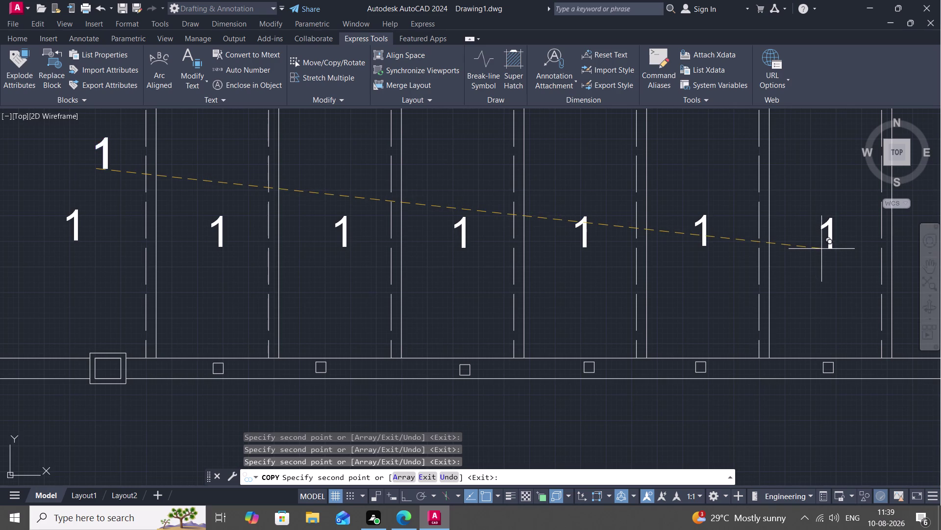
Copy the 1 into the four remaining upper-flight stalls.
middle_drag(813, 266, 372, 313)
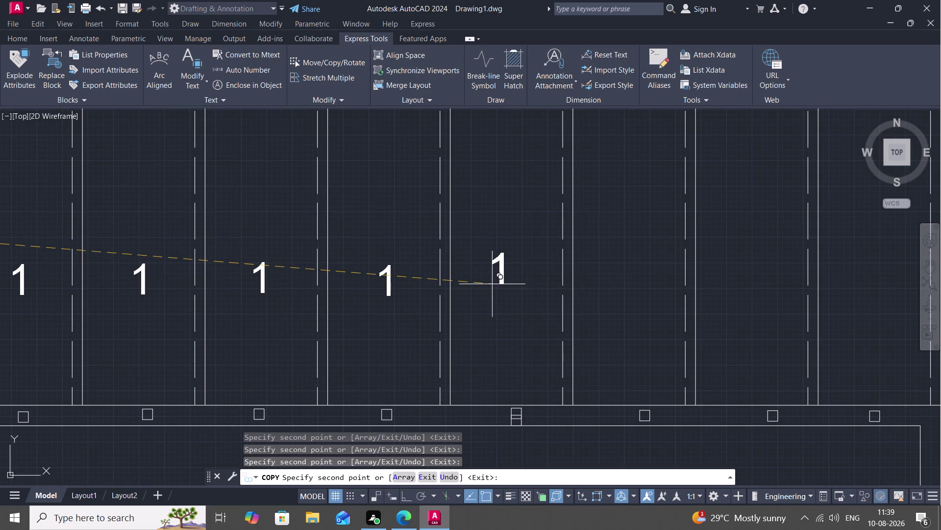
scroll(down, 3)
middle_drag(490, 281, 512, 226)
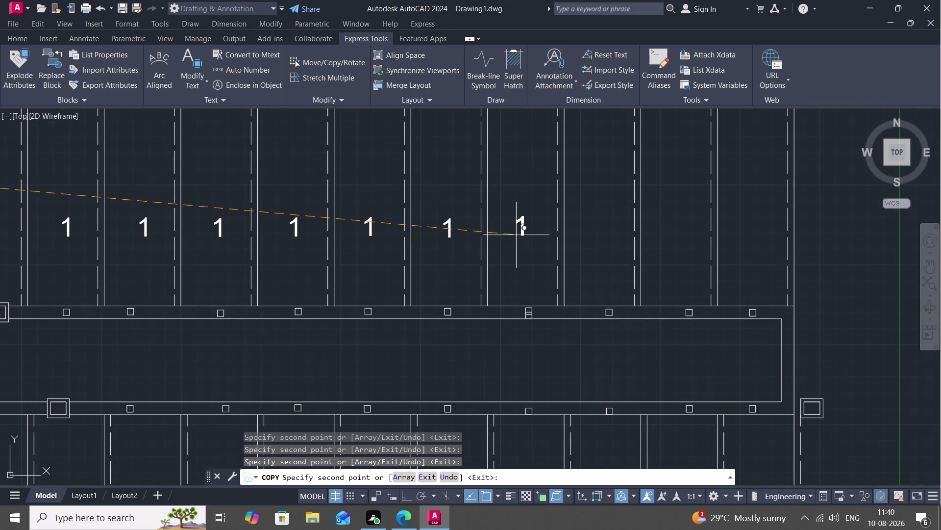
click(516, 235)
click(592, 234)
click(669, 234)
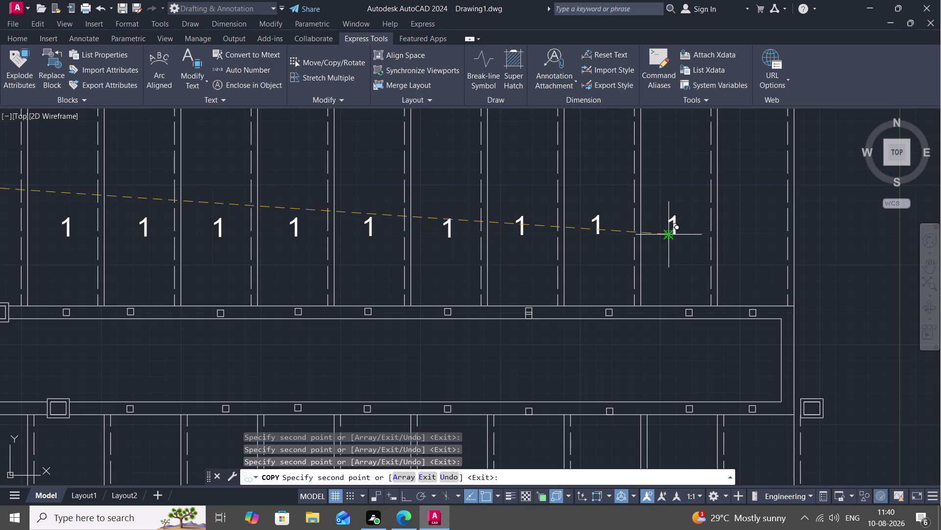
click(748, 236)
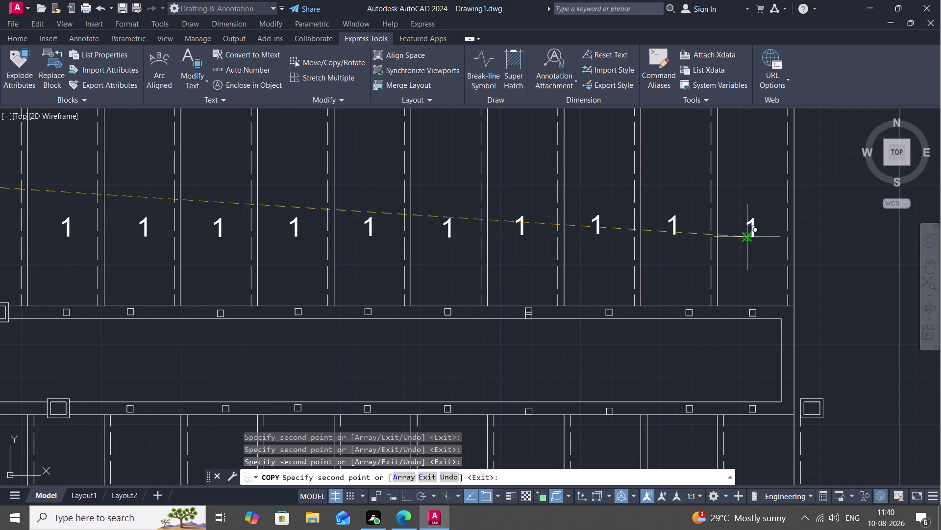
Copy the 1 into the first five lower-flight stalls.
middle_drag(362, 358, 335, 227)
scroll(down, 3)
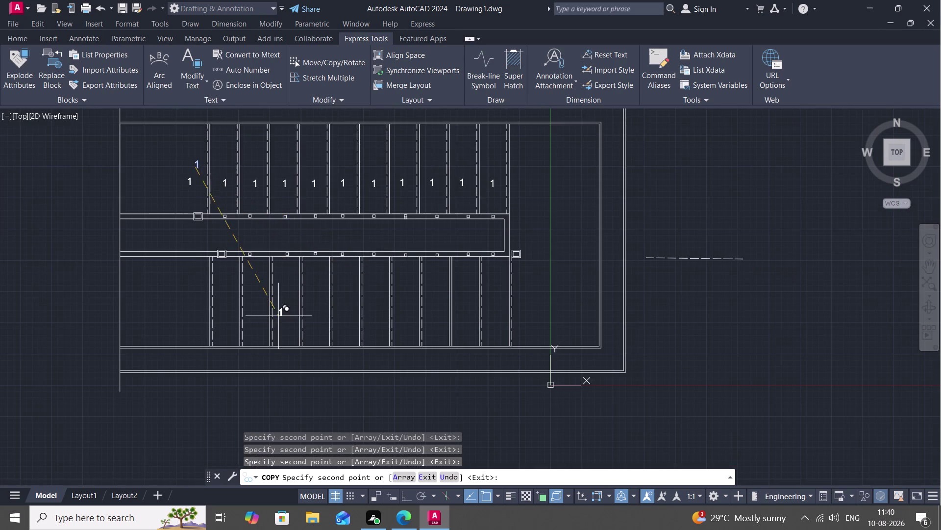
scroll(up, 3)
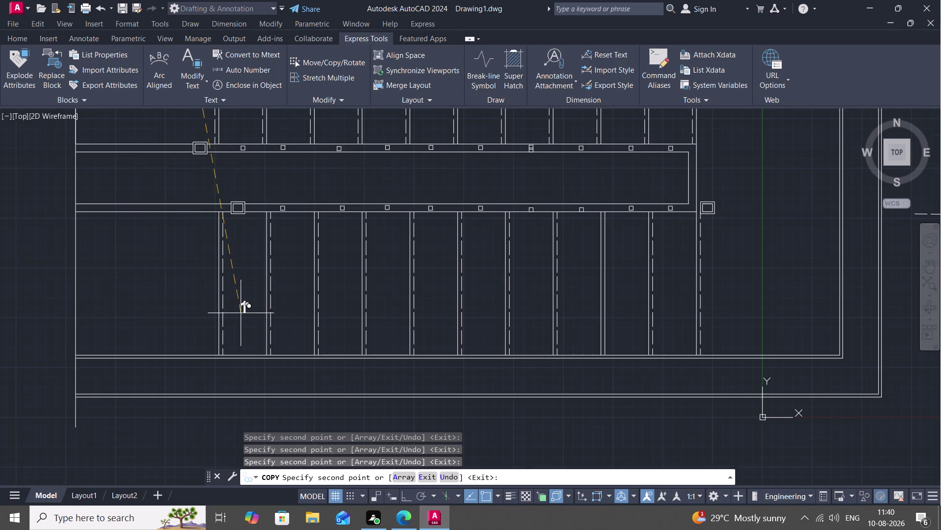
click(241, 304)
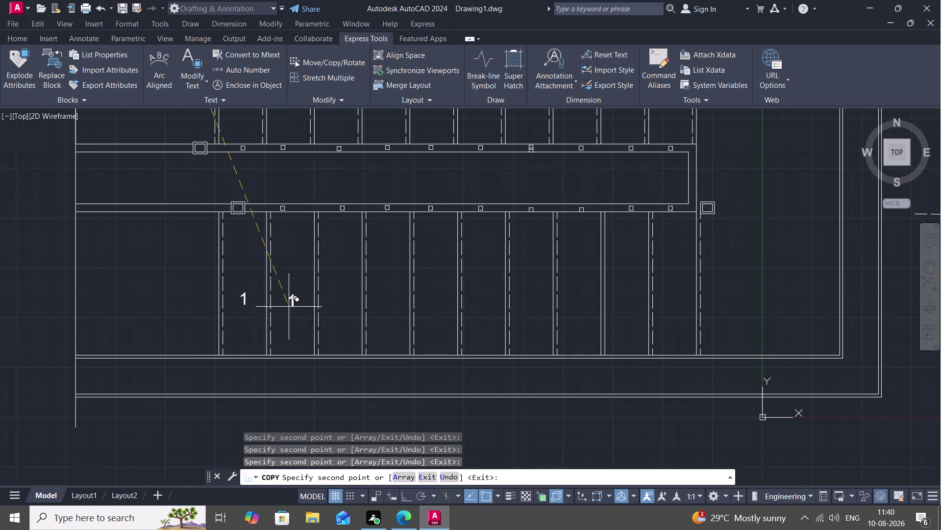
click(289, 306)
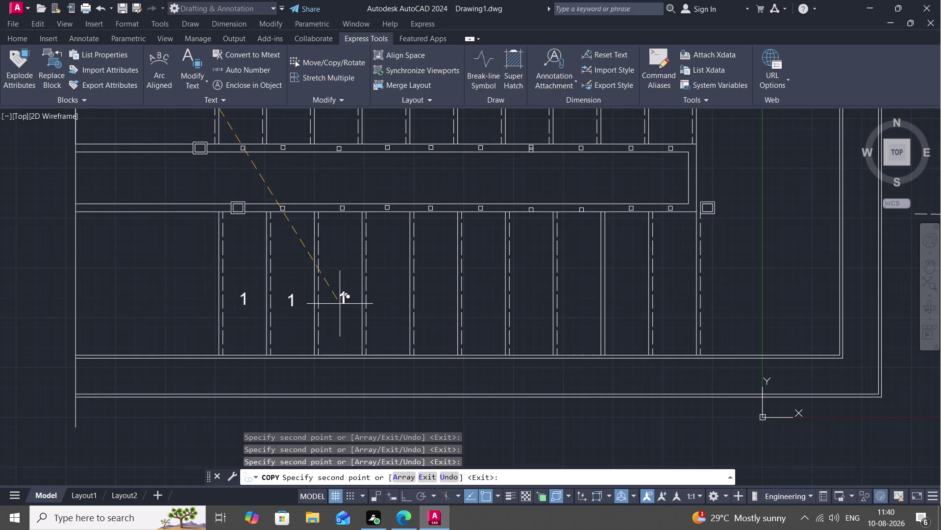
scroll(up, 3)
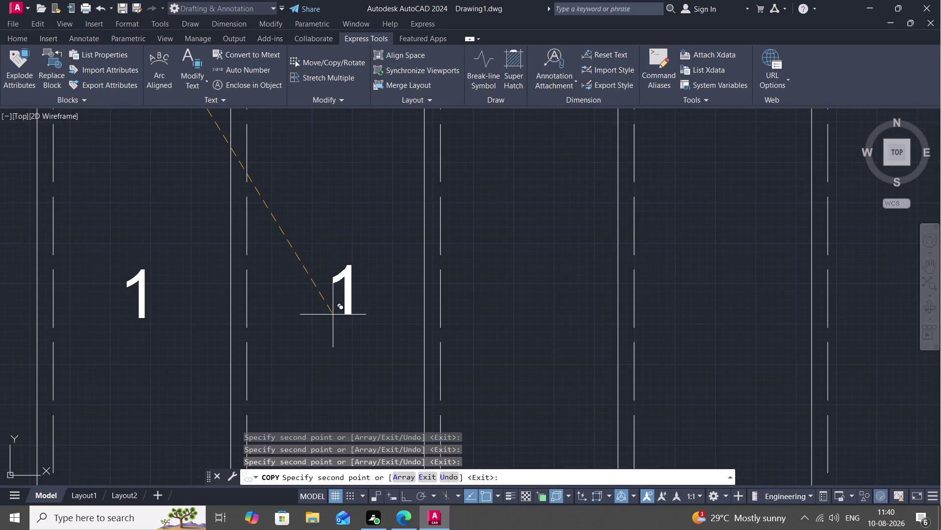
click(333, 315)
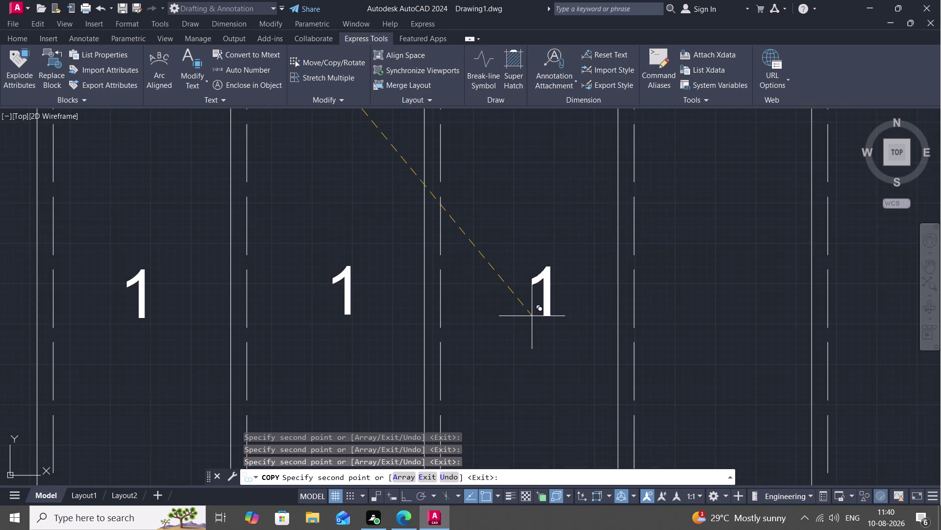
click(534, 315)
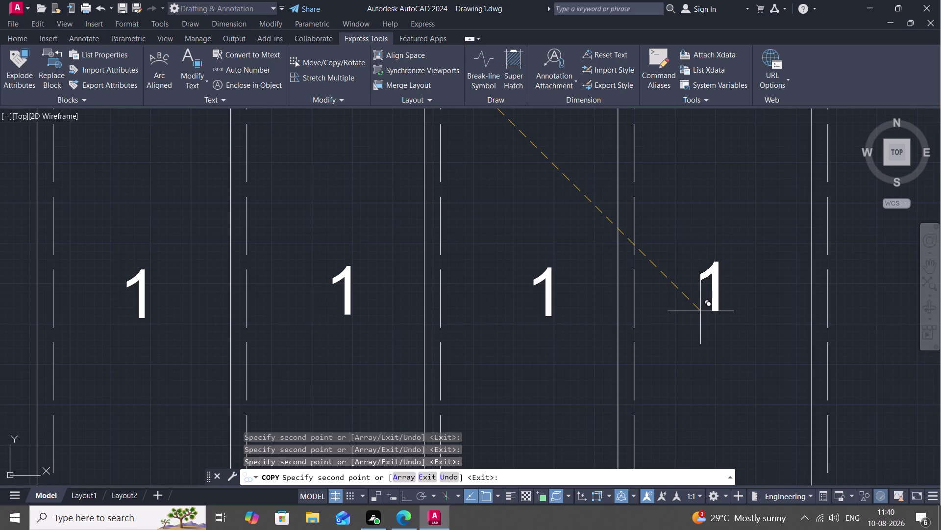
click(699, 314)
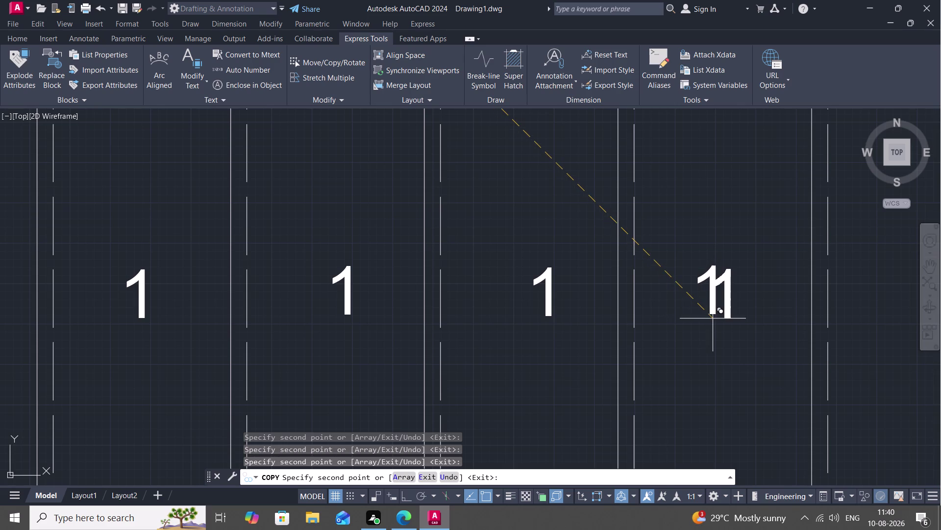
Copy the 1 into the last six lower-flight stalls and end the copy.
middle_drag(714, 318, 575, 334)
scroll(down, 3)
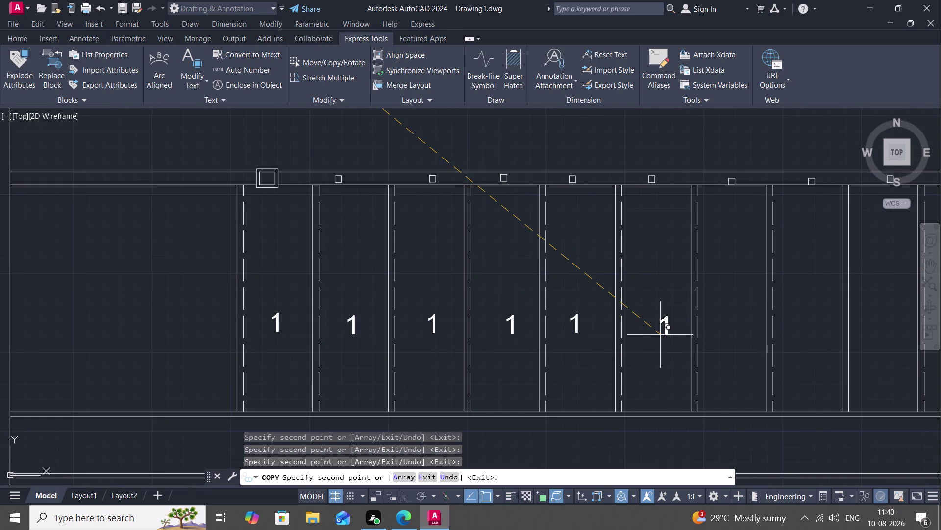
scroll(up, 3)
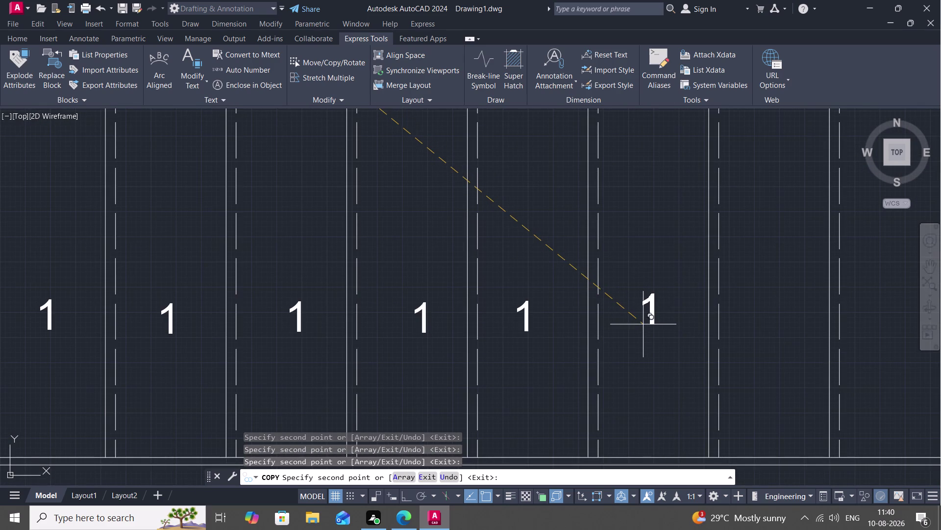
click(643, 331)
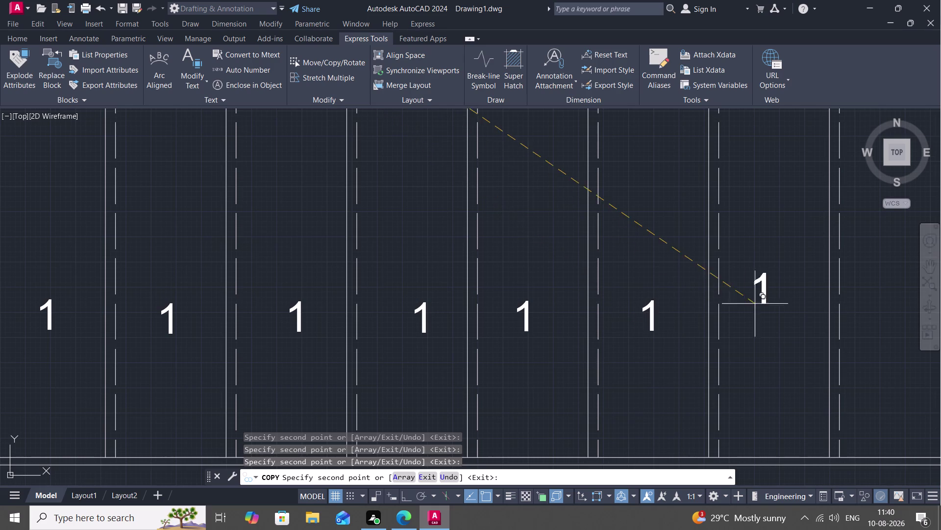
click(767, 331)
middle_drag(825, 331, 193, 242)
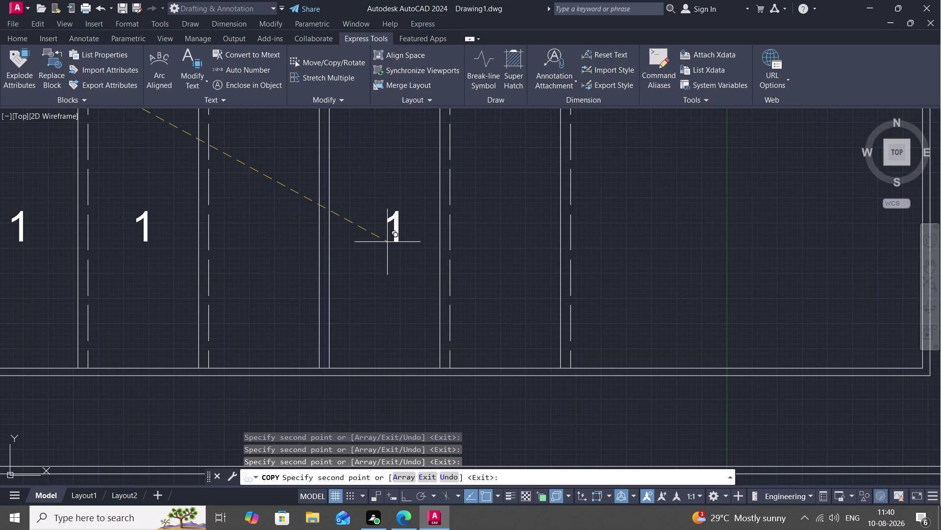
click(391, 241)
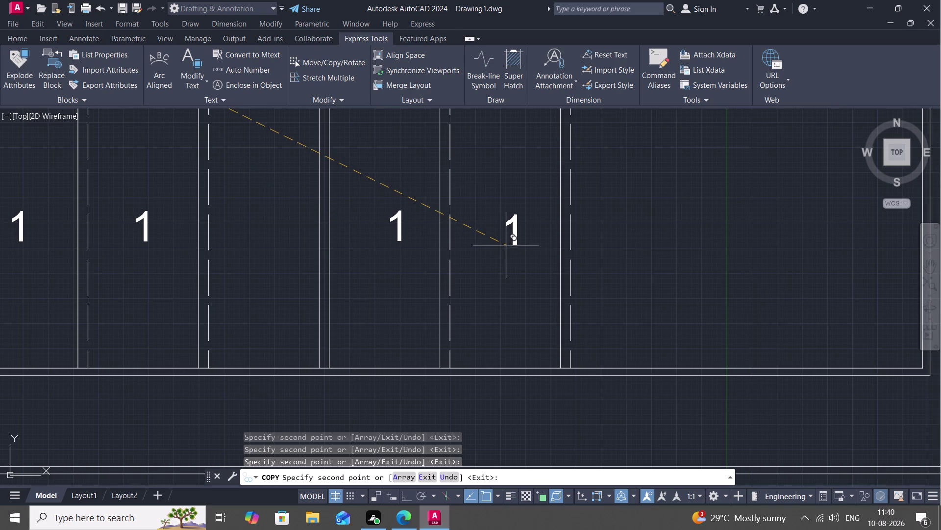
click(508, 243)
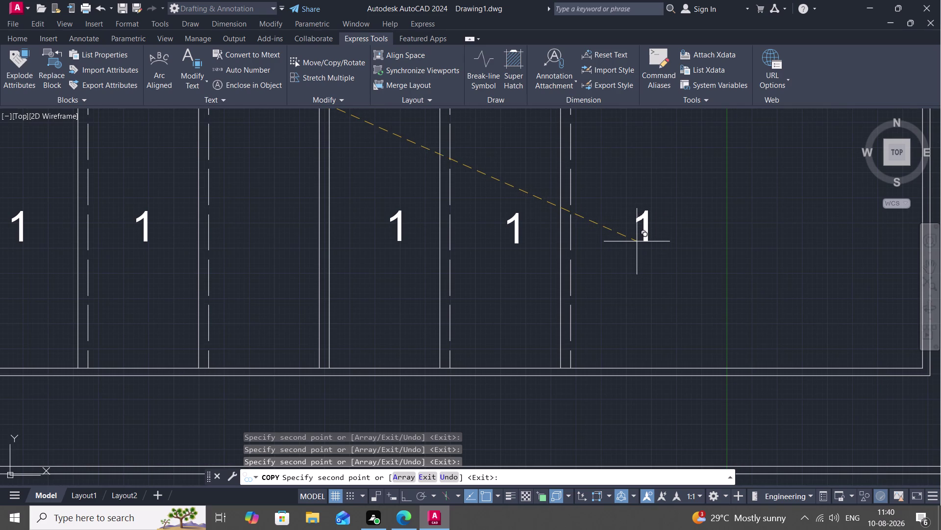
click(637, 242)
scroll(down, 3)
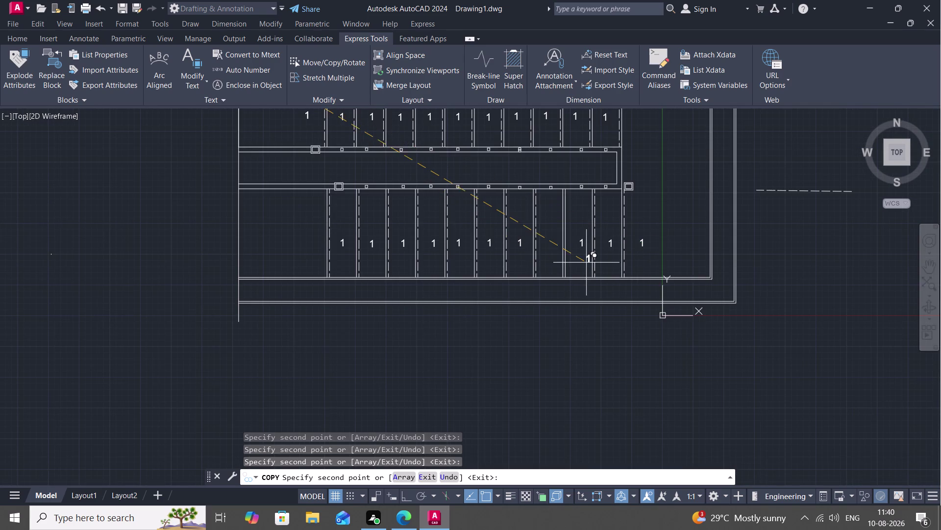
click(548, 247)
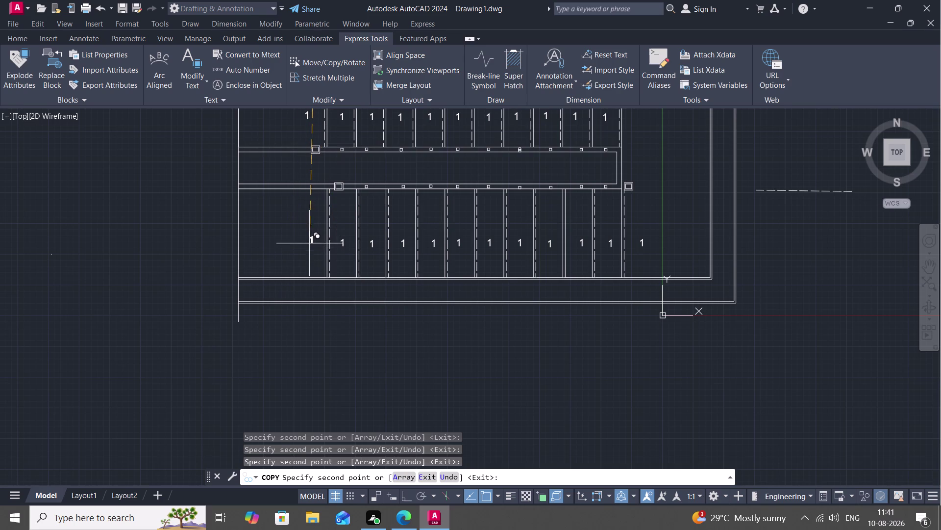
key(Escape)
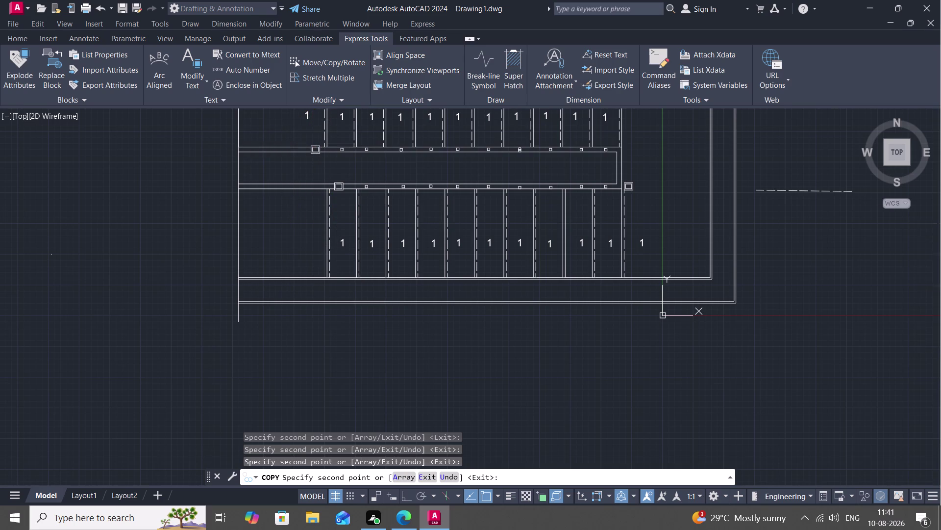
middle_drag(288, 129, 337, 200)
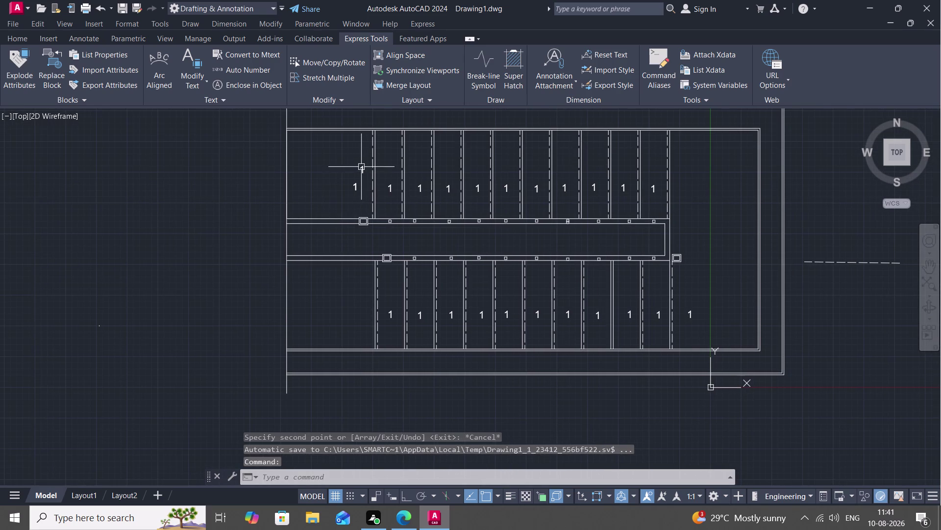
Delete the extra 1 label in the upper flight.
click(362, 169)
click(355, 190)
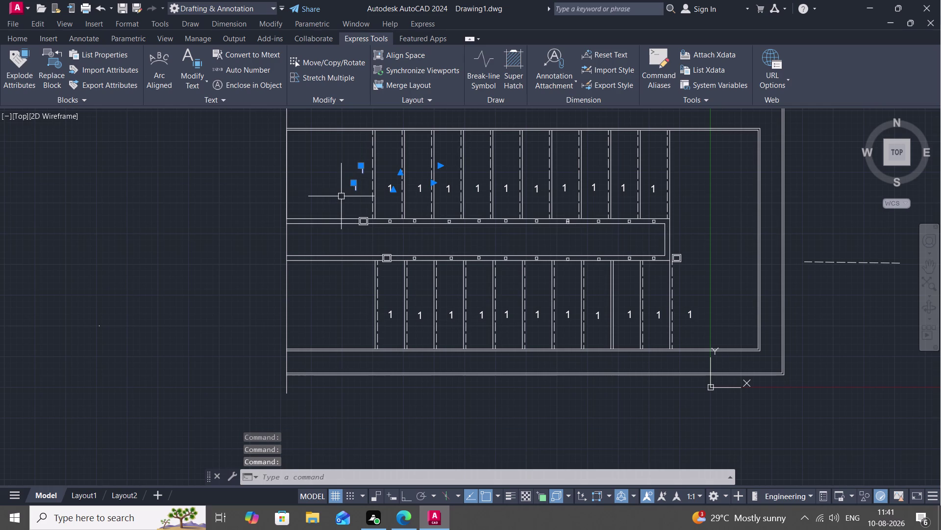
key(Delete)
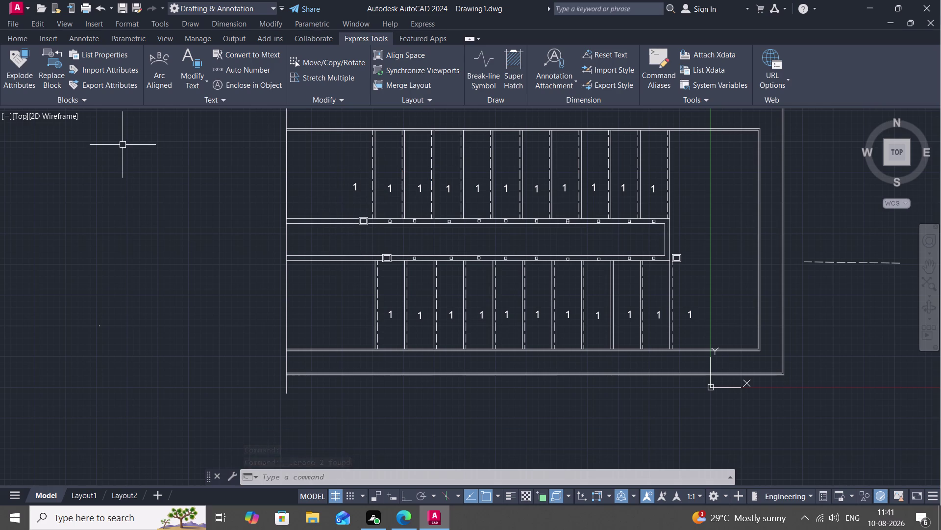
Start Auto Number and pick the lower-row labels from left to right.
click(241, 62)
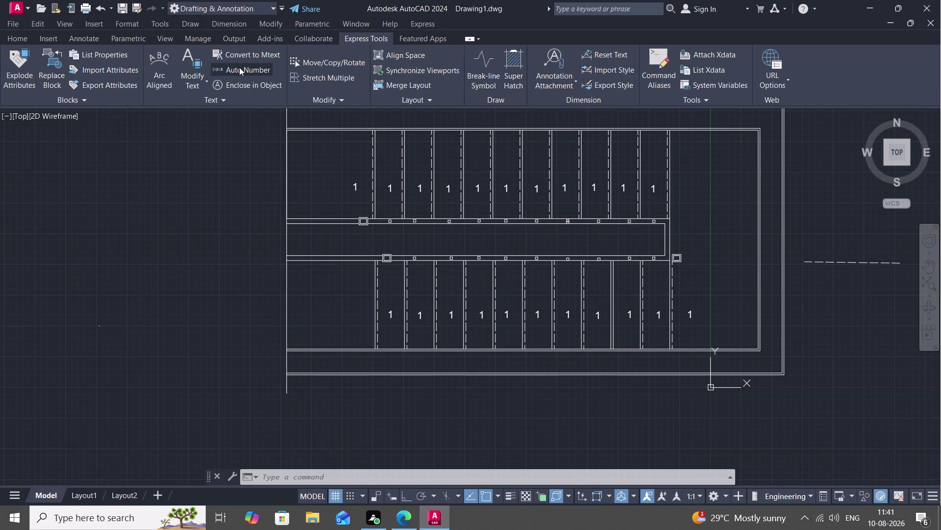
click(240, 67)
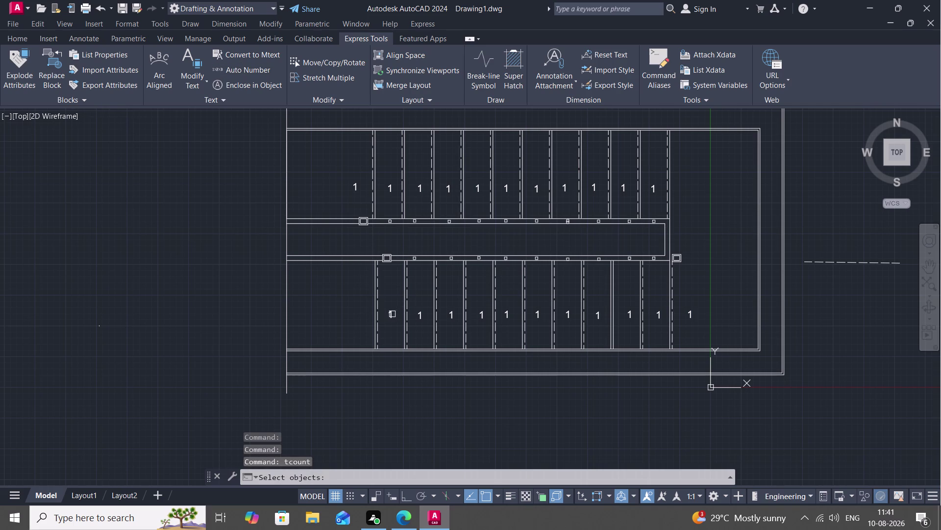
click(392, 314)
click(421, 314)
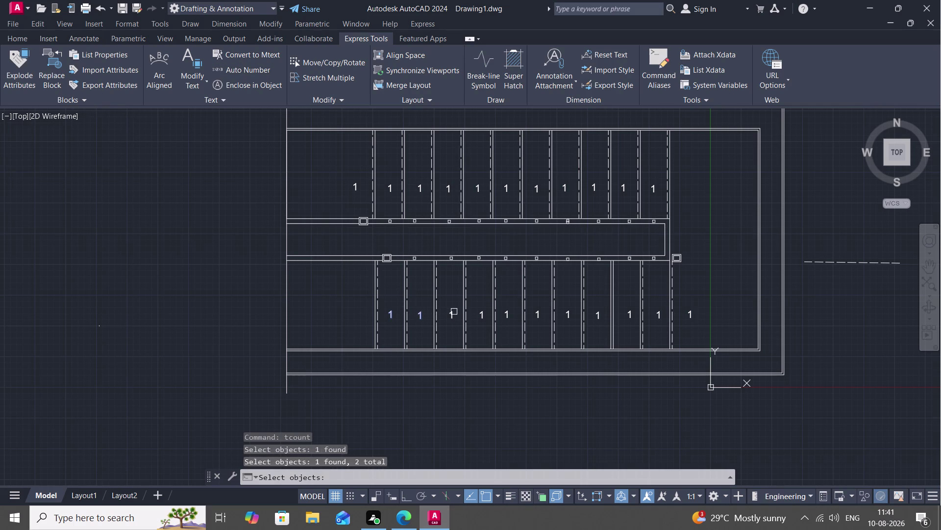
click(451, 315)
click(478, 304)
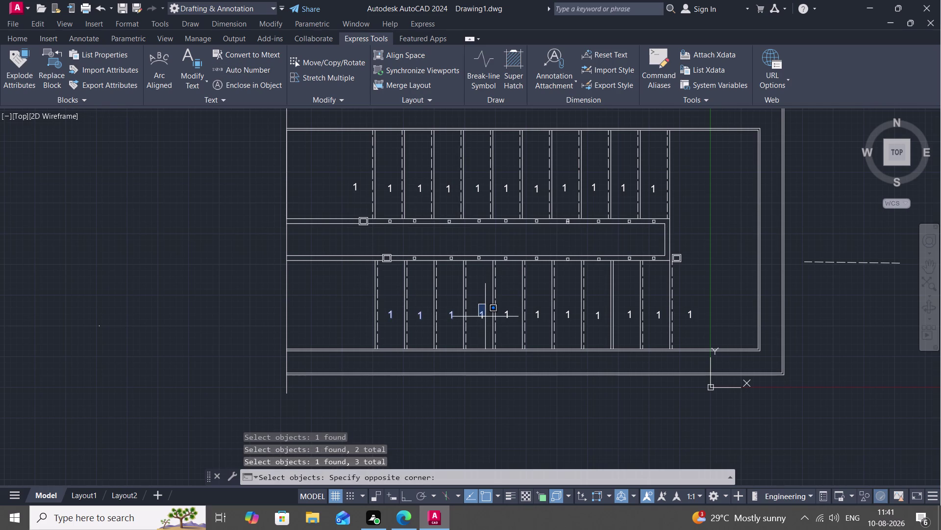
key(Escape)
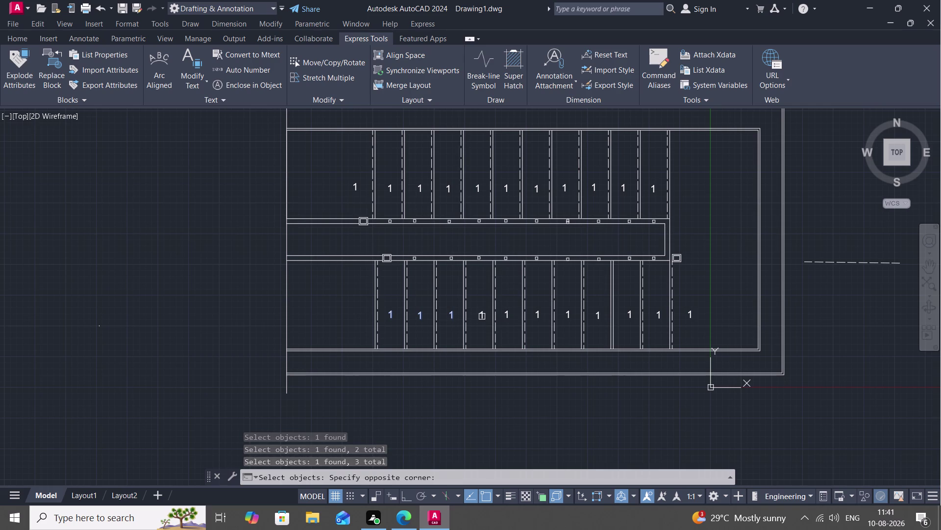
click(481, 316)
click(507, 316)
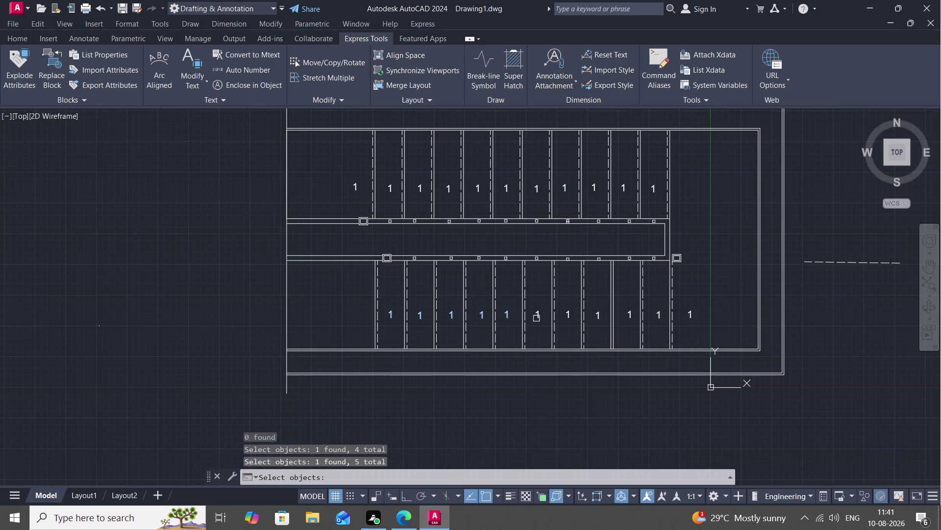
click(539, 315)
click(570, 315)
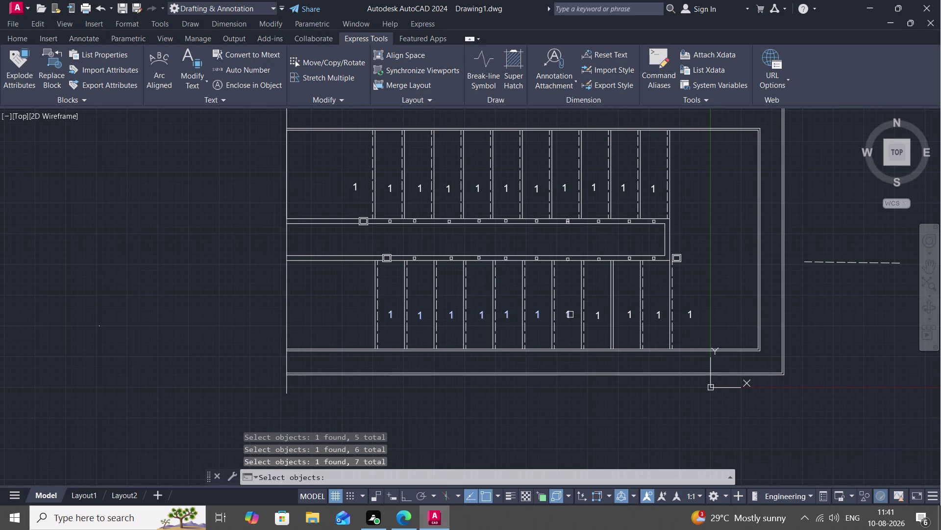
click(600, 316)
click(632, 315)
click(655, 315)
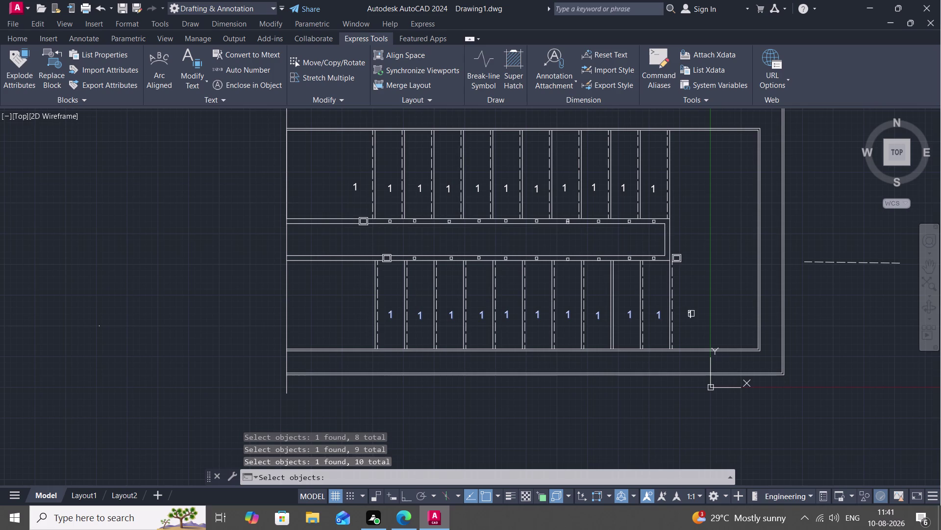
click(692, 313)
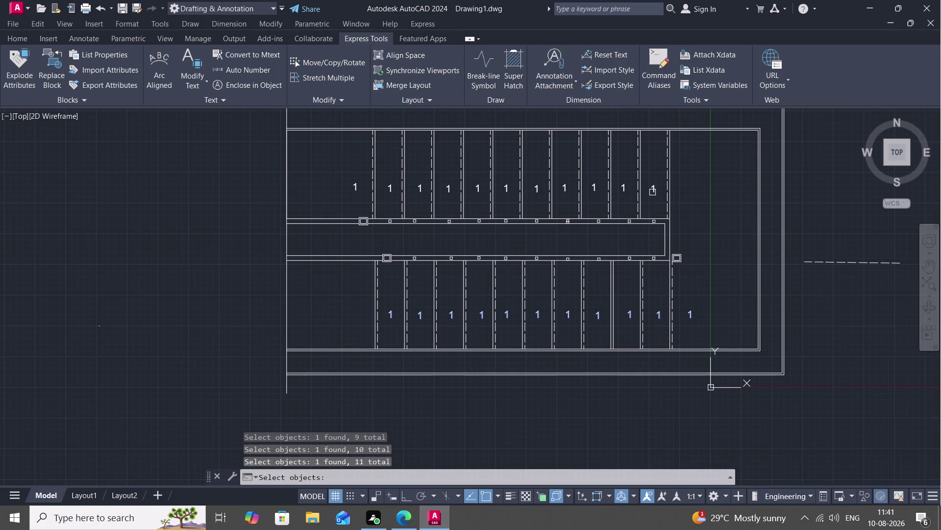
Pick the eleven upper-row labels from right to left and finish the selection.
click(653, 192)
click(625, 189)
click(595, 188)
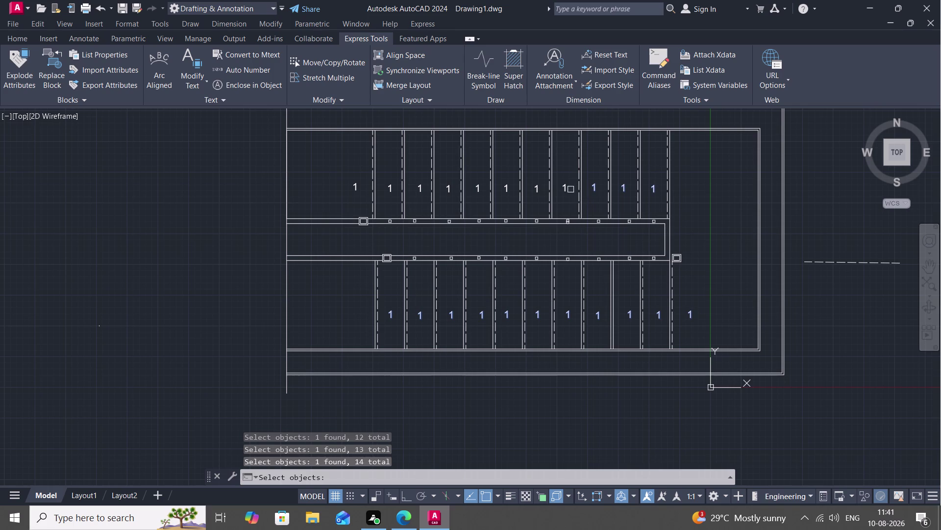
click(565, 190)
click(536, 190)
click(506, 184)
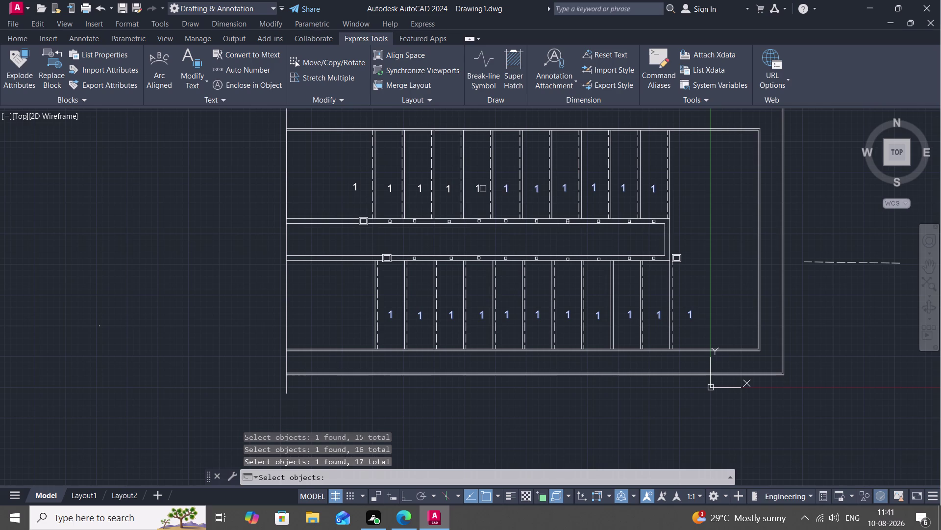
click(478, 188)
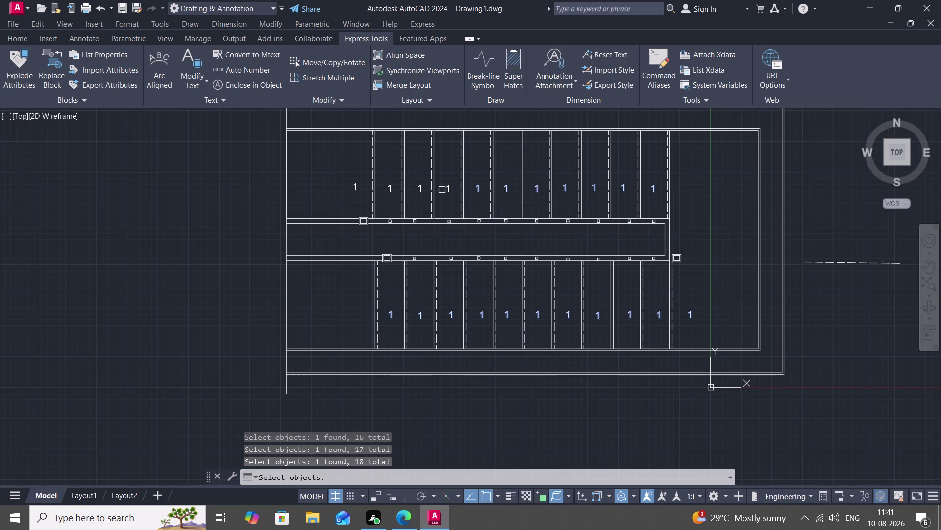
click(451, 188)
click(420, 187)
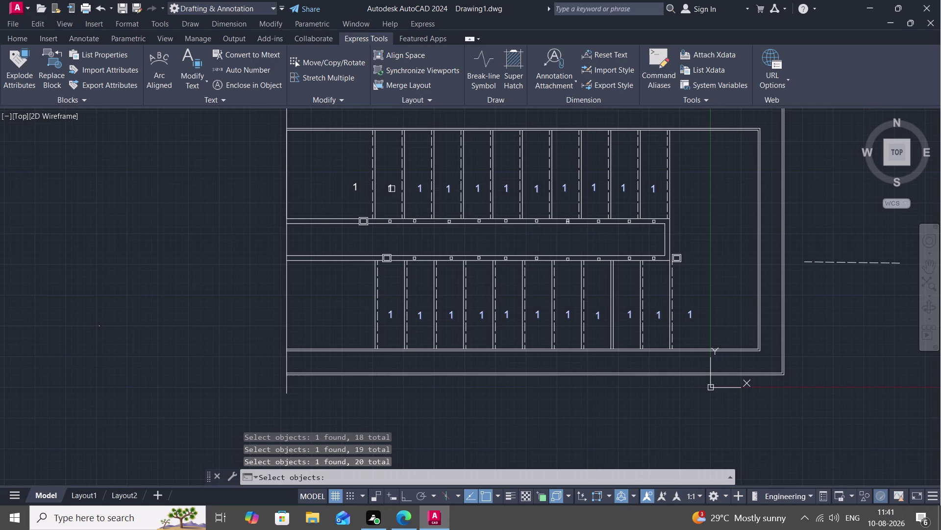
click(391, 189)
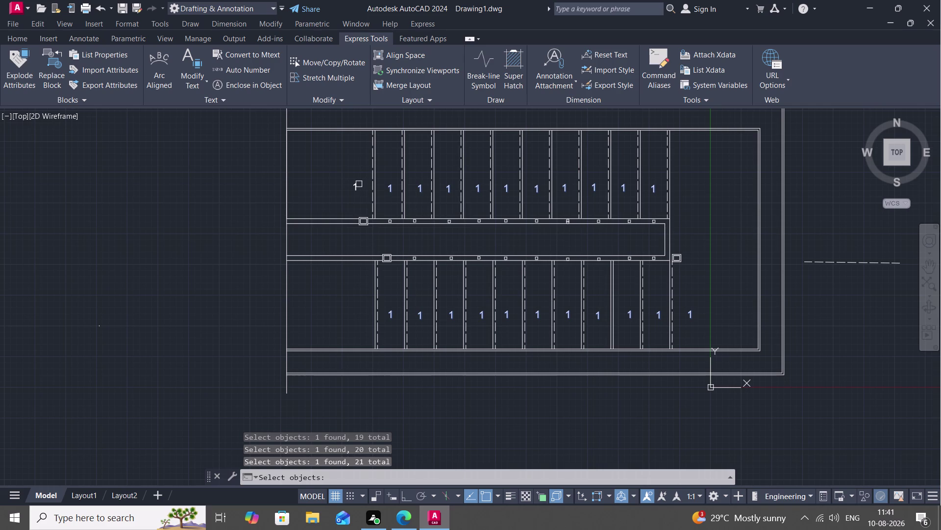
click(358, 185)
right_click(338, 188)
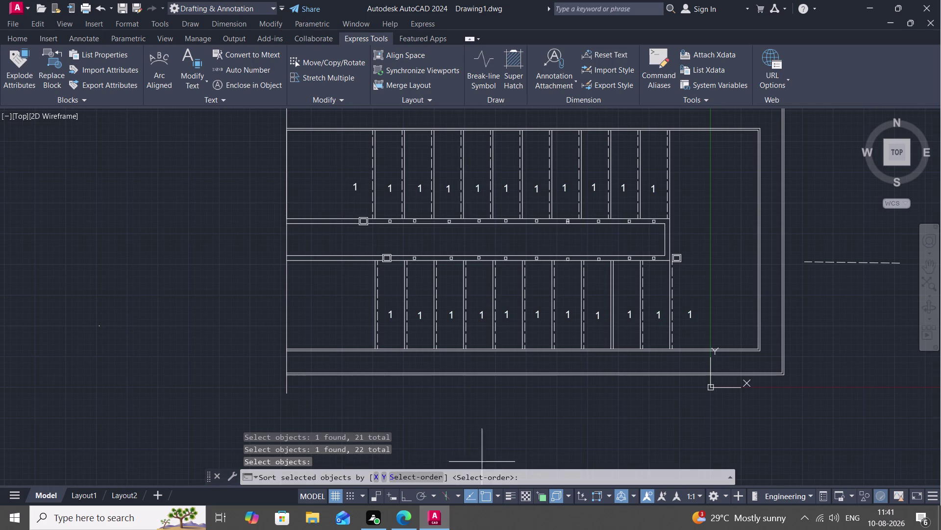
Number the labels in selection order from 1, increment 1, overwriting the existing text.
key(s)
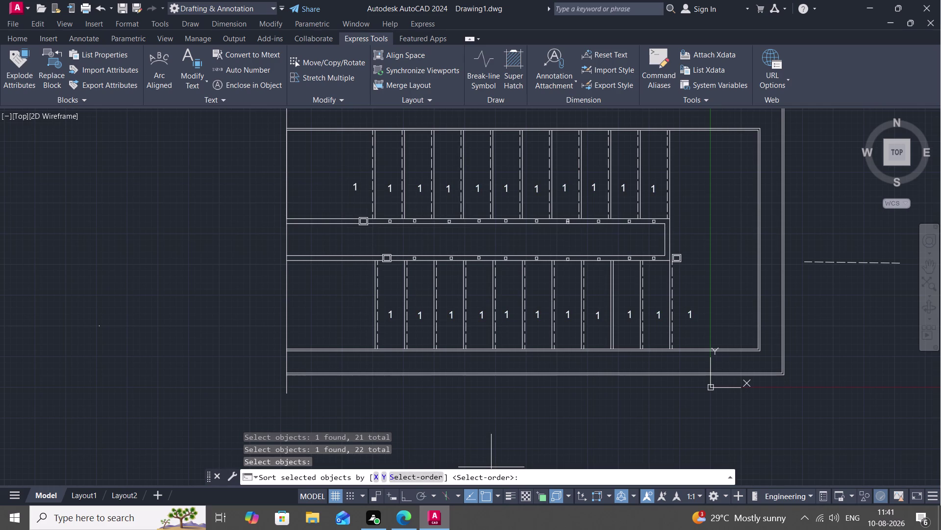
key(space)
key(space)
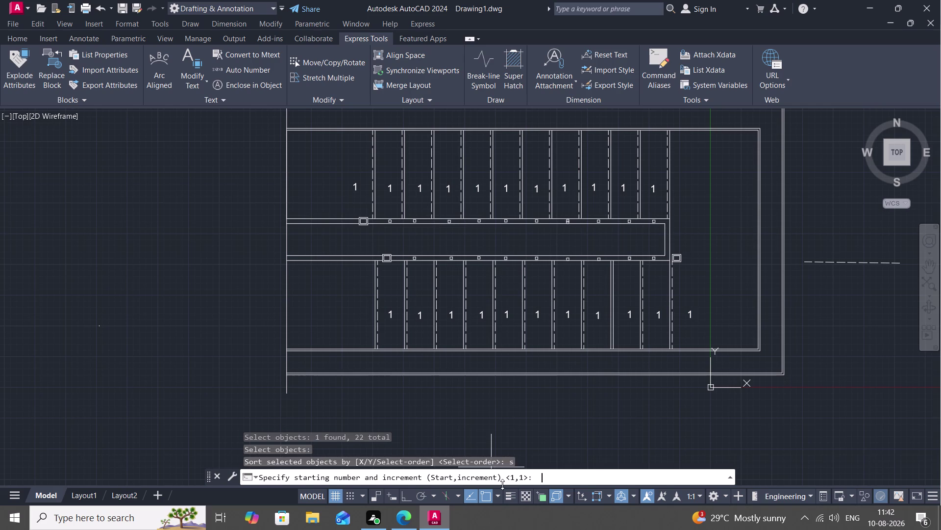
click(396, 475)
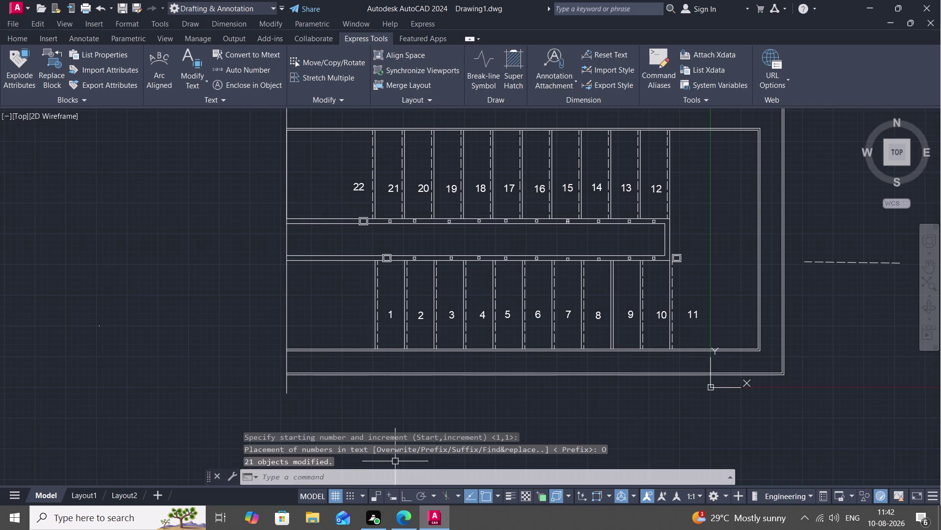
text(m)
key(space)
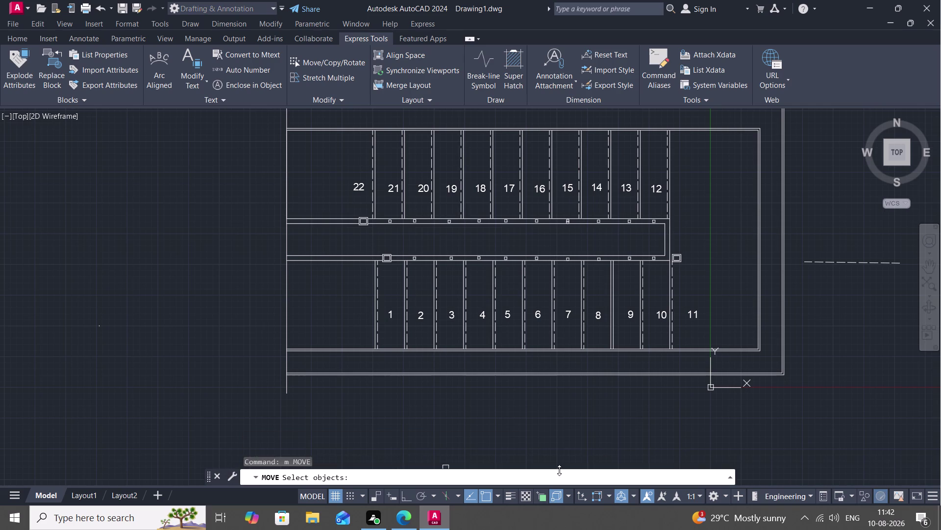
Centre lower-row numbers 10, 4 and 1 in their stalls.
click(662, 314)
right_click(662, 314)
click(663, 314)
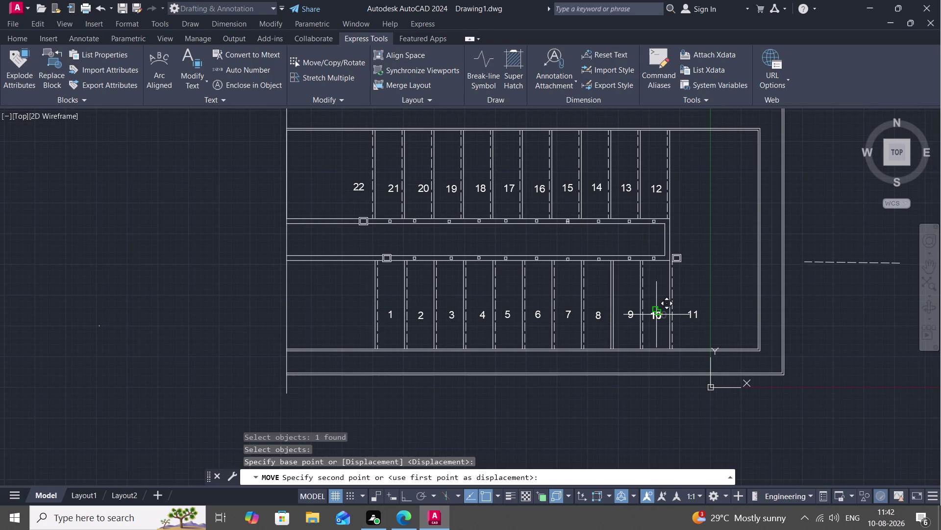
click(657, 312)
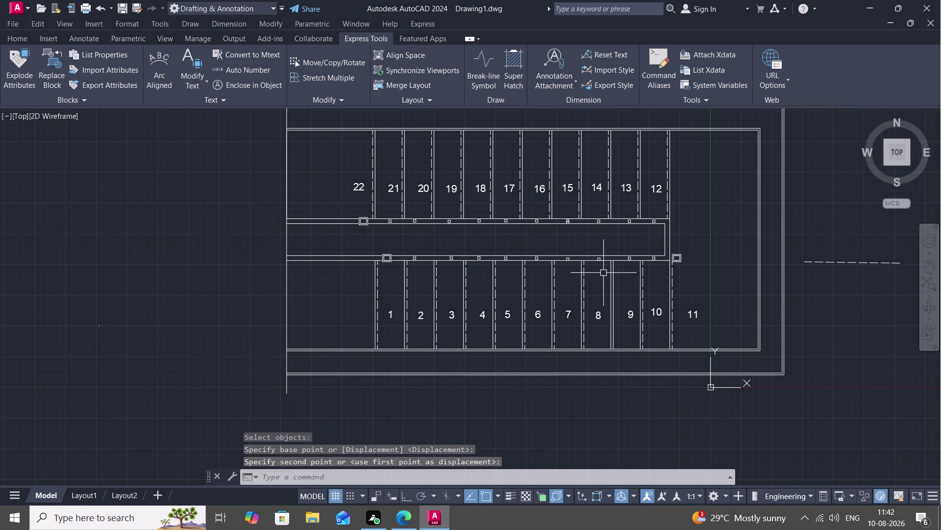
key(space)
click(484, 315)
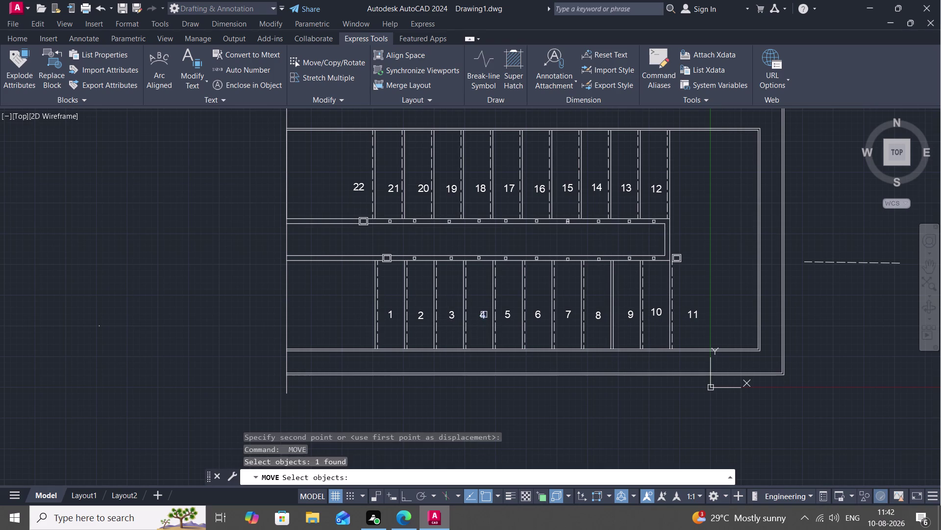
right_click(483, 315)
click(484, 314)
click(476, 311)
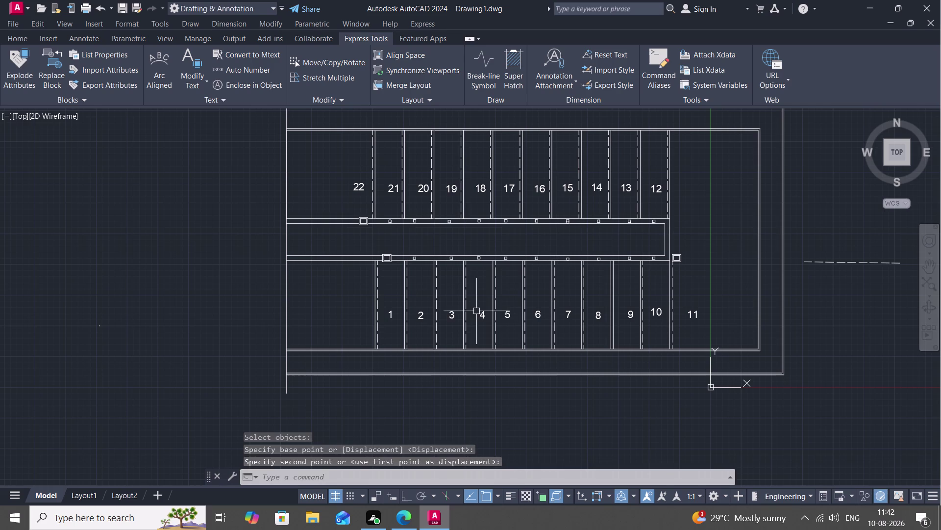
key(space)
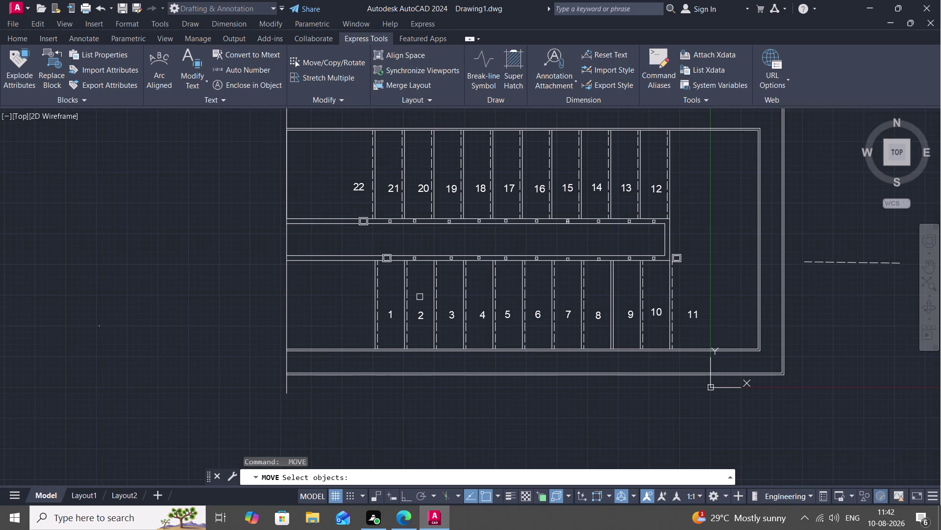
click(391, 313)
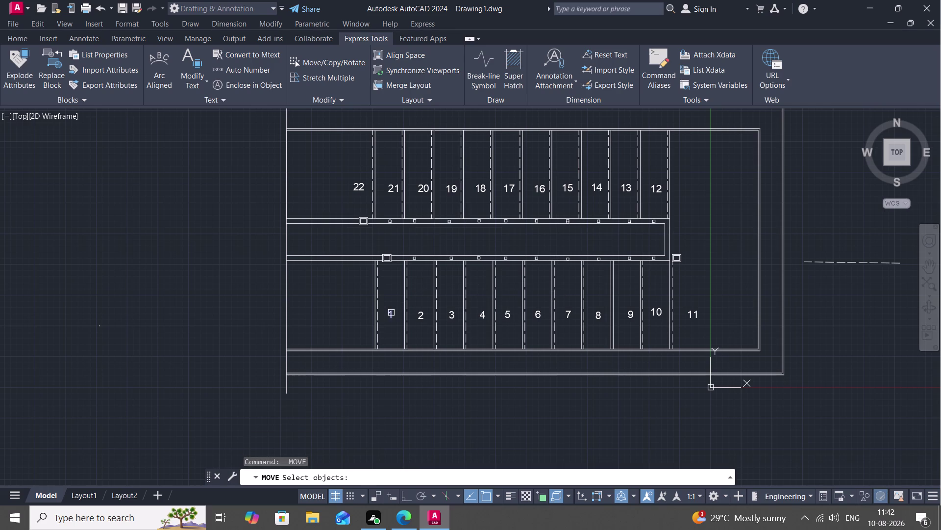
right_click(392, 312)
click(392, 316)
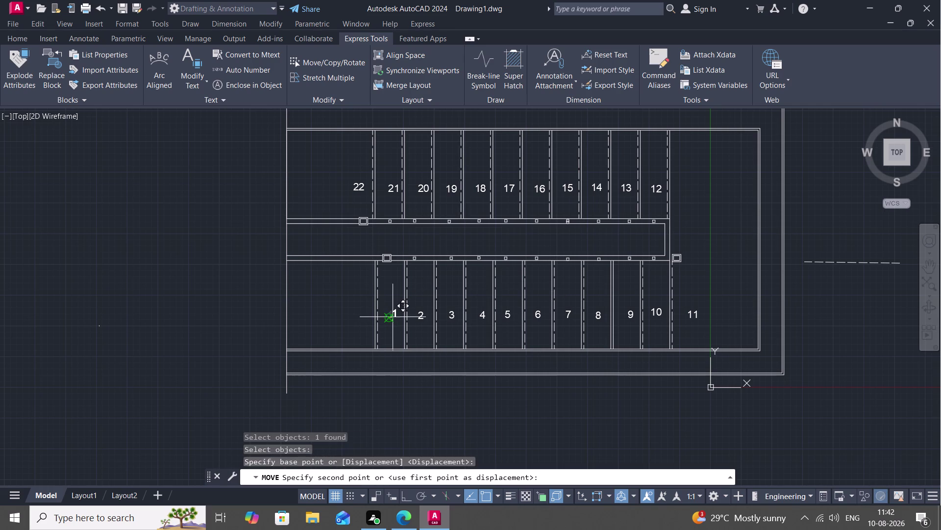
click(391, 322)
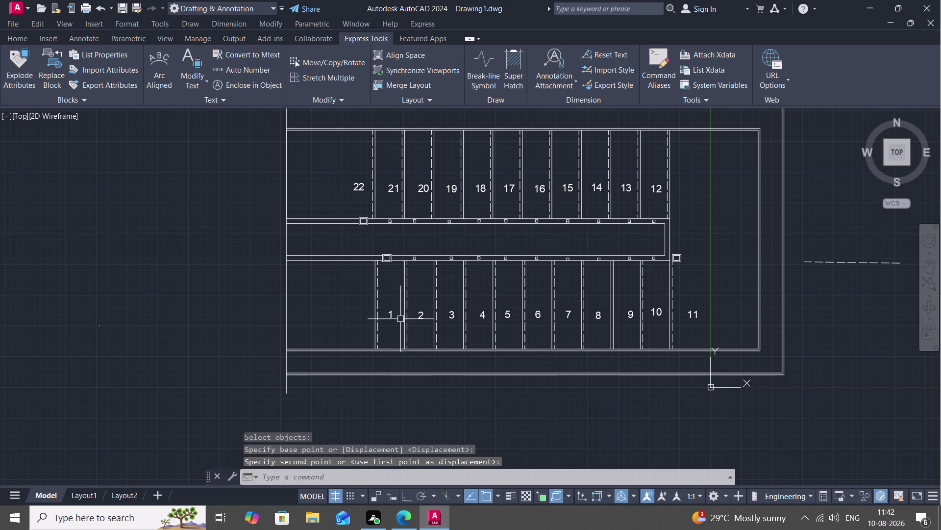
key(space)
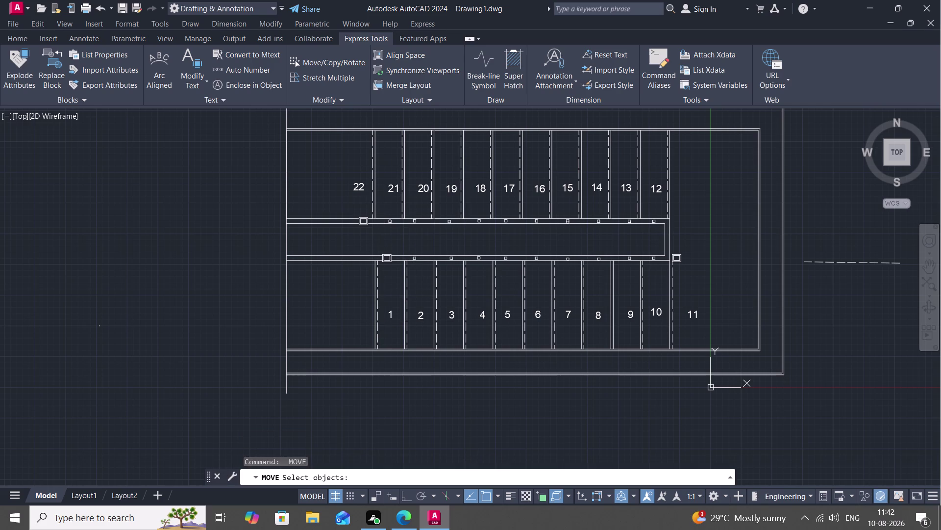
Centre upper-row numbers 21, 20 and 19 in their stalls.
click(394, 189)
right_click(393, 189)
click(393, 190)
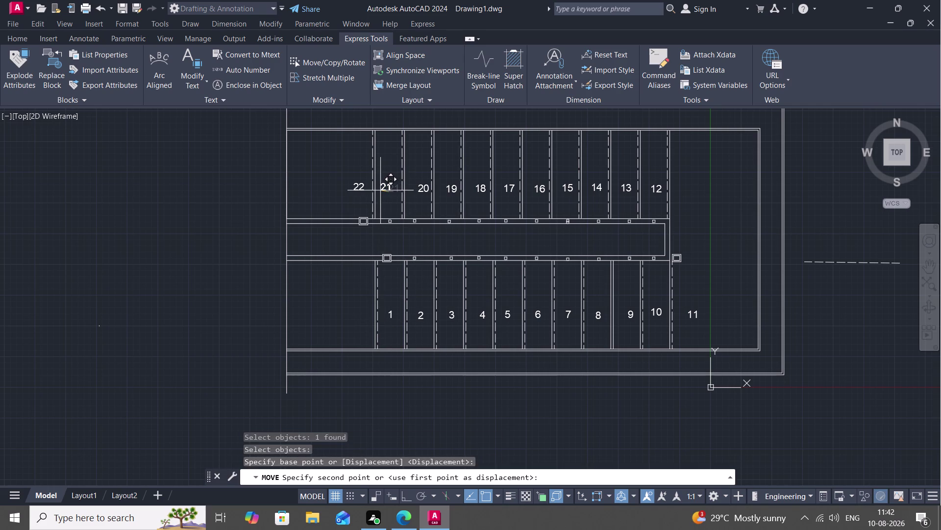
click(383, 191)
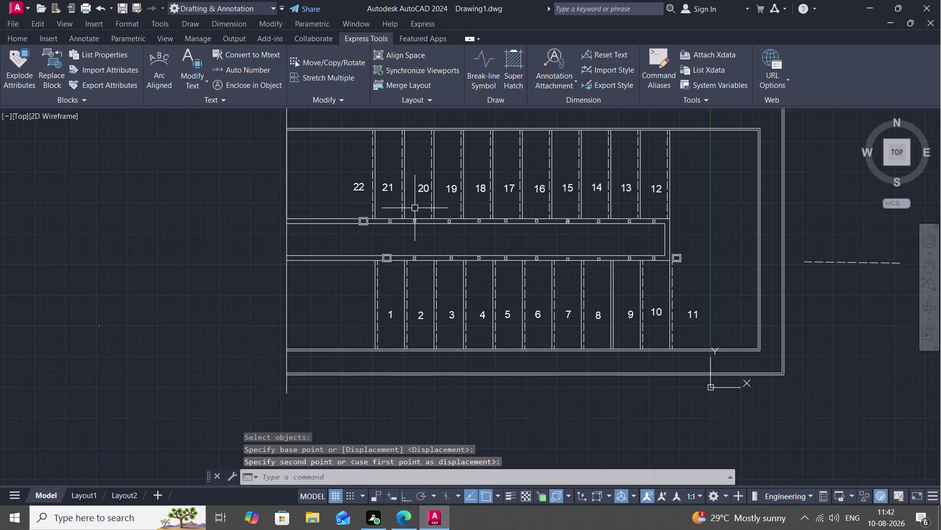
key(space)
click(421, 187)
right_click(421, 188)
click(421, 188)
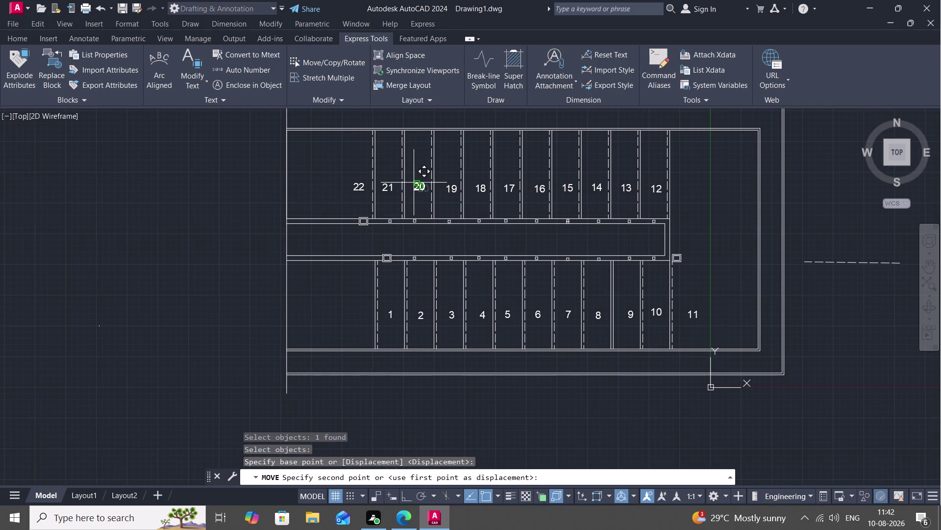
click(413, 181)
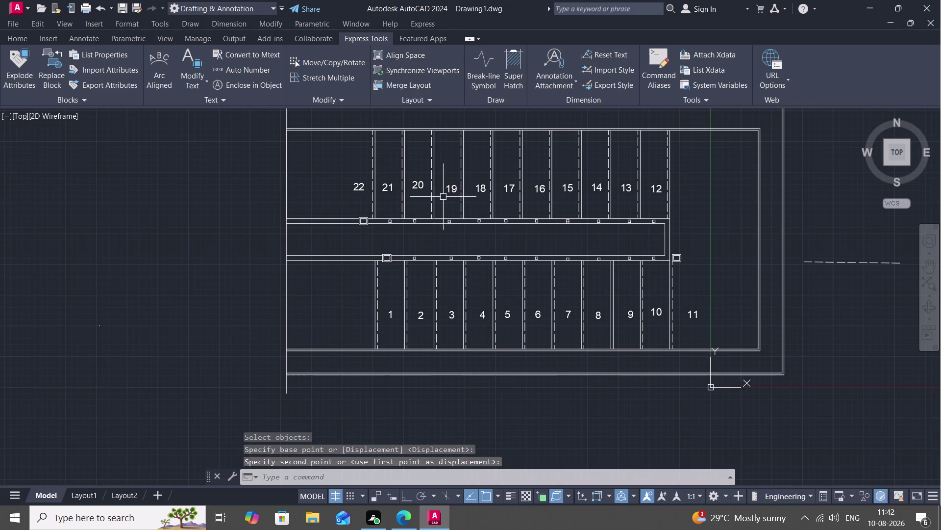
key(space)
click(452, 190)
right_click(452, 190)
click(452, 191)
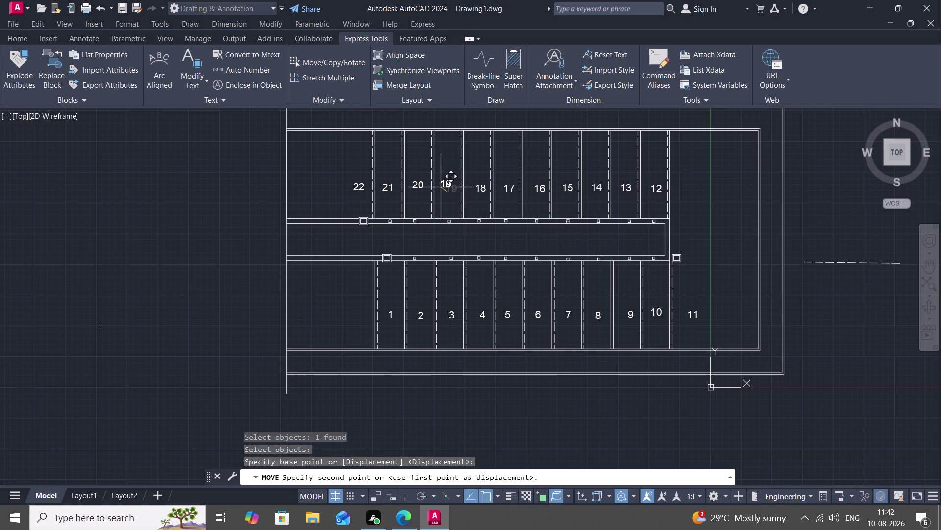
click(442, 188)
key(space)
click(482, 189)
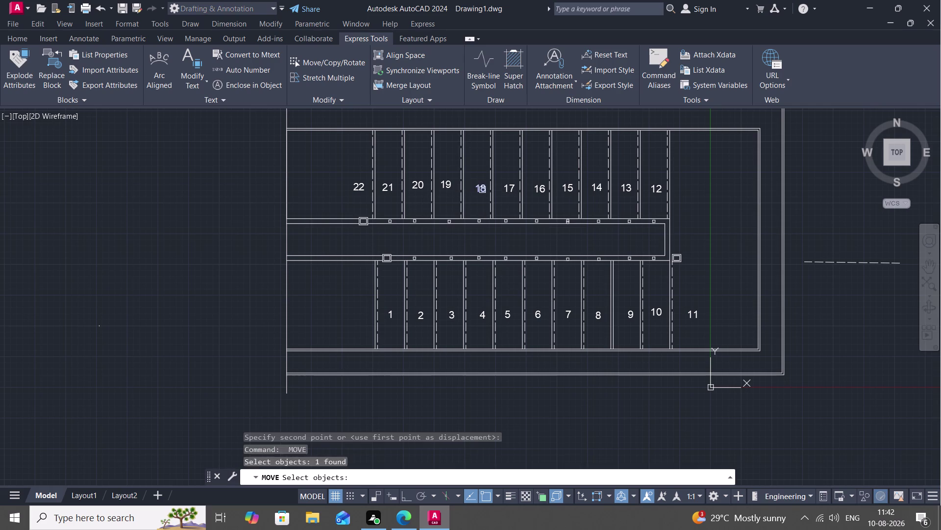
Centre numbers 18 and 17 in their upper-row stalls.
right_click(480, 188)
click(481, 188)
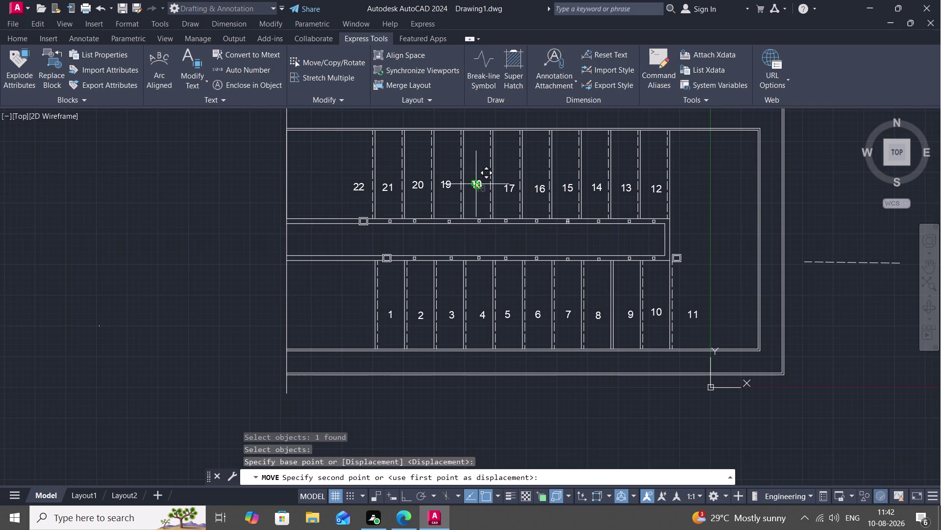
click(476, 184)
key(space)
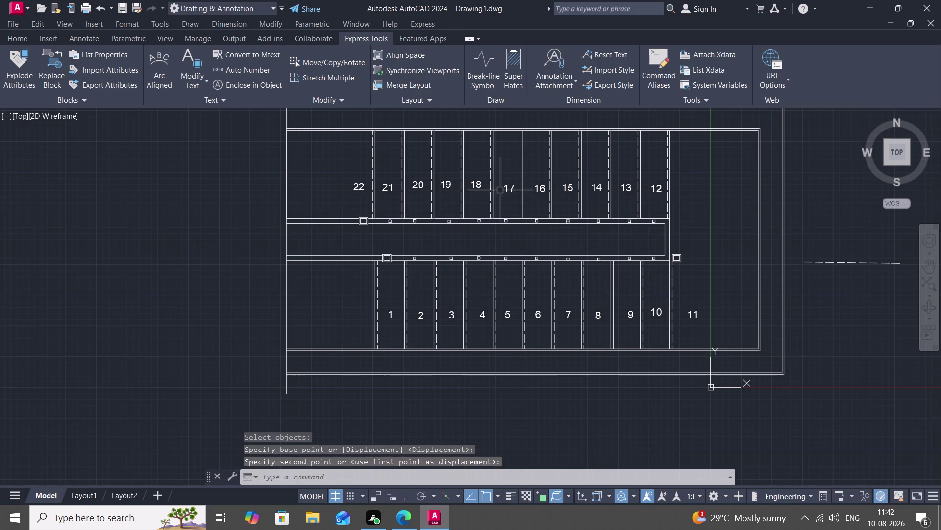
click(510, 190)
click(510, 190)
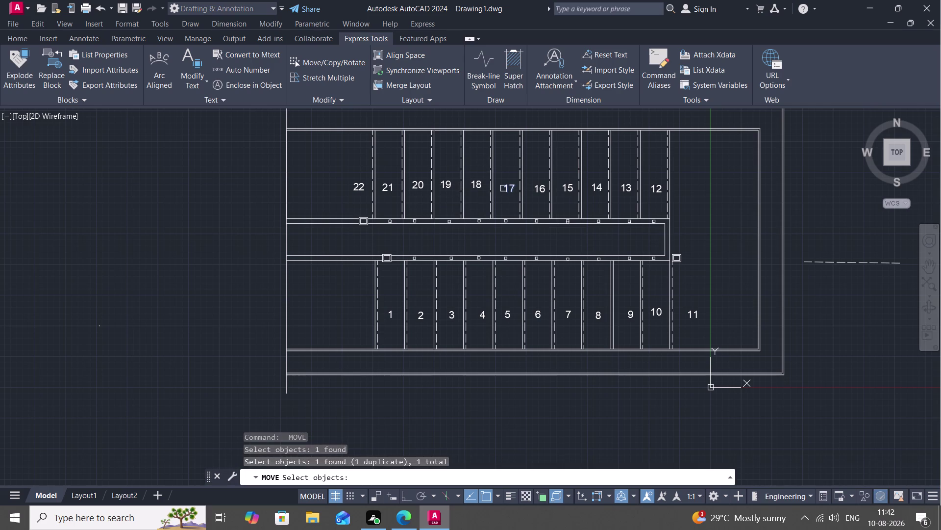
right_click(510, 192)
click(510, 192)
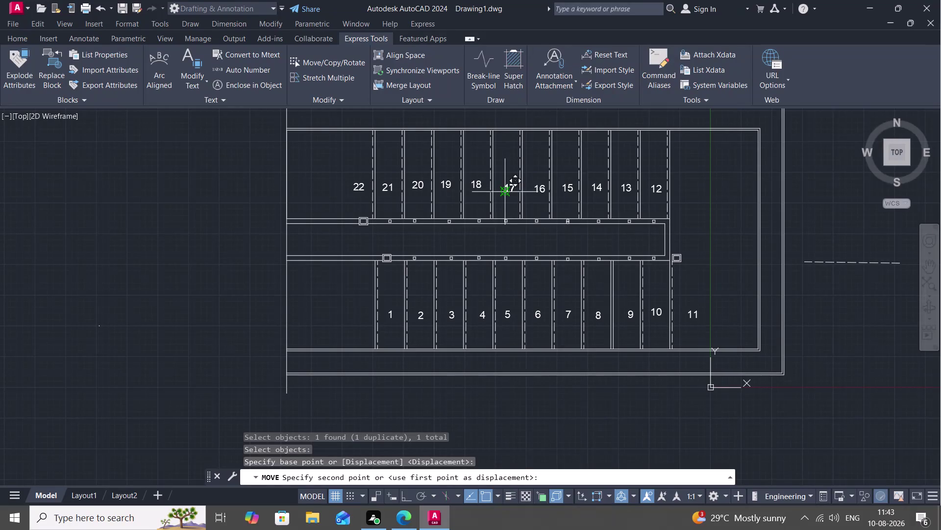
click(502, 186)
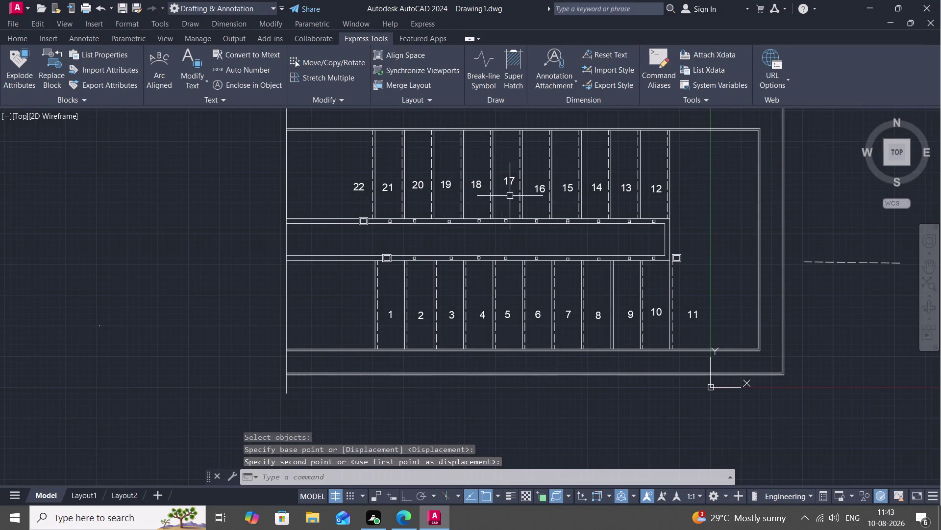
key(space)
Move numbers 16 and 15 inside their upper-row stalls.
click(539, 189)
right_click(540, 190)
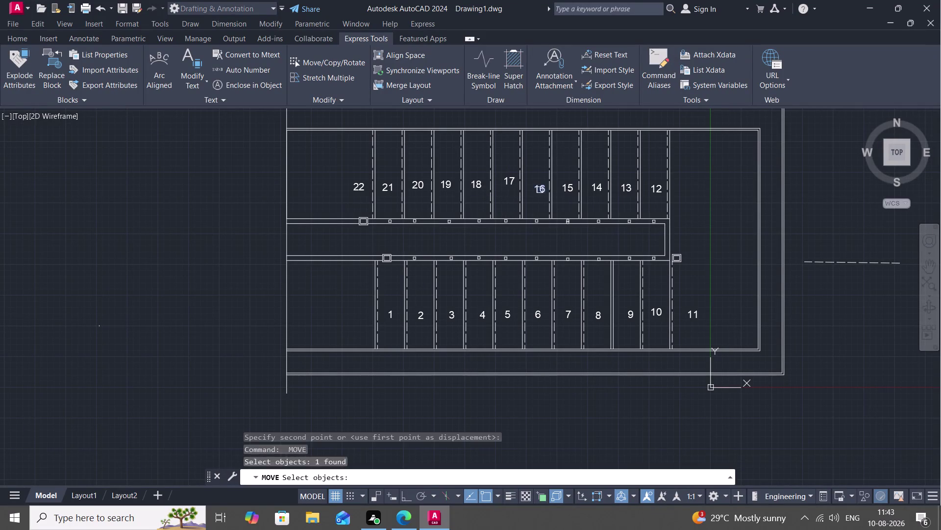
click(540, 190)
click(535, 184)
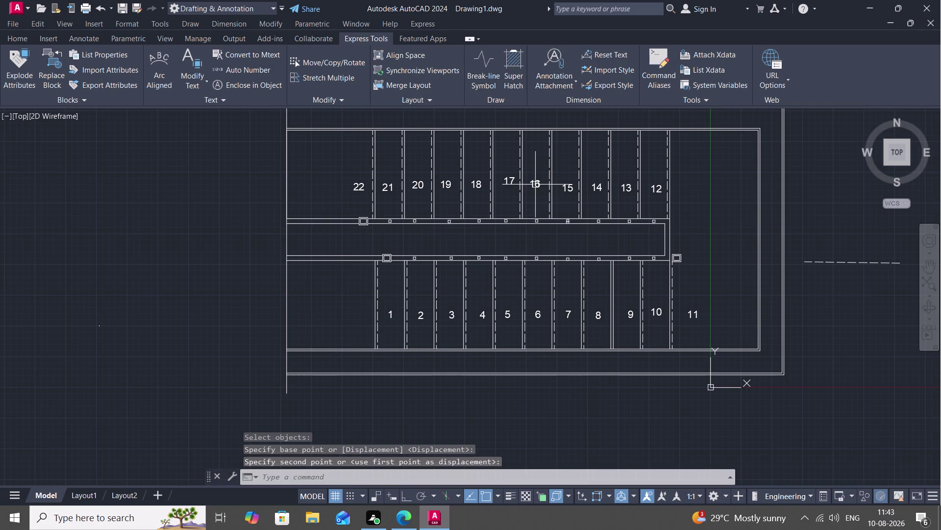
key(space)
click(570, 189)
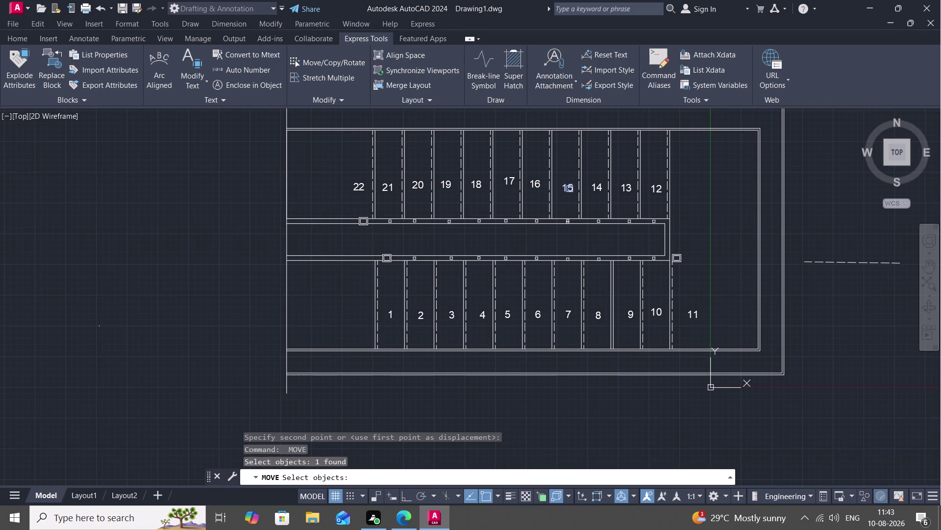
right_click(570, 188)
click(569, 188)
click(561, 185)
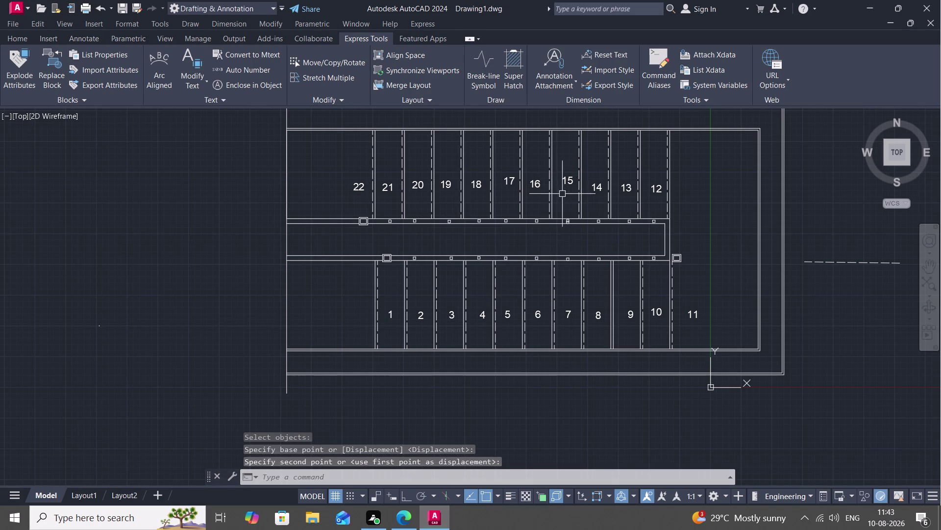
key(space)
Move number 14 into its stall, nudging it into place several times.
click(598, 188)
right_click(598, 188)
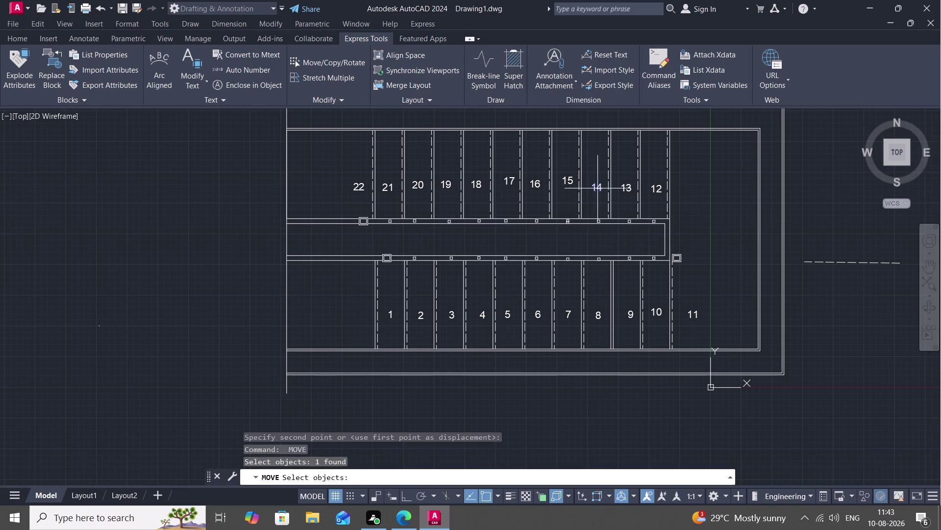
click(598, 188)
click(595, 182)
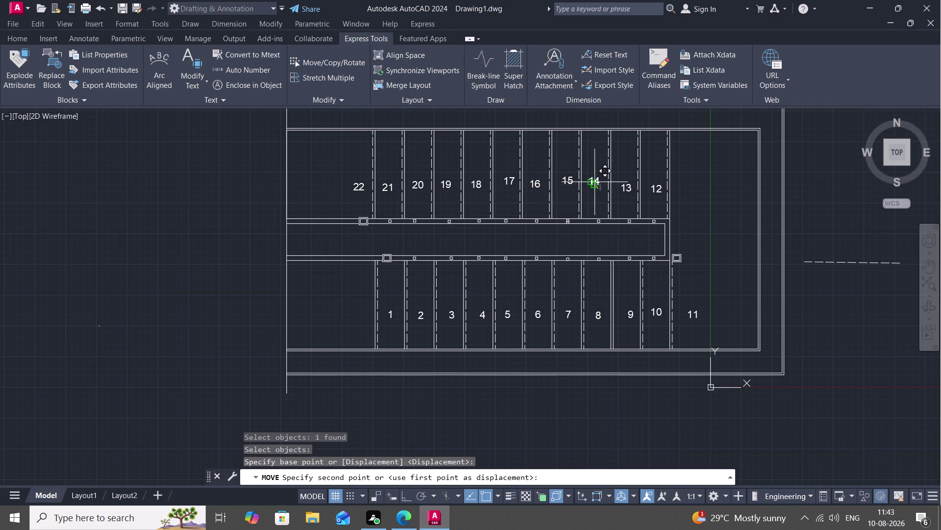
key(space)
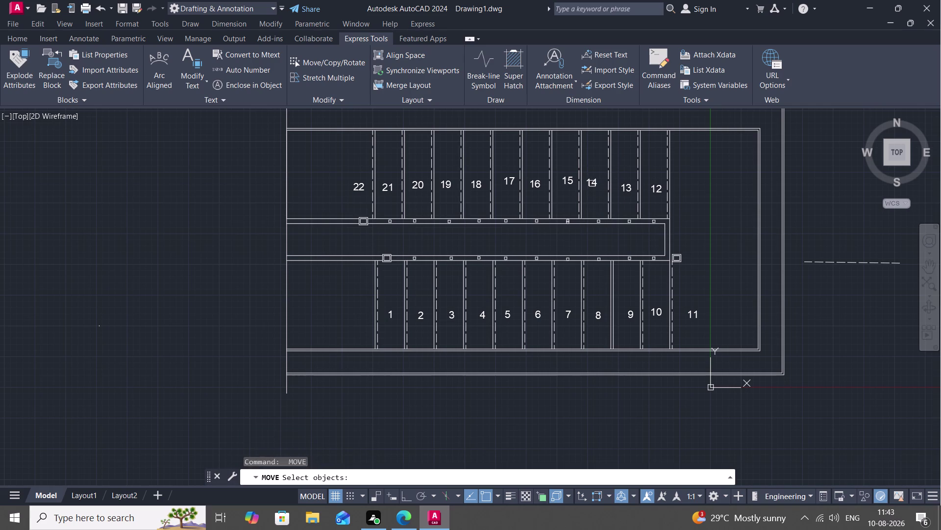
click(593, 184)
right_click(592, 183)
click(593, 184)
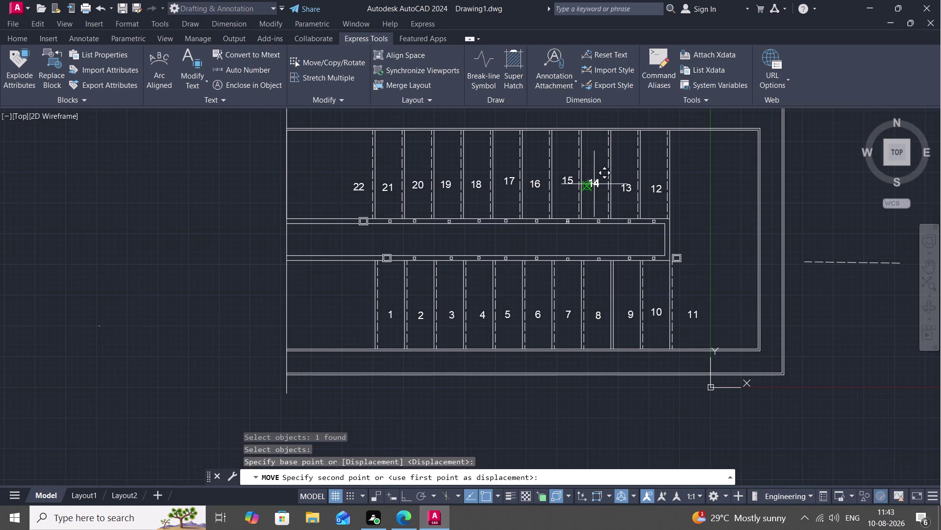
click(595, 183)
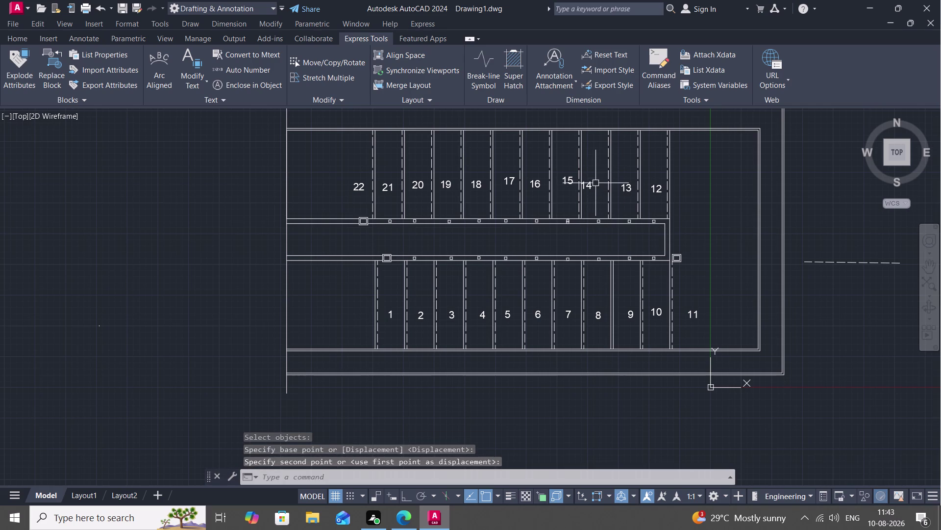
click(587, 186)
right_click(585, 187)
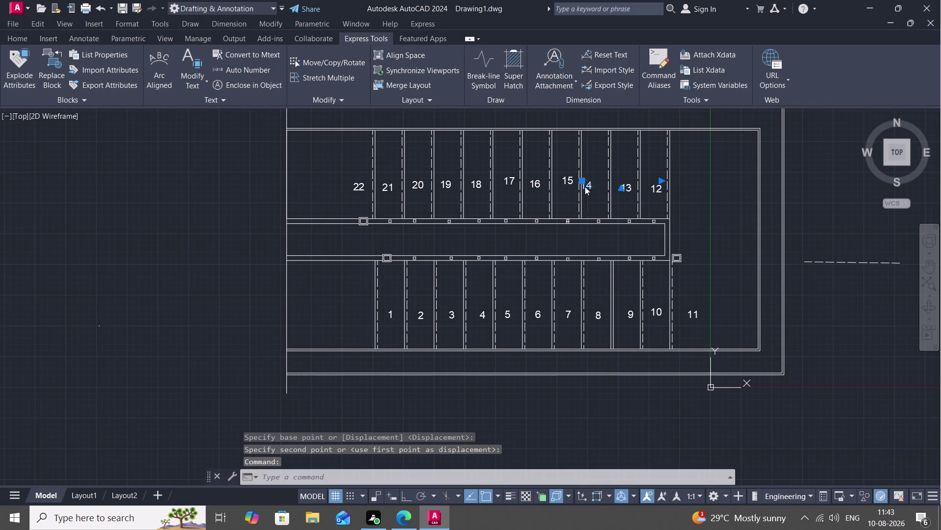
click(608, 184)
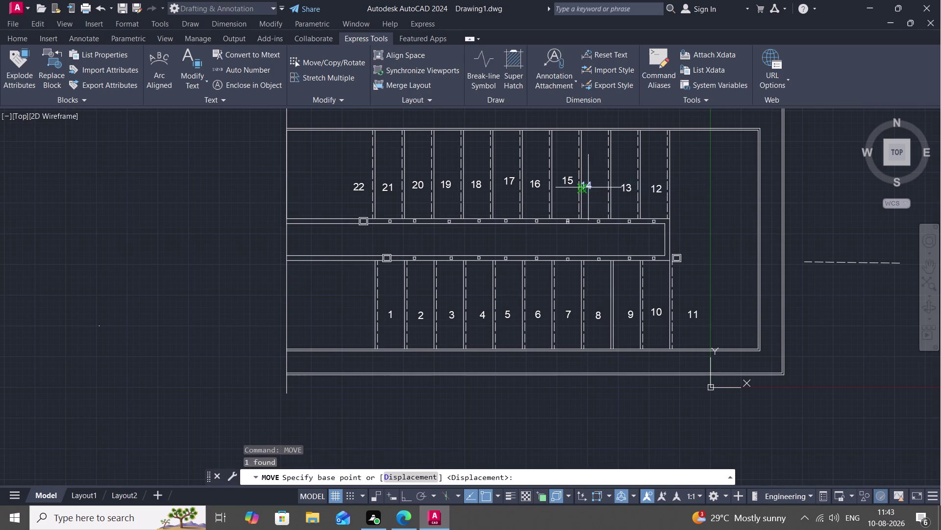
click(589, 187)
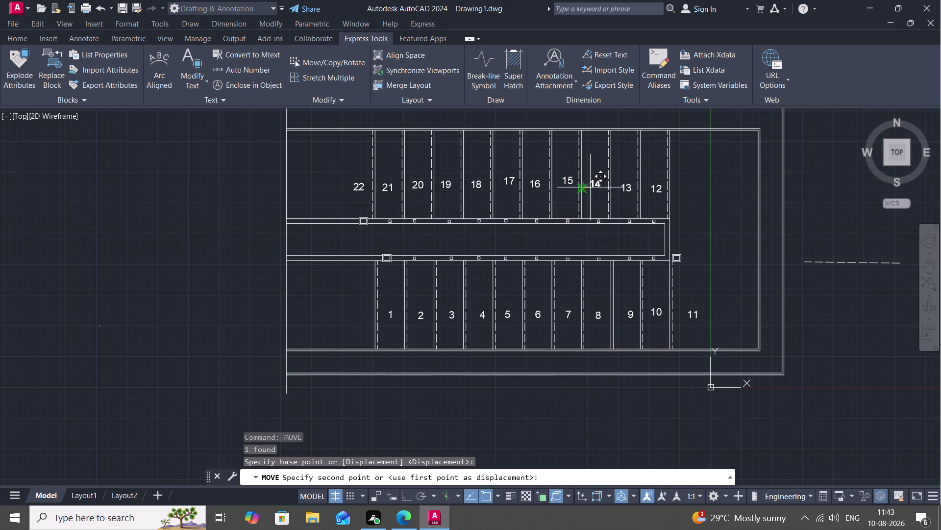
click(590, 187)
click(591, 186)
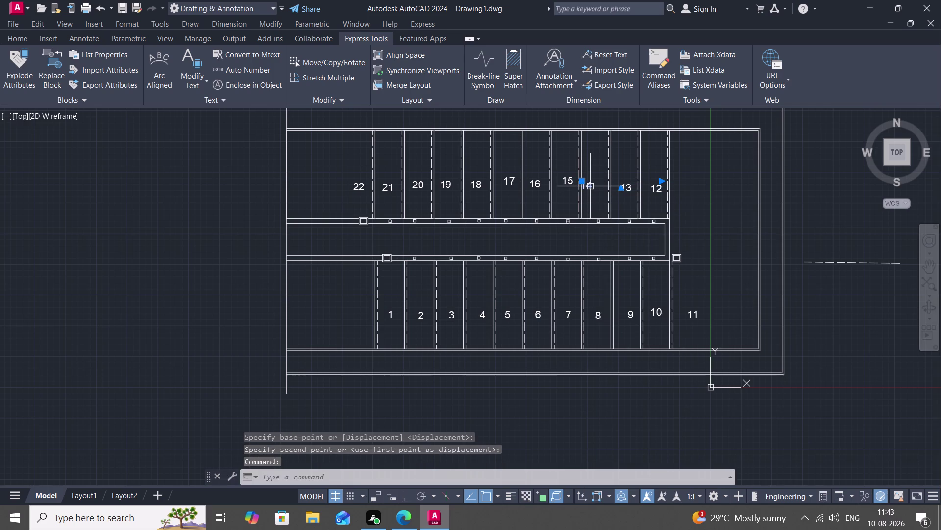
scroll(up, 3)
Move stall number 14 up into its stall.
right_click(590, 187)
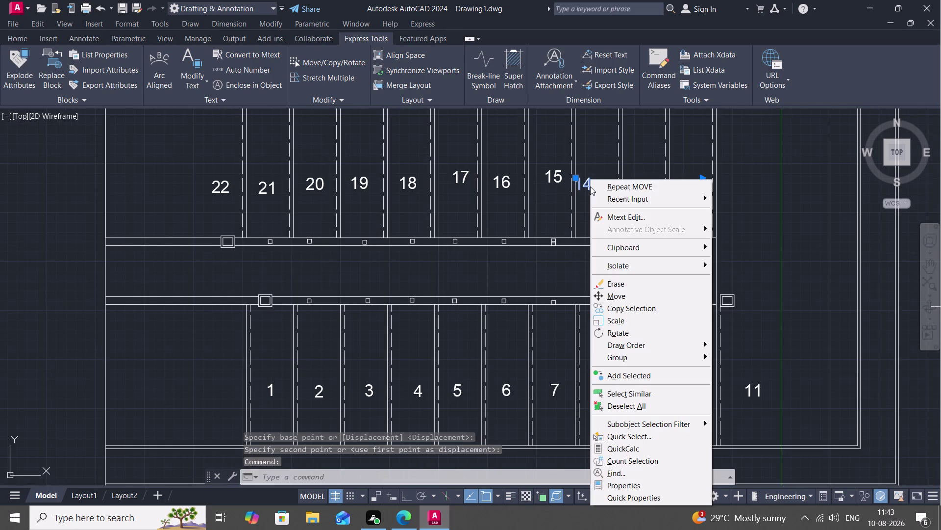
click(613, 183)
click(588, 187)
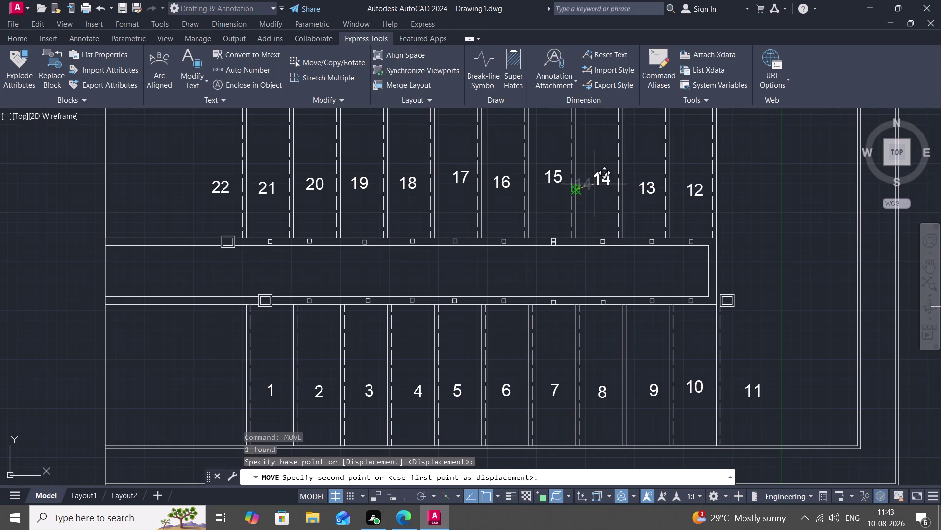
click(595, 180)
scroll(up, 3)
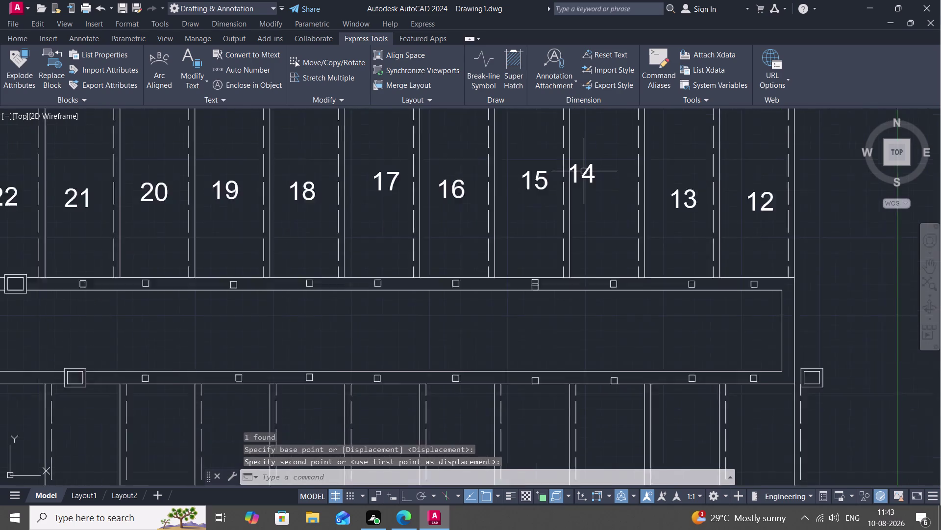
scroll(up, 3)
Raise stall number 13 level with number 14.
key(space)
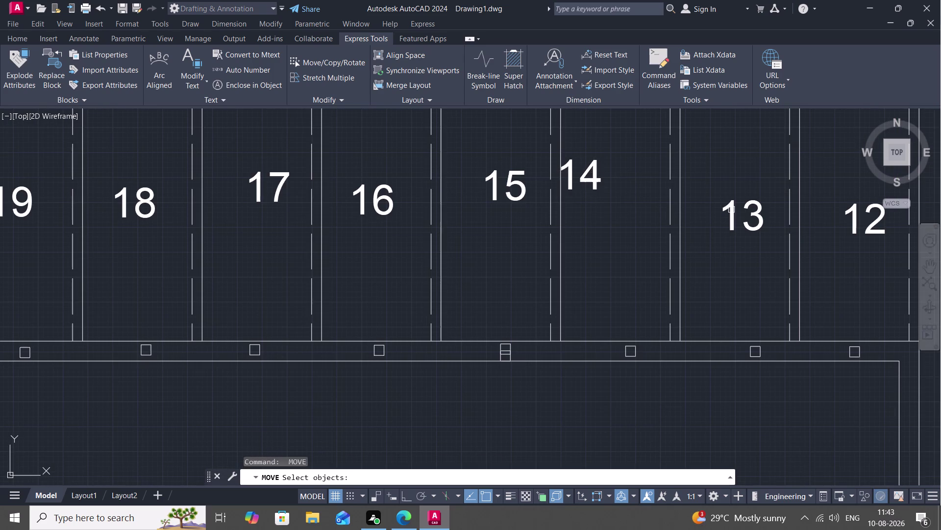
click(732, 216)
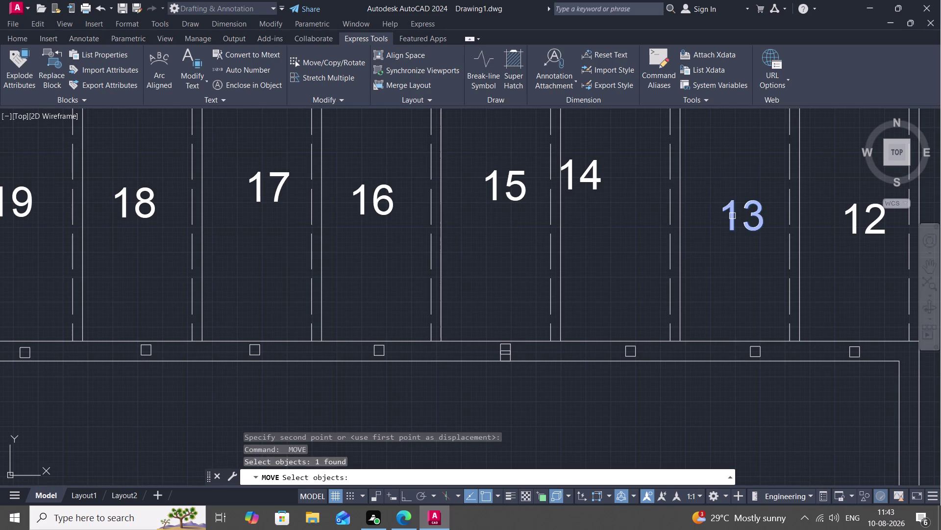
right_click(733, 216)
click(732, 216)
click(719, 180)
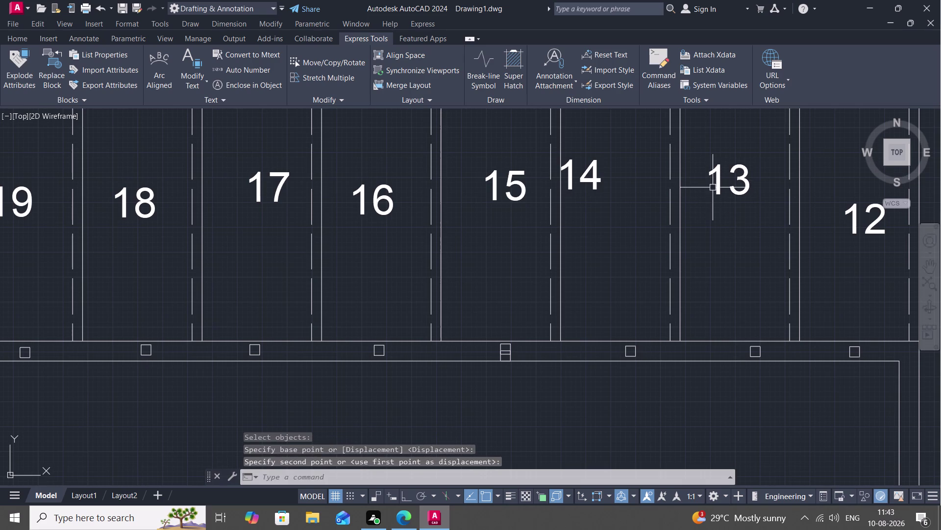
click(581, 178)
Shift stall number 14 to the right within its stall.
right_click(580, 178)
click(580, 178)
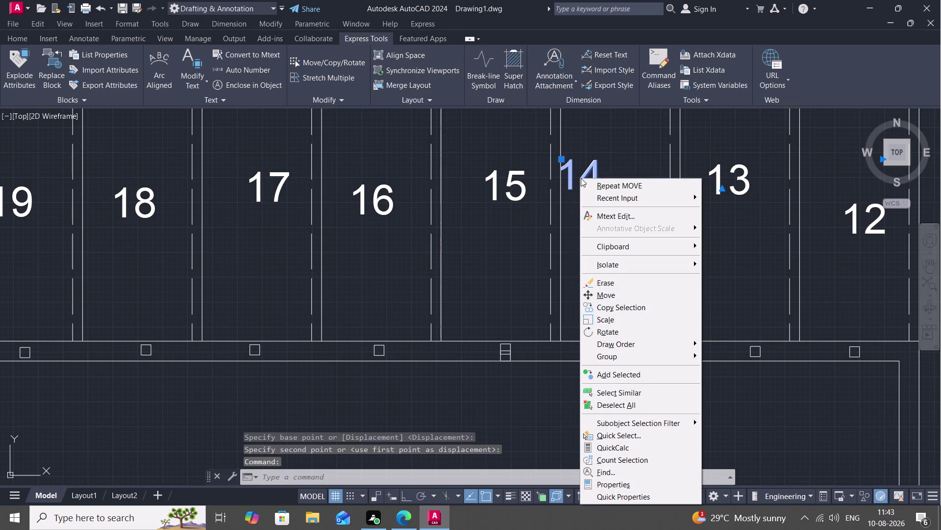
click(592, 186)
click(593, 185)
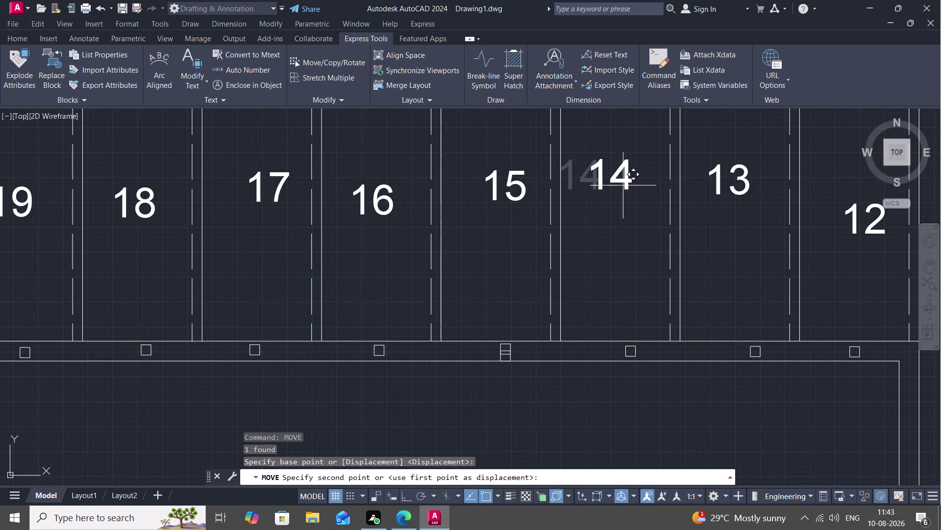
click(626, 185)
Raise stall number 12 level with the other upper-row numbers.
scroll(down, 3)
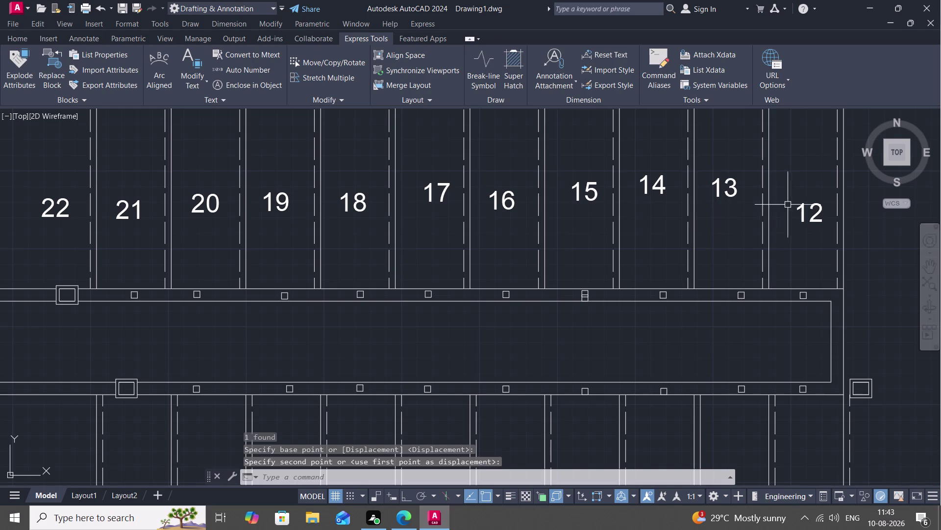
key(space)
click(809, 214)
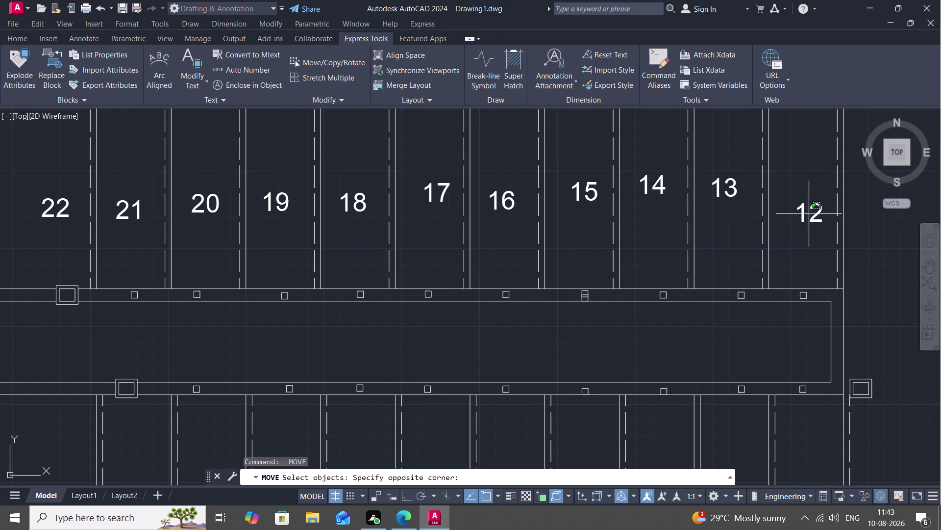
key(Escape)
click(804, 216)
right_click(803, 216)
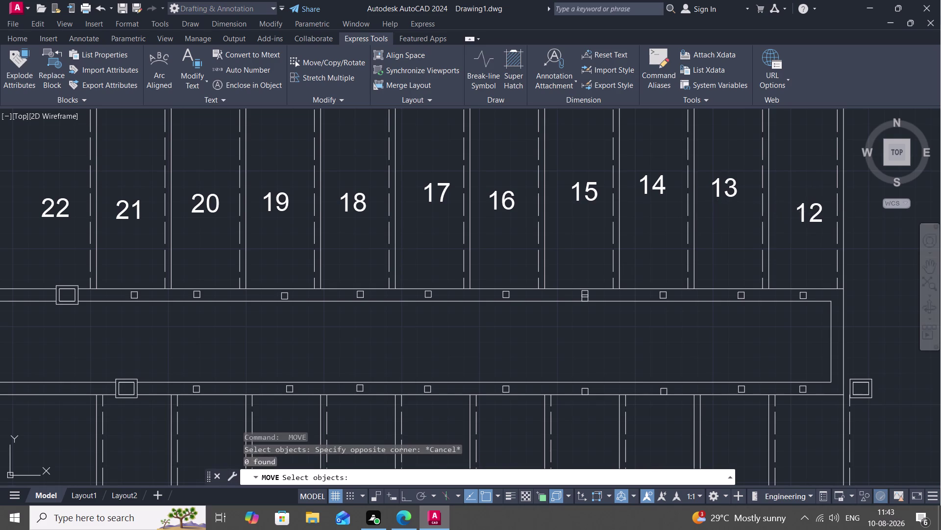
click(804, 216)
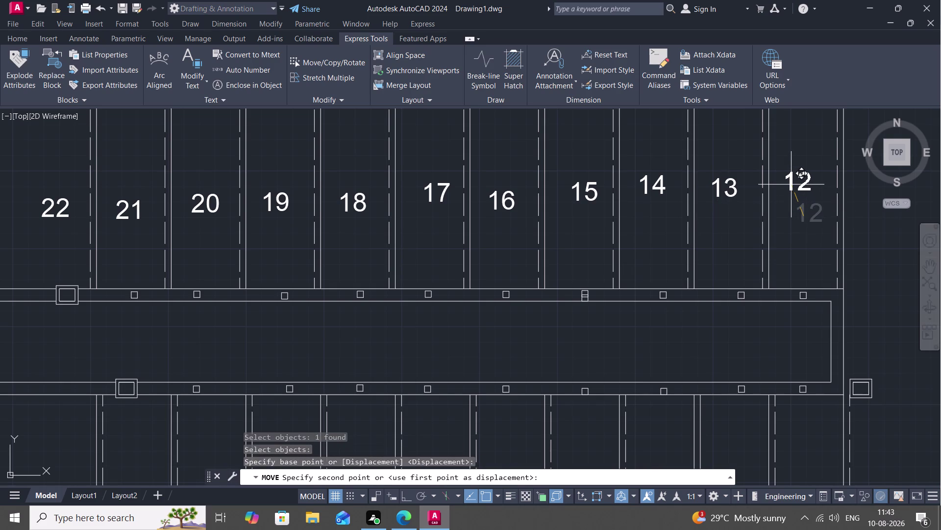
click(791, 185)
Nudge stall numbers 13 and 14 slightly into line.
key(space)
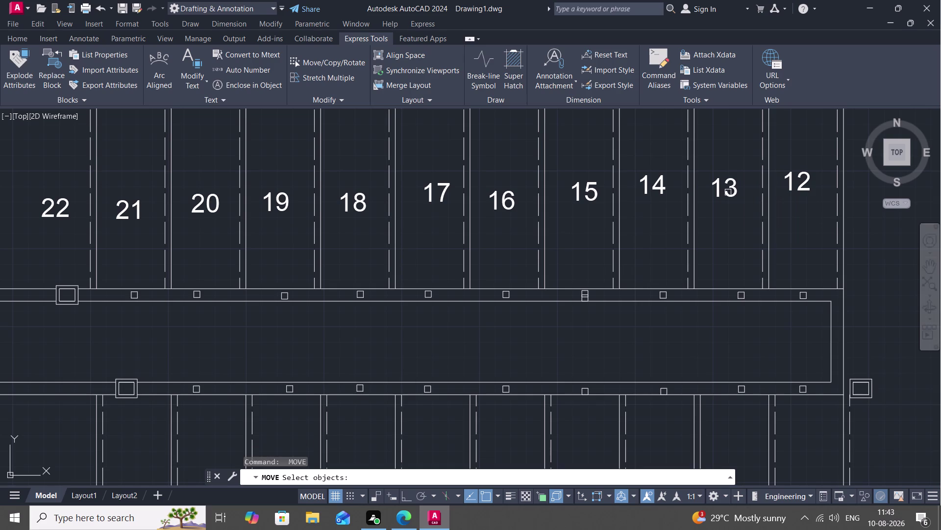
click(720, 191)
right_click(721, 190)
click(722, 191)
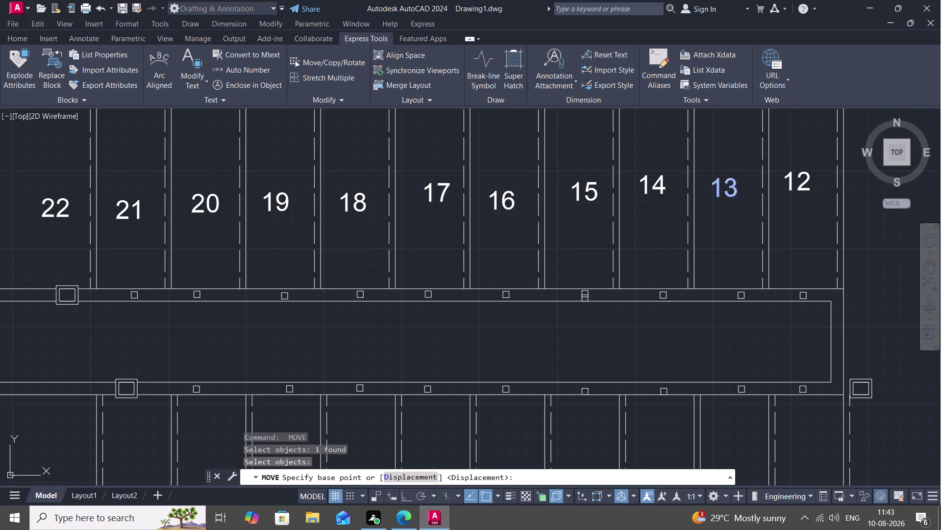
click(719, 183)
key(space)
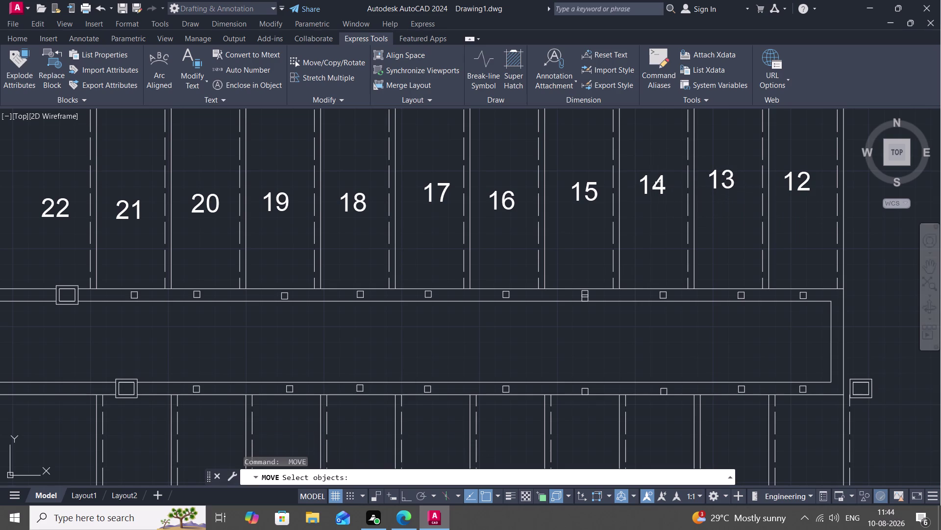
click(655, 186)
right_click(655, 186)
click(655, 186)
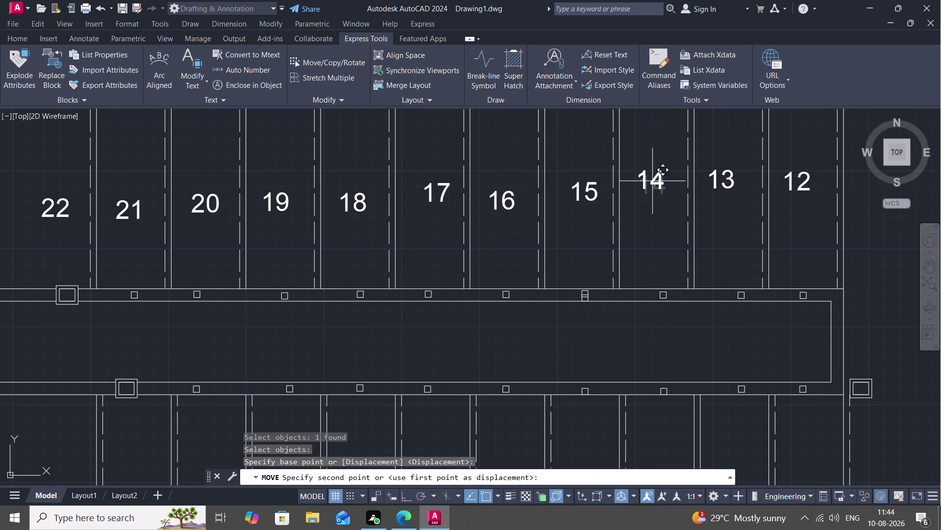
click(653, 181)
Raise stall number 15 level with number 14.
key(space)
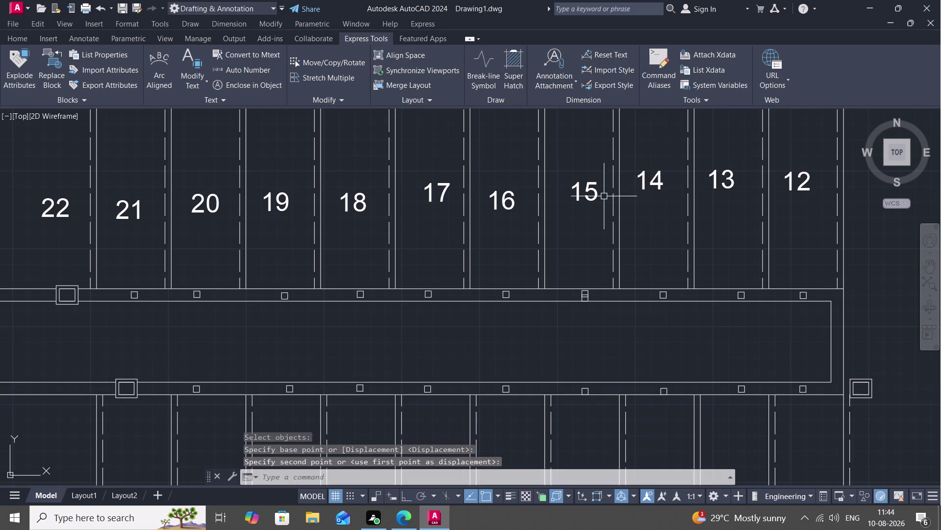
click(585, 193)
right_click(584, 194)
click(584, 193)
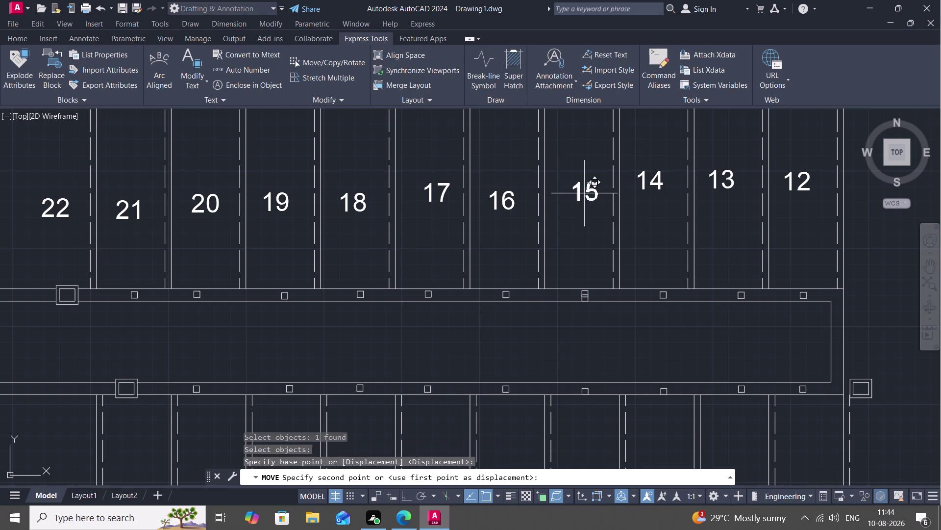
click(583, 181)
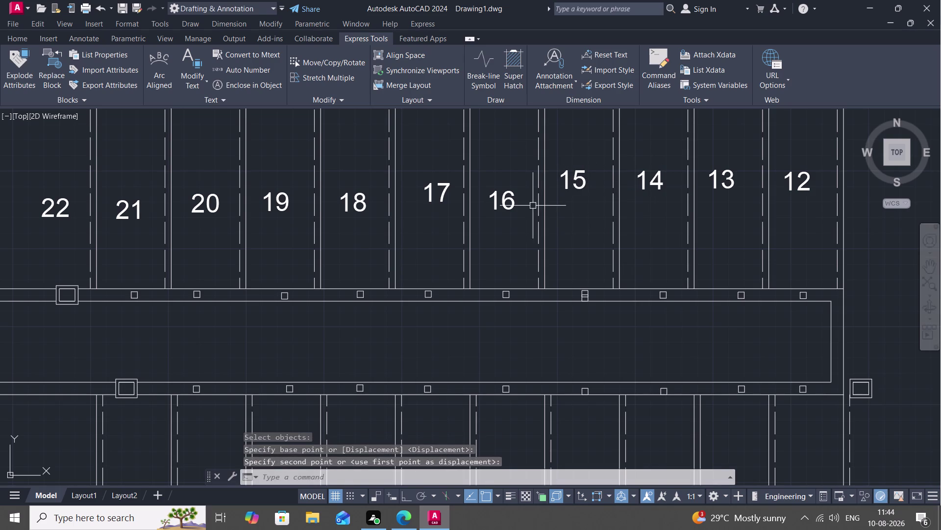
Move stall number 16 higher in its stall.
key(space)
click(498, 203)
right_click(499, 203)
click(499, 203)
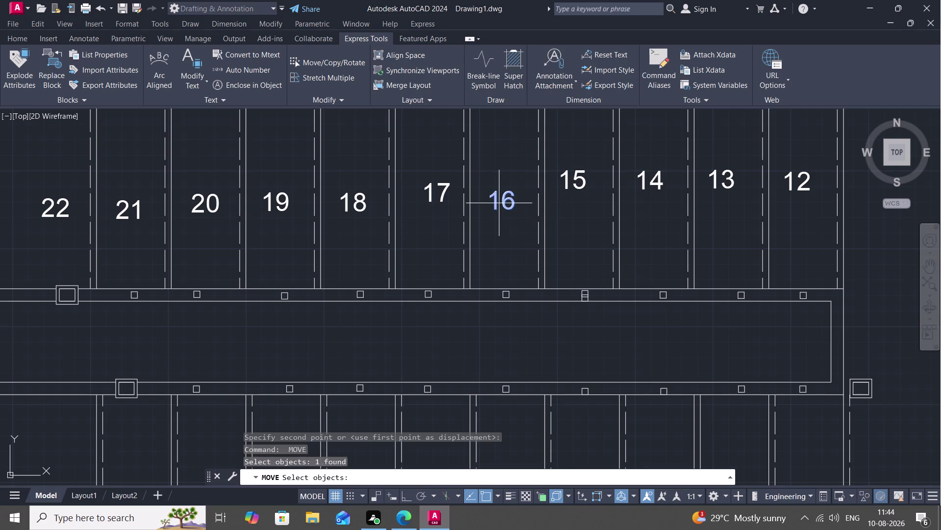
click(504, 182)
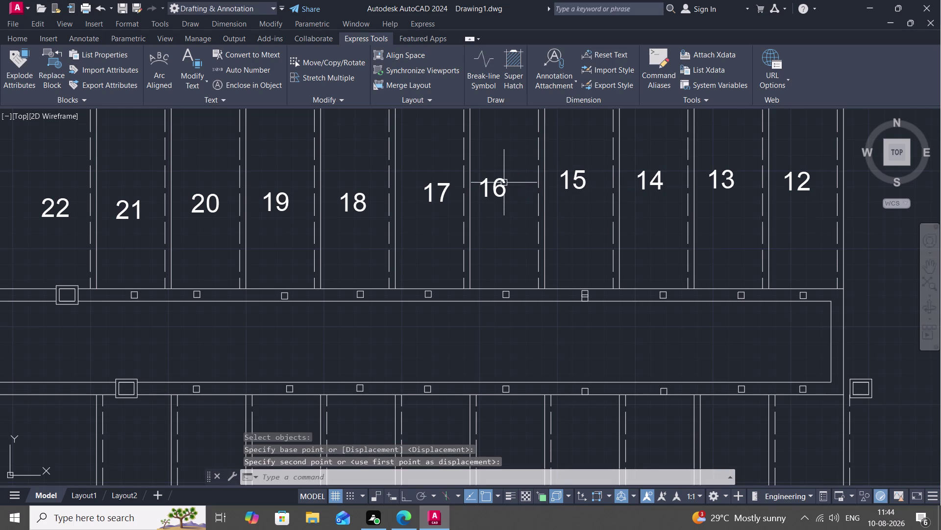
key(space)
click(495, 192)
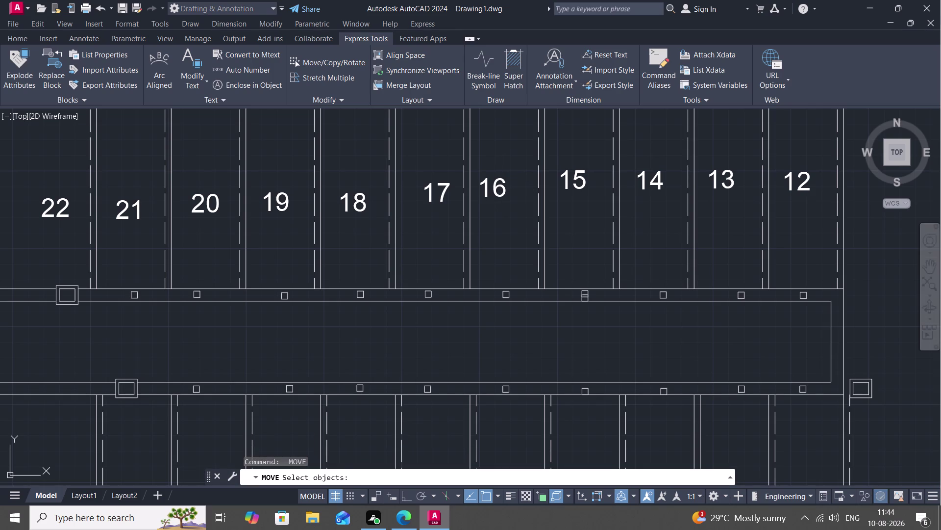
Line stall number 16 up level with number 15.
right_click(496, 192)
click(496, 192)
click(507, 183)
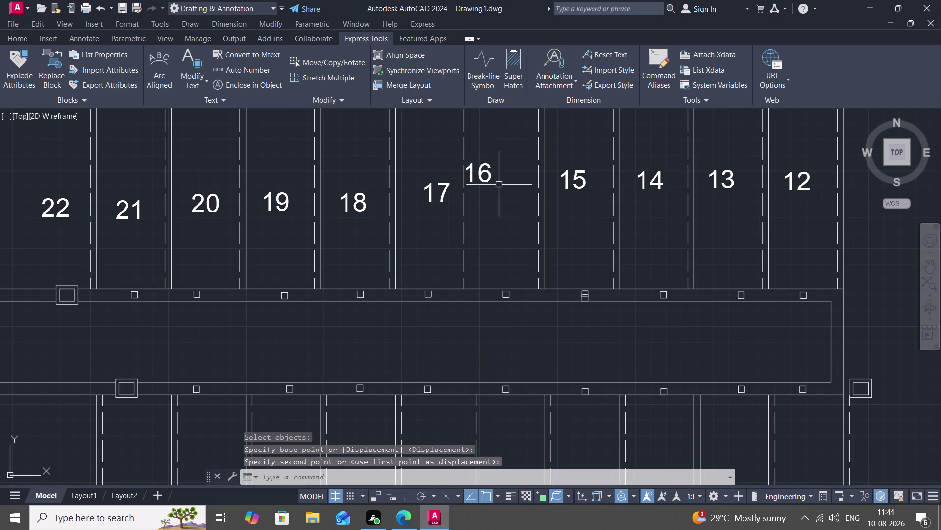
key(space)
click(482, 176)
right_click(482, 176)
drag(482, 176, 484, 175)
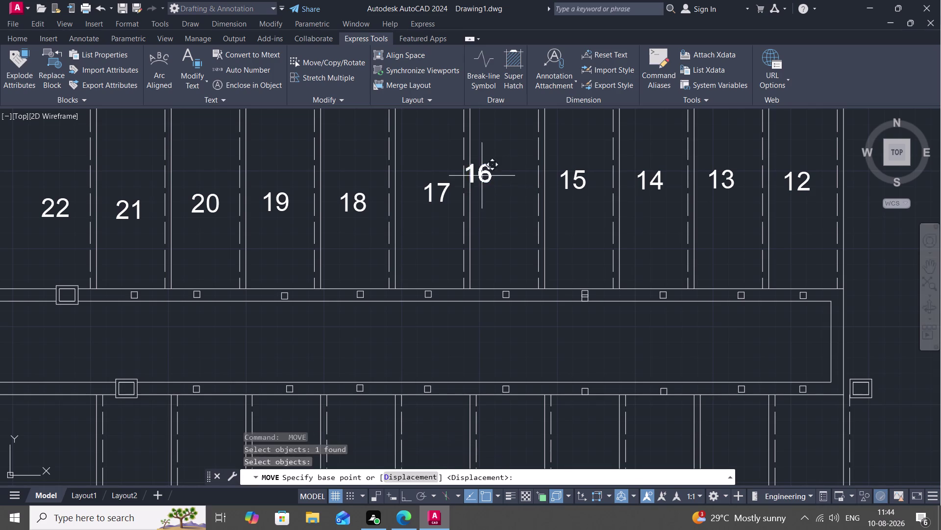
drag(483, 176, 487, 176)
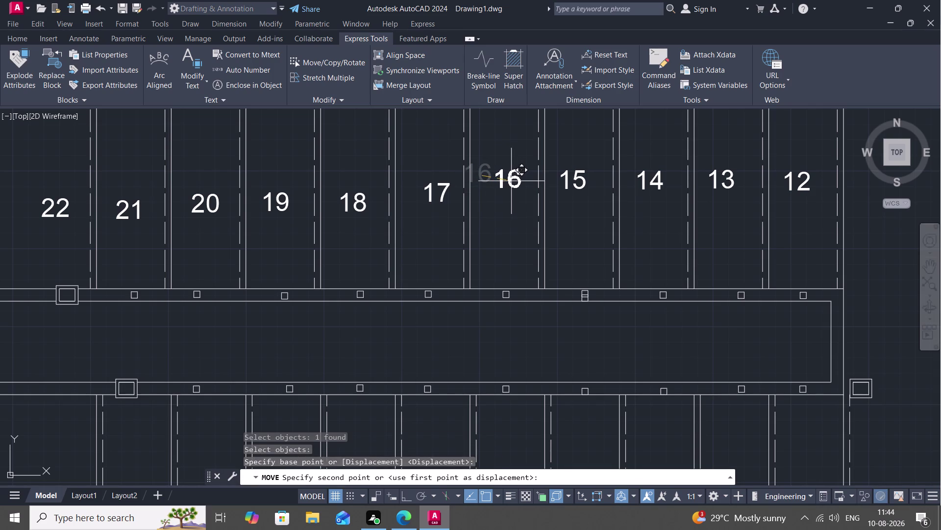
click(511, 181)
Move stall number 17 higher in its stall.
key(space)
click(430, 191)
right_click(430, 191)
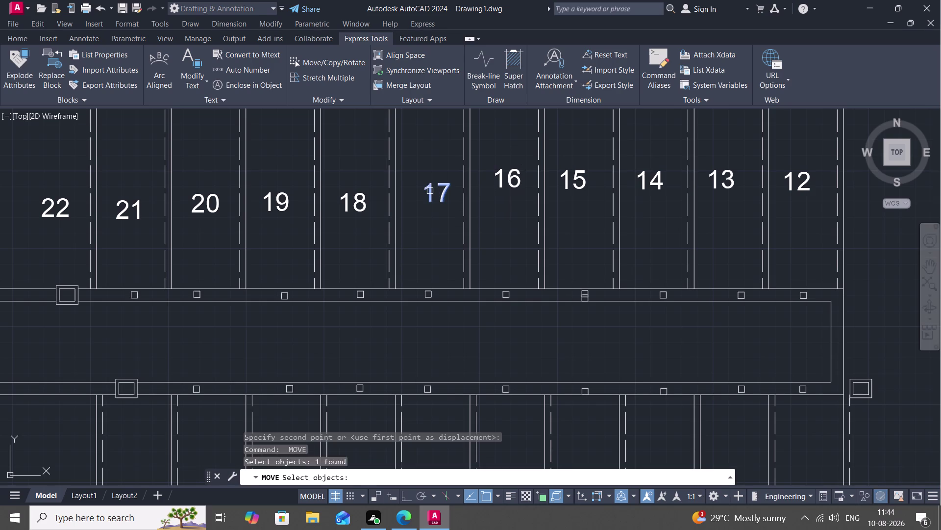
click(430, 191)
click(433, 189)
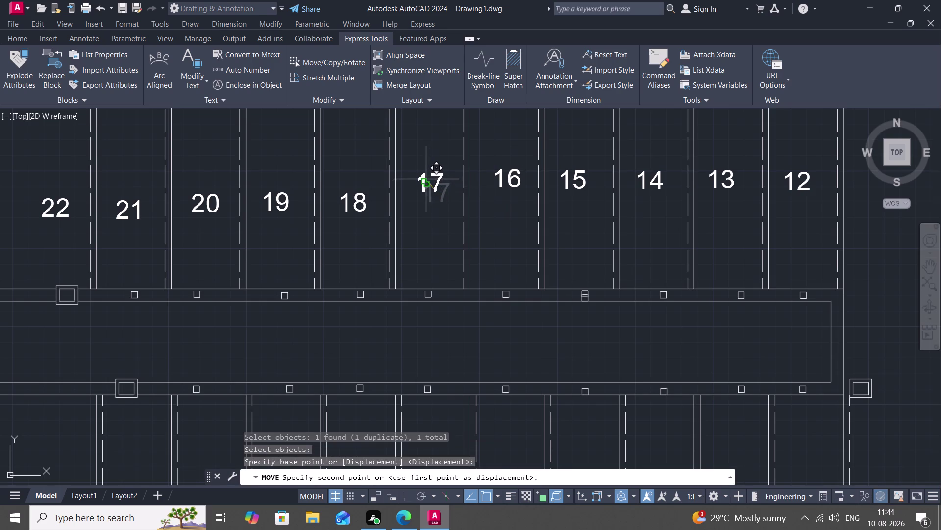
click(424, 177)
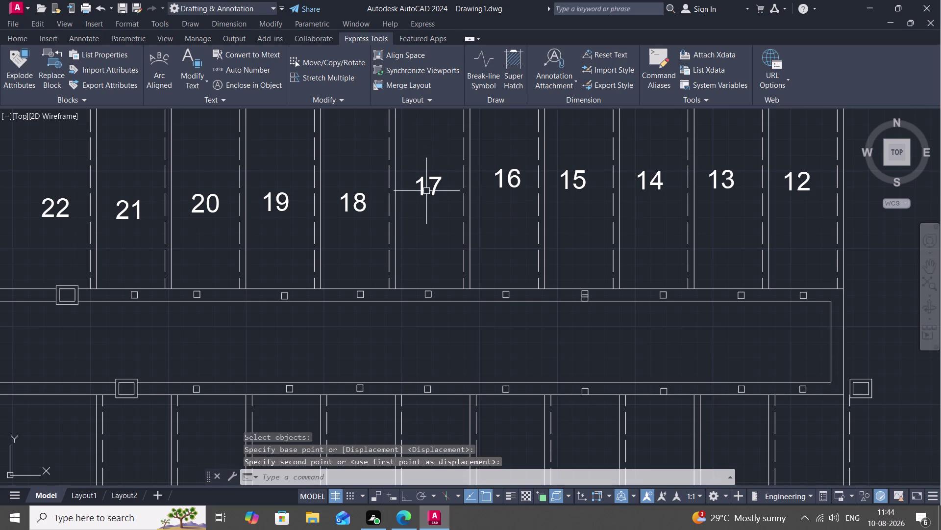
Adjust stall number 17 until it sits level with number 16.
key(space)
click(433, 189)
right_click(433, 189)
click(434, 179)
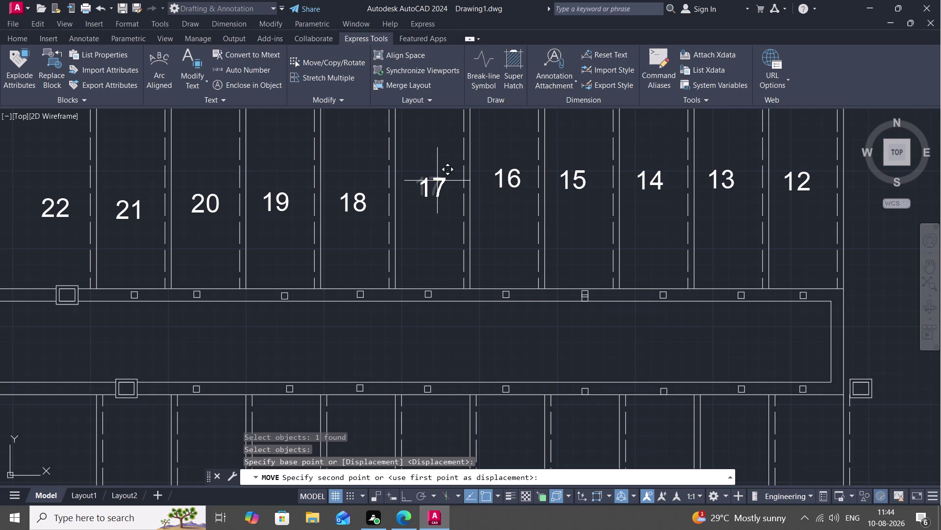
click(438, 173)
key(space)
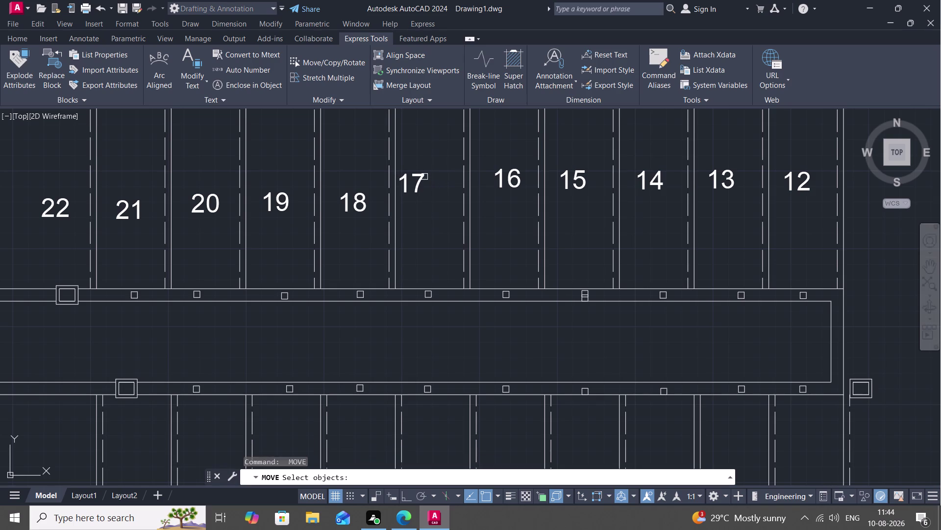
click(424, 178)
right_click(424, 177)
click(423, 177)
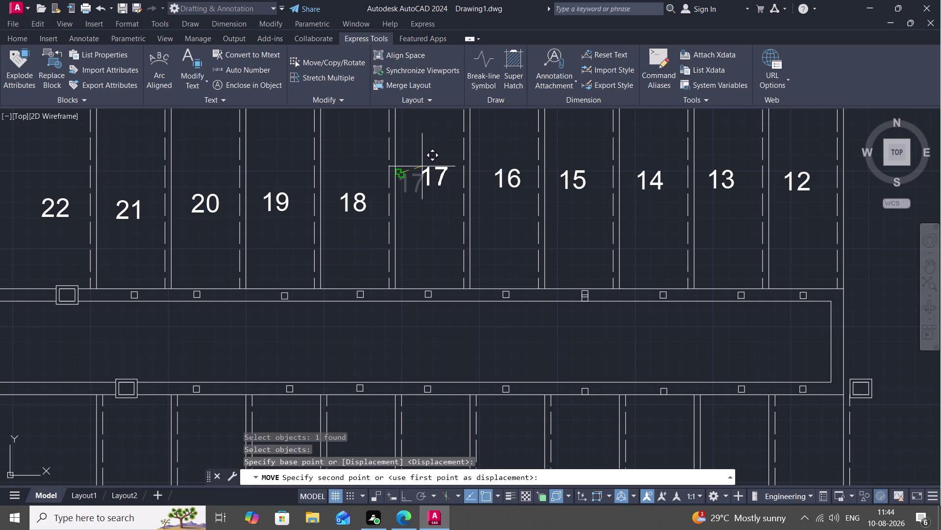
click(418, 167)
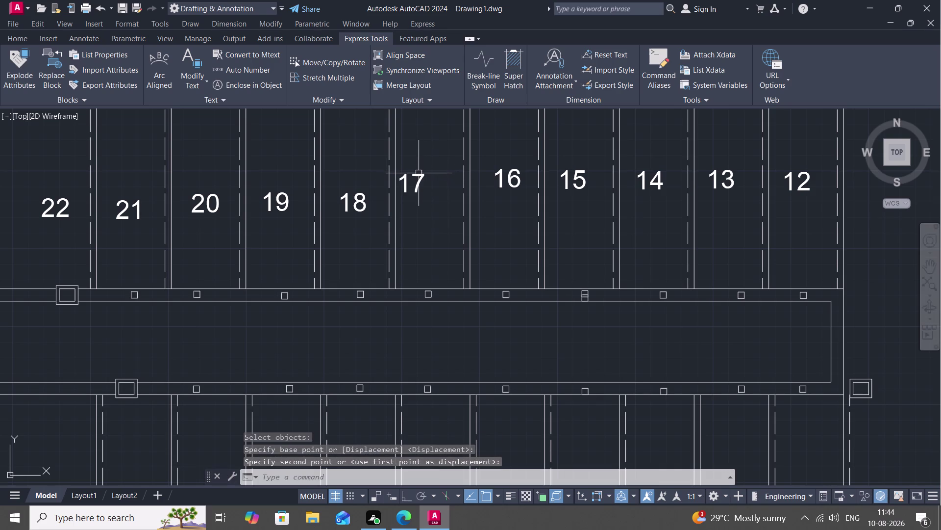
Move stall number 18 higher in its stall.
key(space)
click(347, 201)
right_click(349, 198)
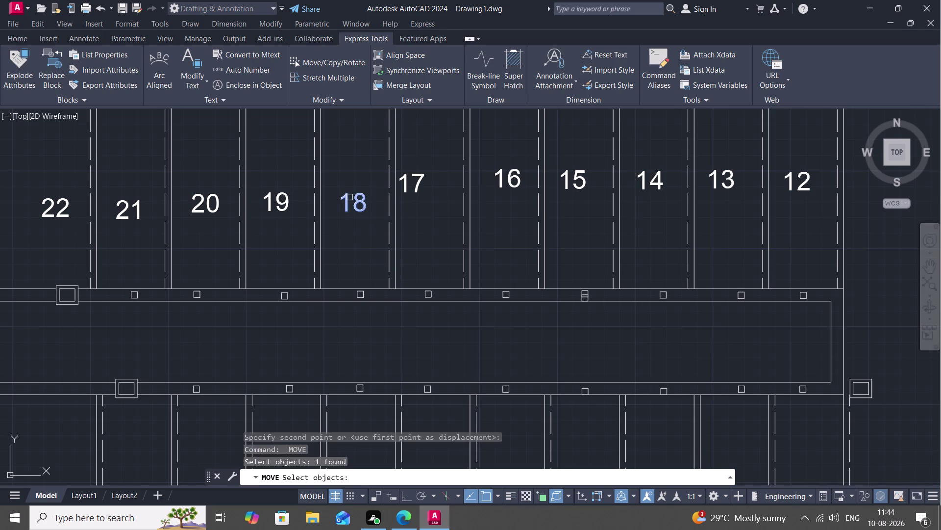
click(349, 197)
click(352, 176)
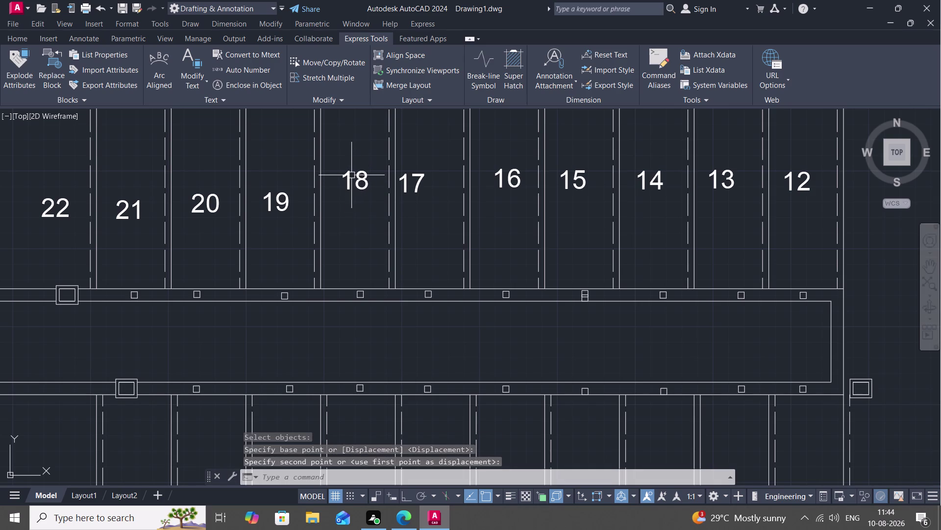
Centre stall number 17 within its stall.
key(space)
click(405, 187)
right_click(406, 187)
click(405, 187)
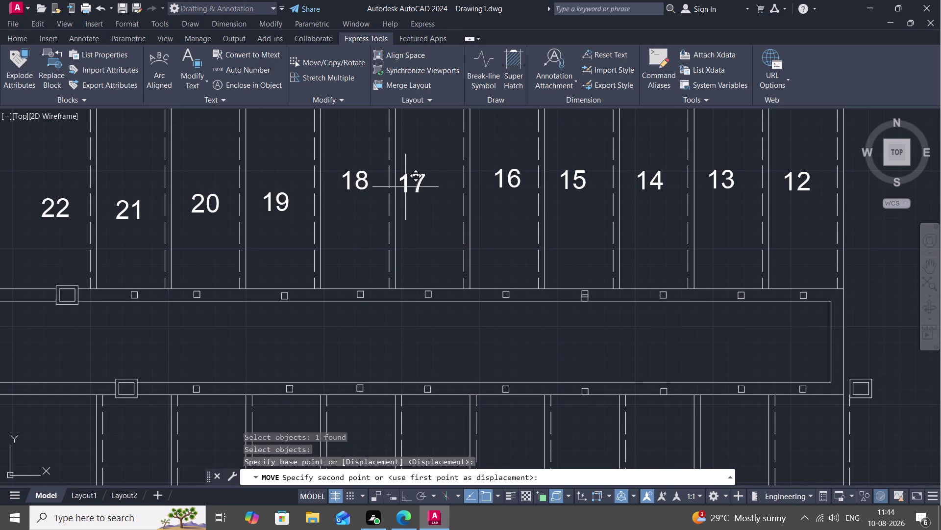
click(421, 185)
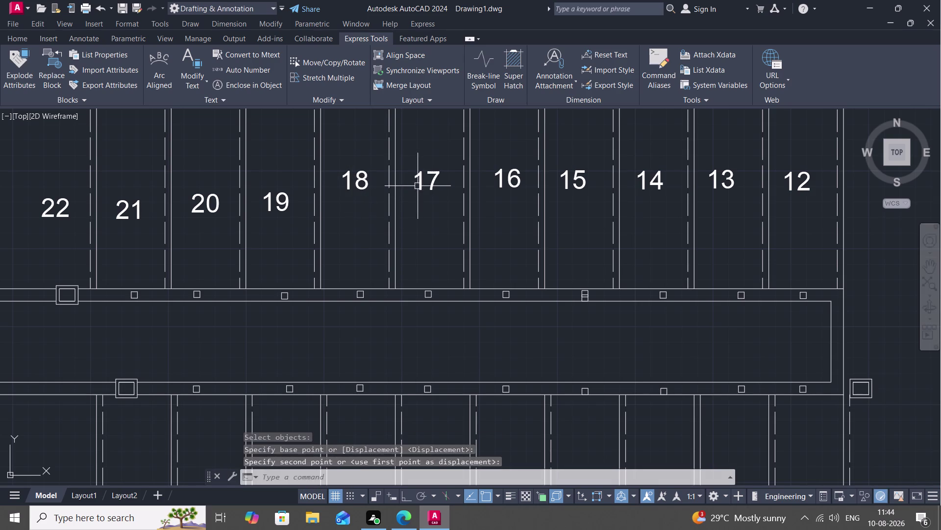
Raise stall number 19 level with number 18.
key(space)
click(276, 200)
right_click(276, 199)
click(276, 200)
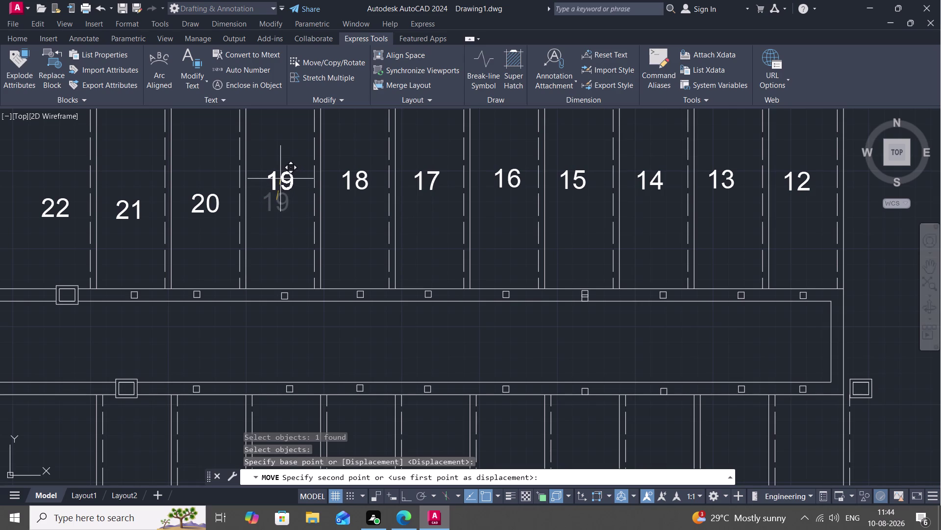
click(280, 178)
Move stall number 20 higher in its stall.
middle_drag(210, 203, 374, 215)
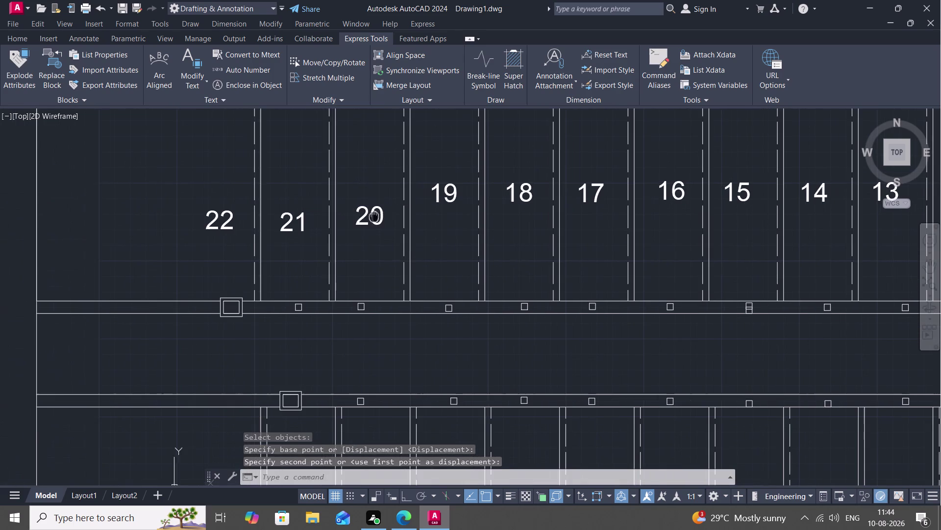
key(space)
click(362, 221)
right_click(362, 221)
click(362, 221)
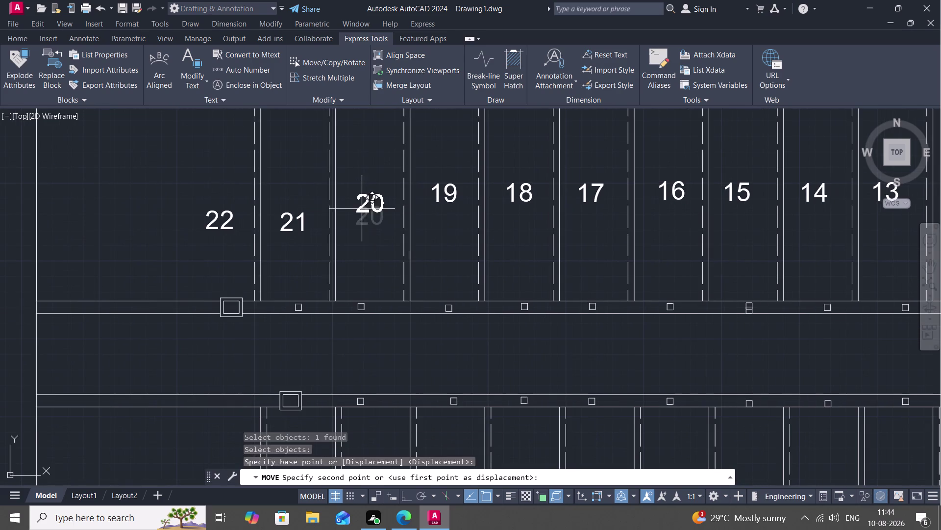
click(362, 198)
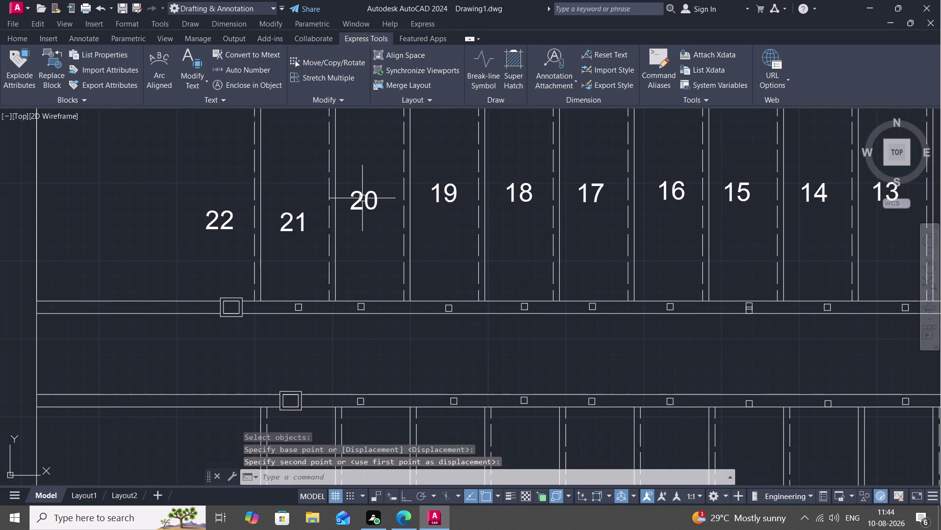
Raise stall number 21 level with number 20.
key(space)
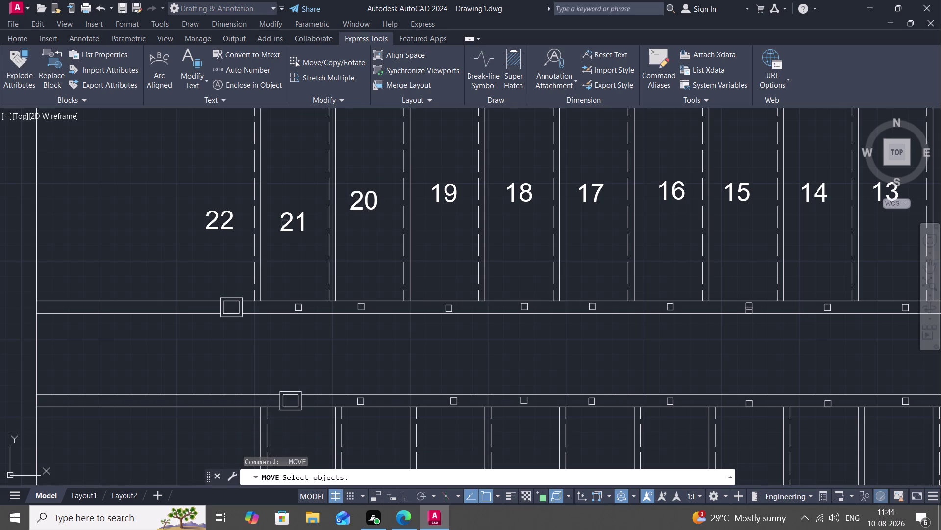
click(288, 226)
right_click(289, 225)
drag(288, 225, 291, 217)
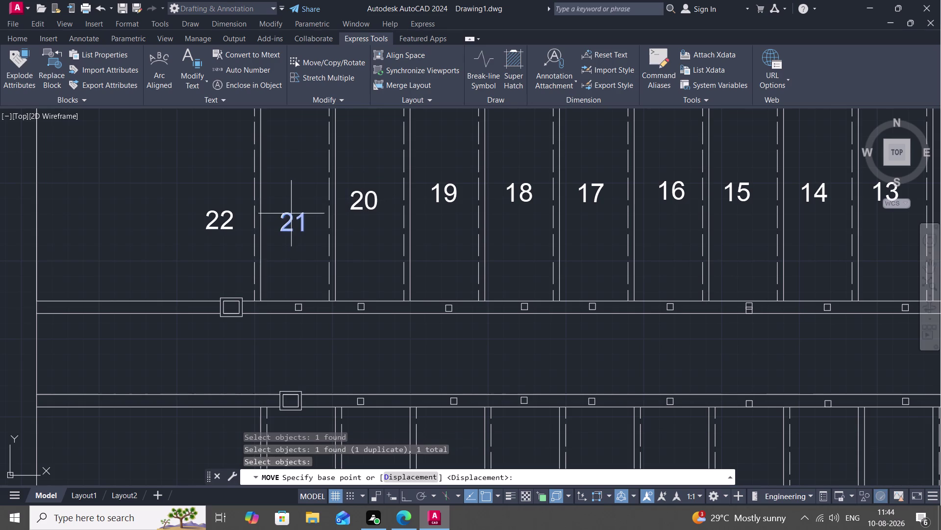
click(289, 219)
click(291, 189)
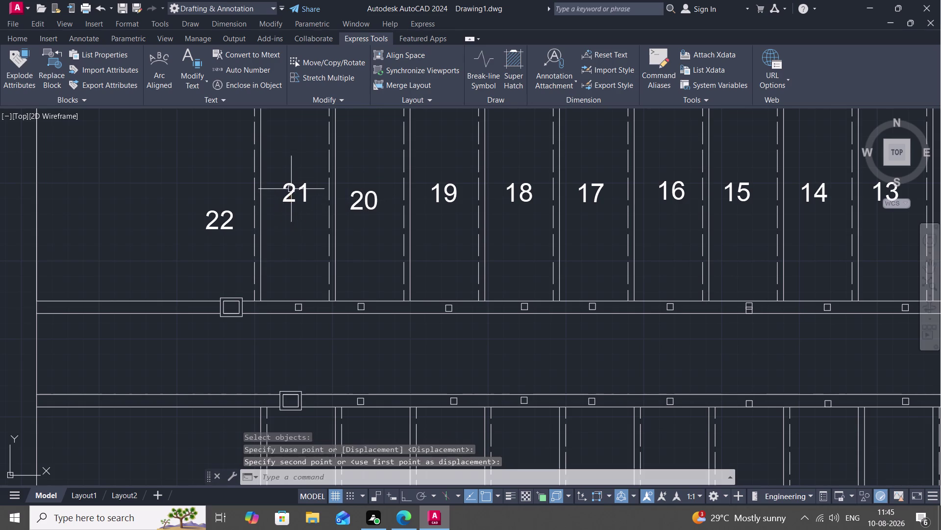
Raise stall number 22 level with number 21.
key(space)
click(221, 214)
right_click(221, 214)
click(221, 214)
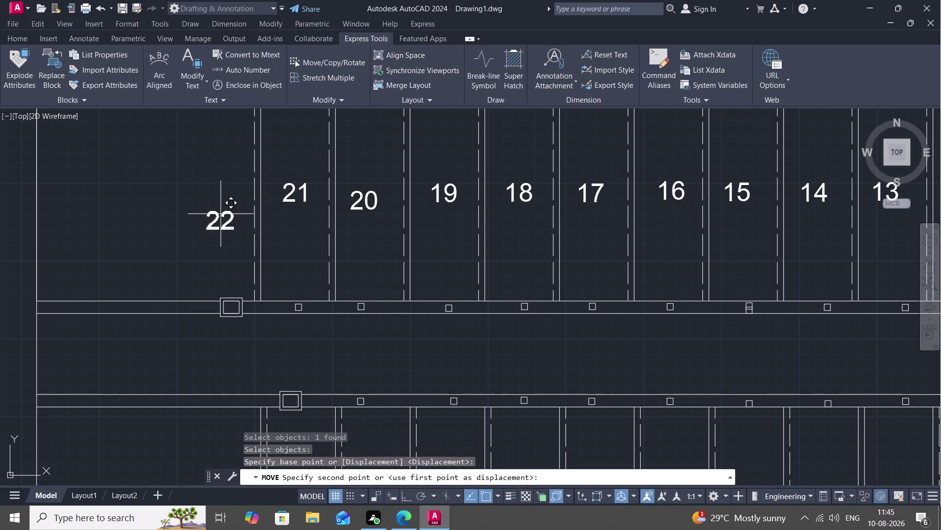
click(219, 185)
Readjust stall number 20 so it sits level with its neighbours.
key(space)
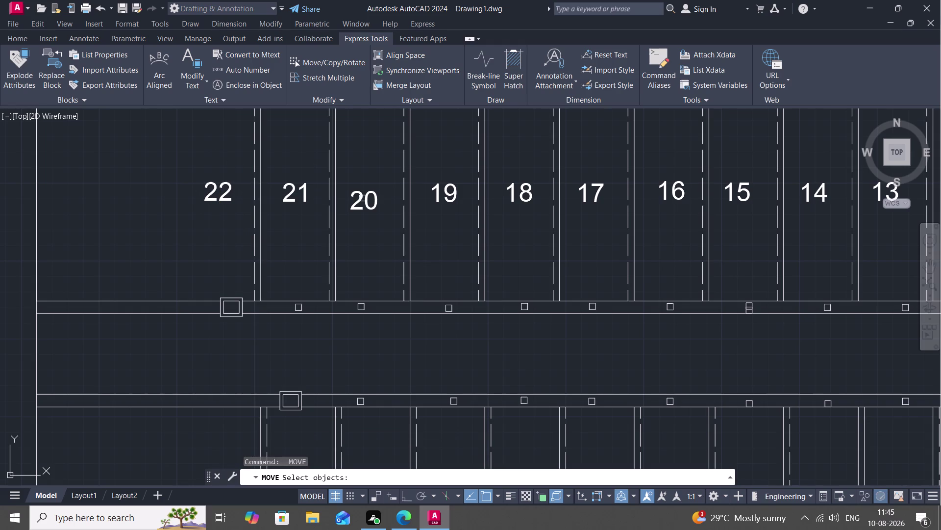
click(363, 198)
right_click(362, 199)
click(362, 198)
click(360, 200)
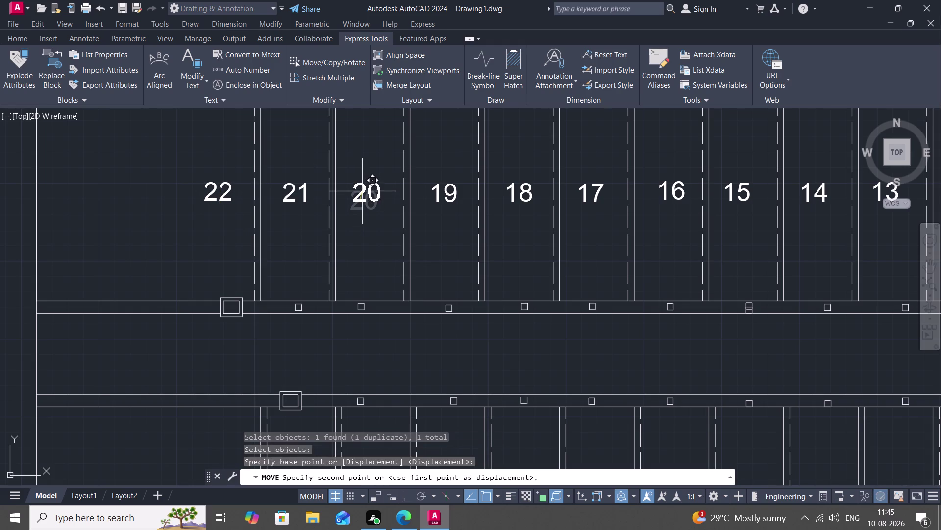
click(364, 191)
Zoom out and pan to bring the whole stair plan into view.
scroll(down, 3)
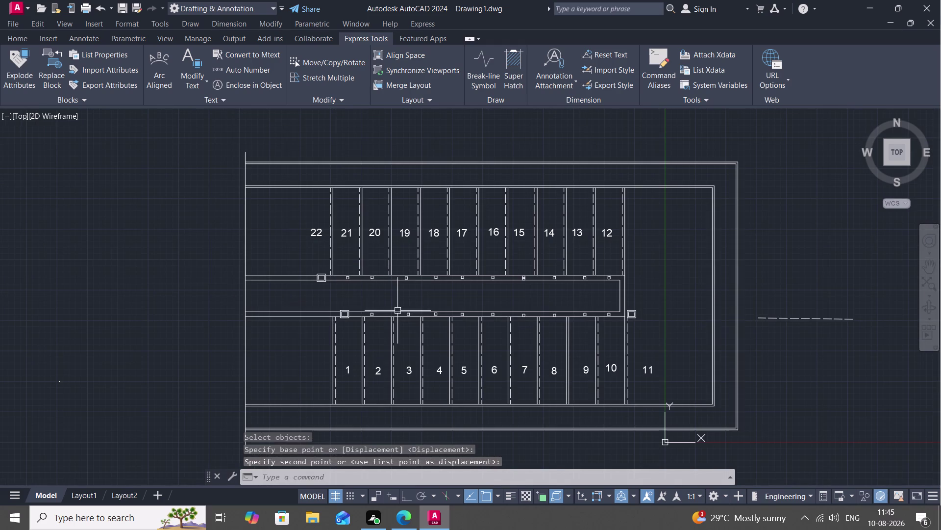
middle_drag(396, 293, 410, 245)
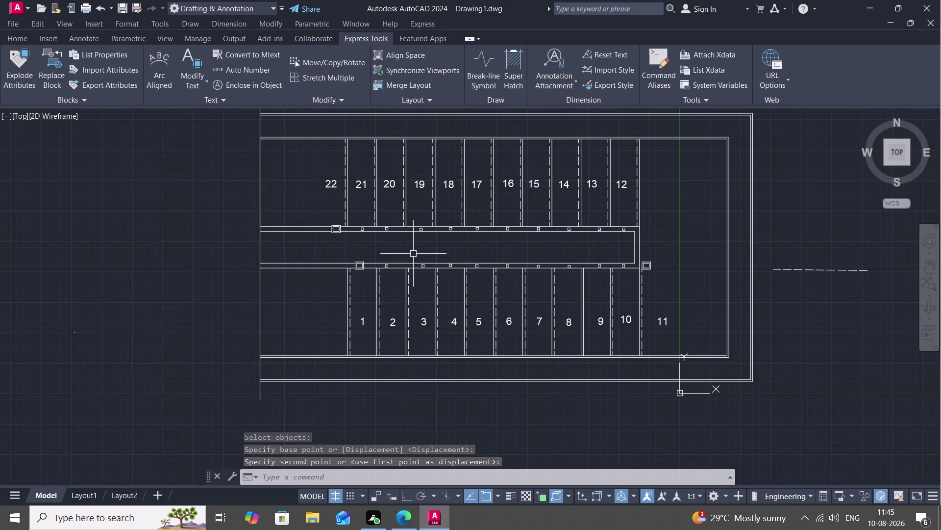
click(215, 86)
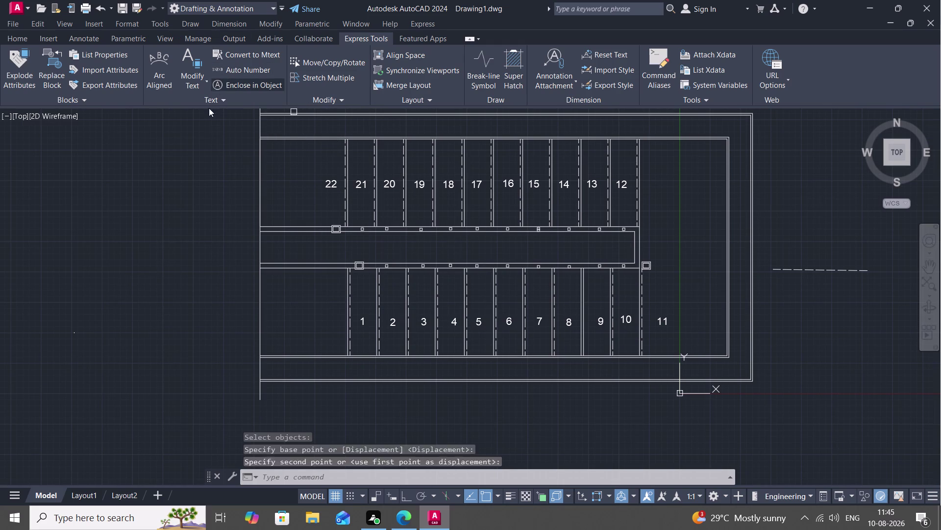
Start Enclose in Object and pick the upper-row stall numbers.
click(335, 184)
click(365, 183)
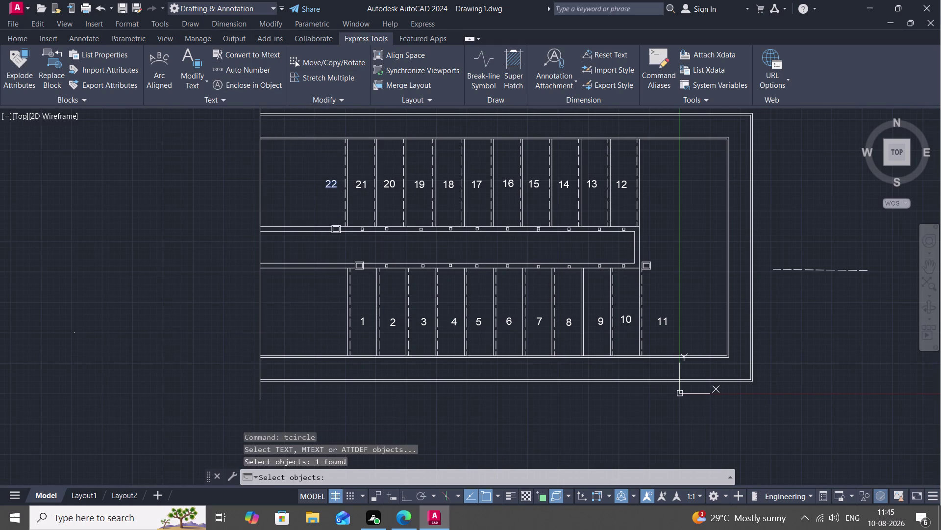
click(392, 183)
click(418, 185)
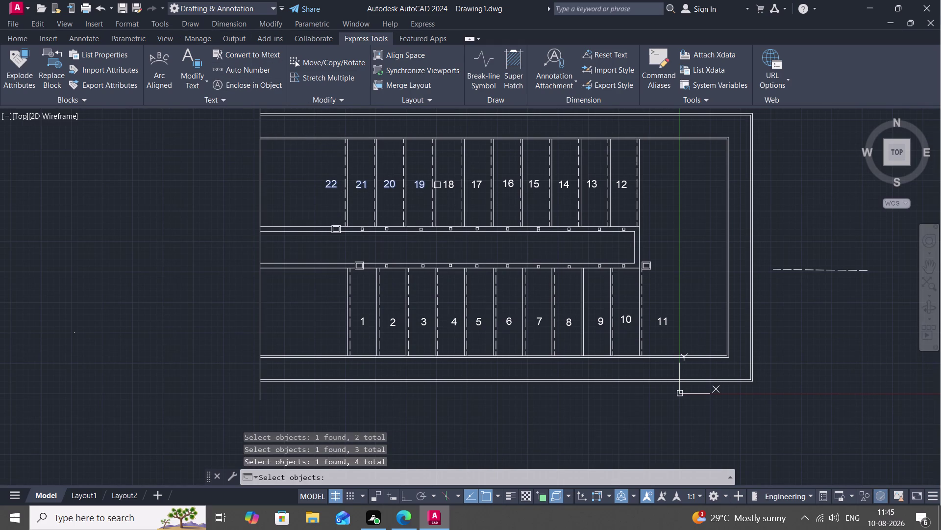
click(448, 184)
click(476, 186)
click(510, 183)
click(536, 184)
click(562, 185)
click(590, 184)
click(622, 186)
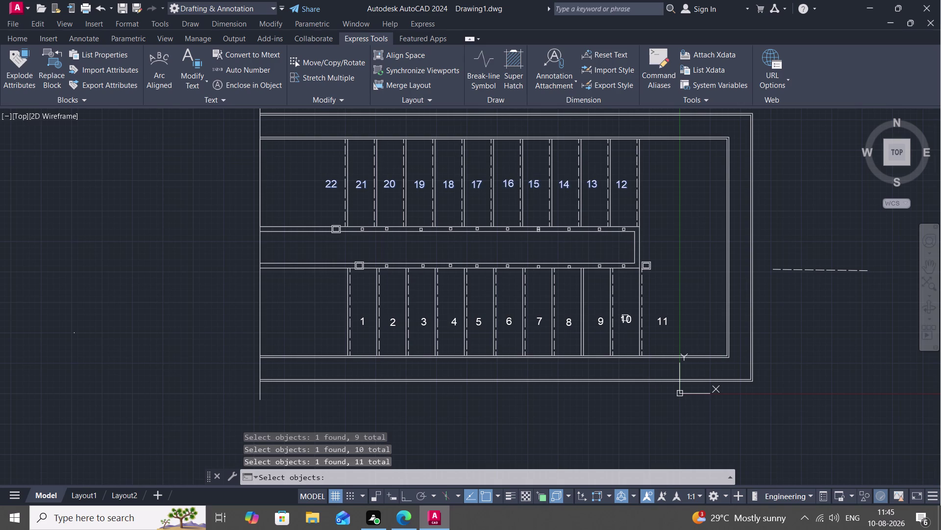
Add the lower-row stall numbers and finish the 22-object selection.
drag(626, 318, 630, 318)
click(665, 320)
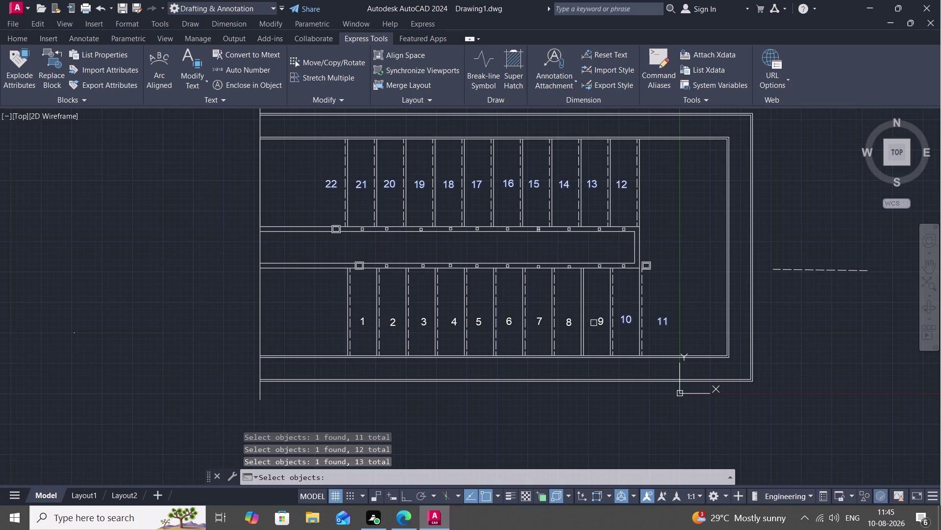
click(601, 322)
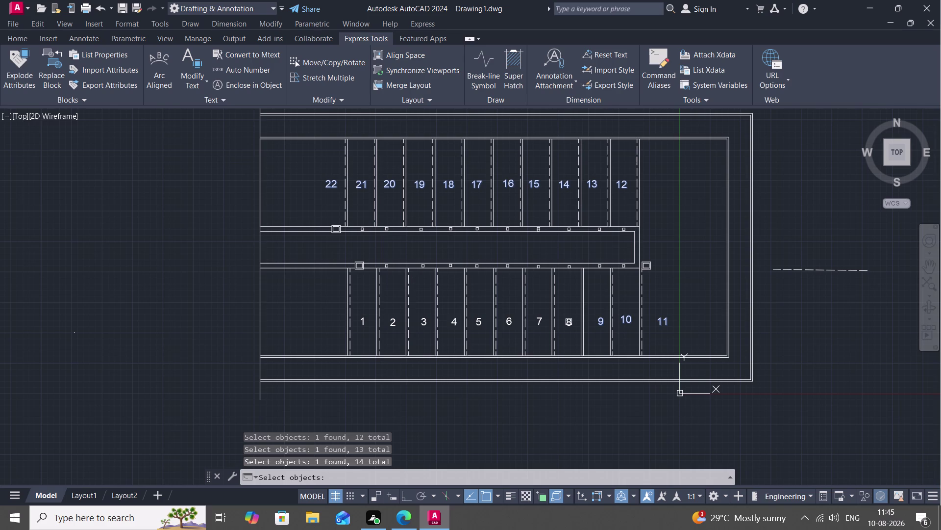
click(569, 322)
click(540, 319)
click(508, 320)
click(481, 321)
click(457, 322)
click(422, 321)
click(393, 321)
click(366, 320)
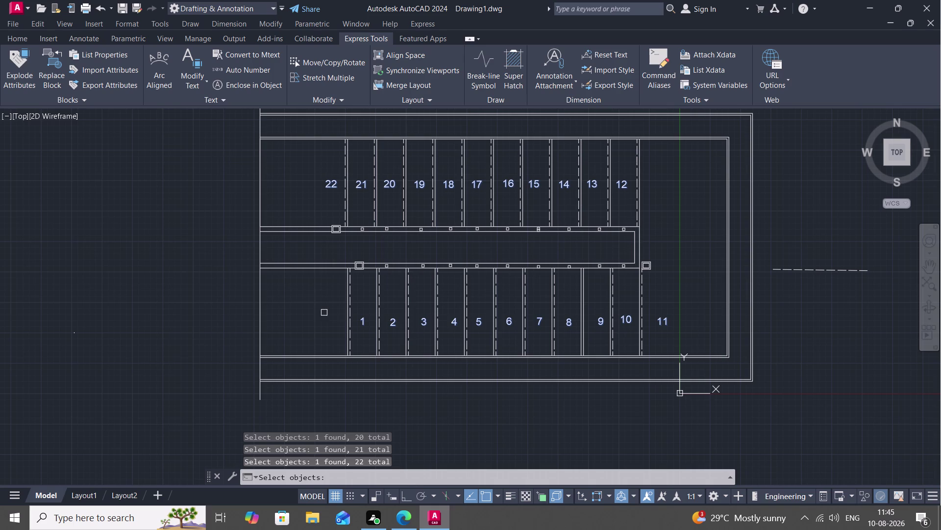
right_click(323, 311)
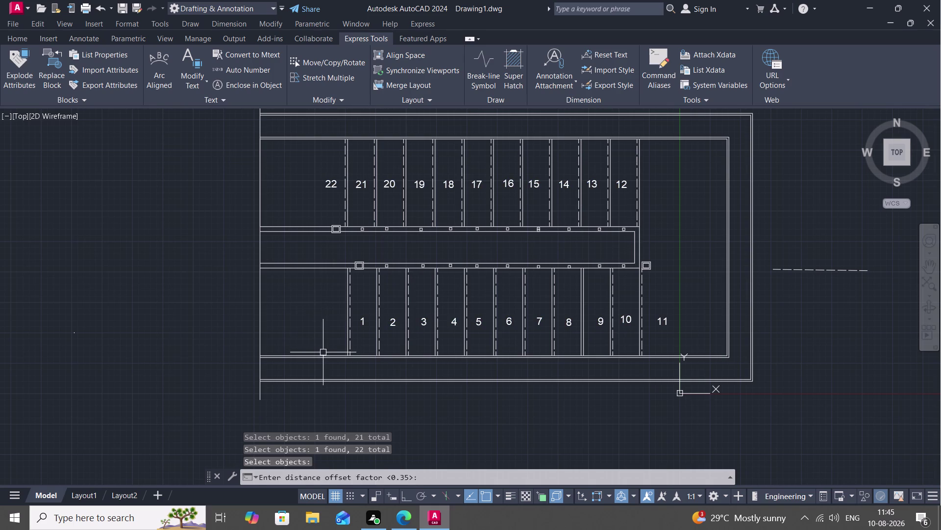
Circle all 22 stall numbers with variable-size circles at the default offset.
key(space)
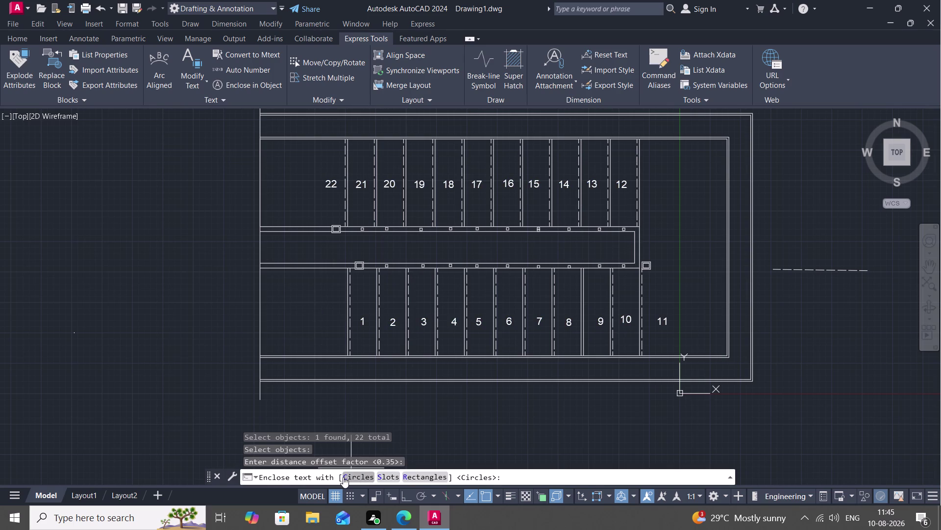
click(344, 477)
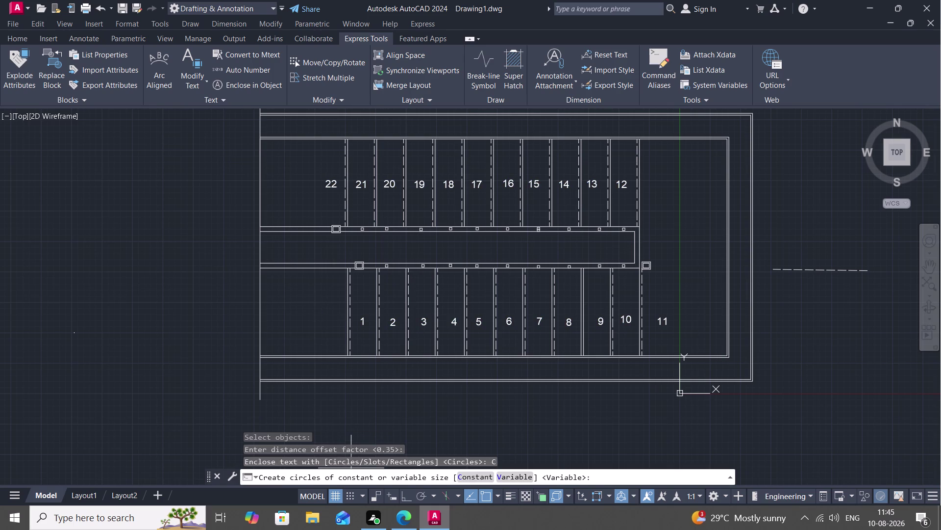
click(500, 482)
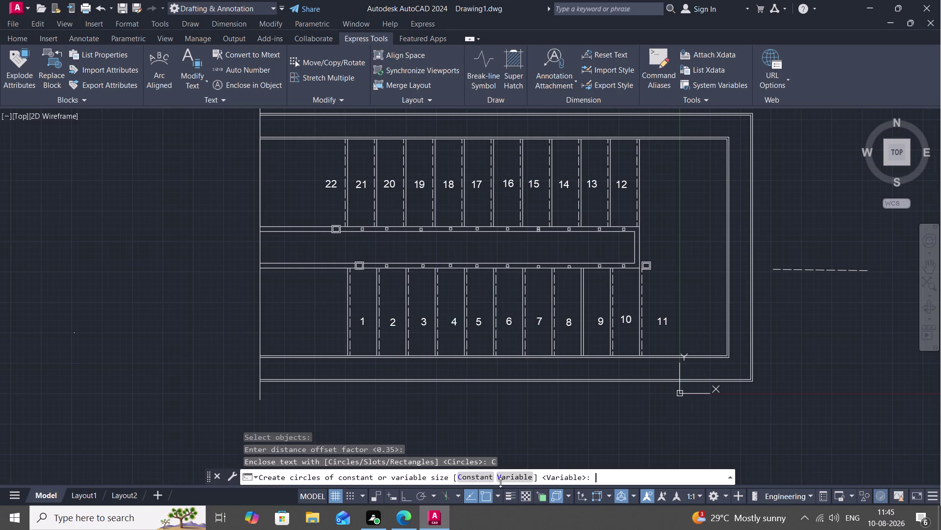
click(497, 476)
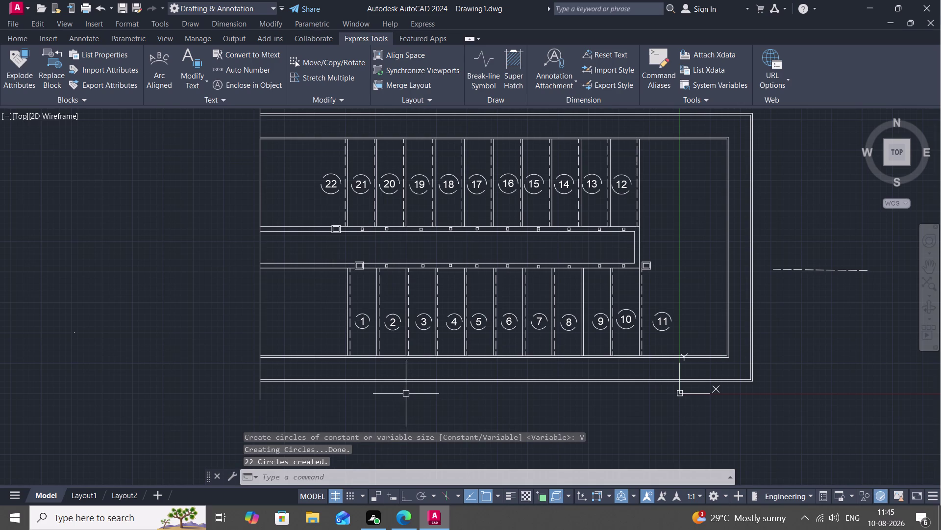
key(Escape)
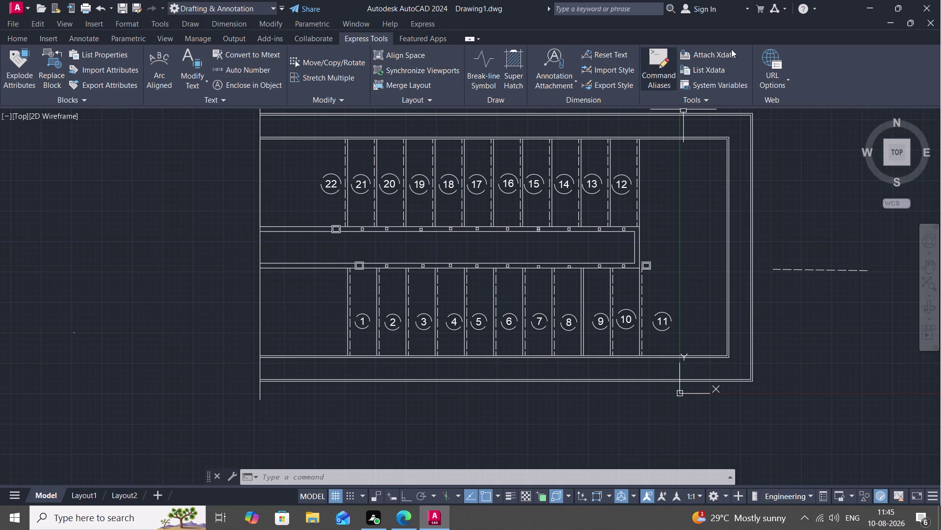
click(15, 38)
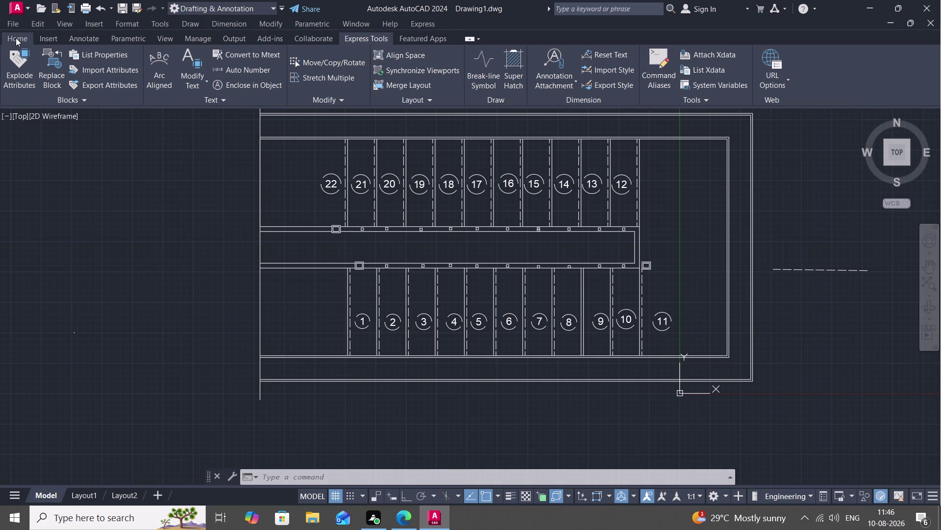
Match circles 12, 11, 10 and 9 to the top wall line's properties.
click(626, 60)
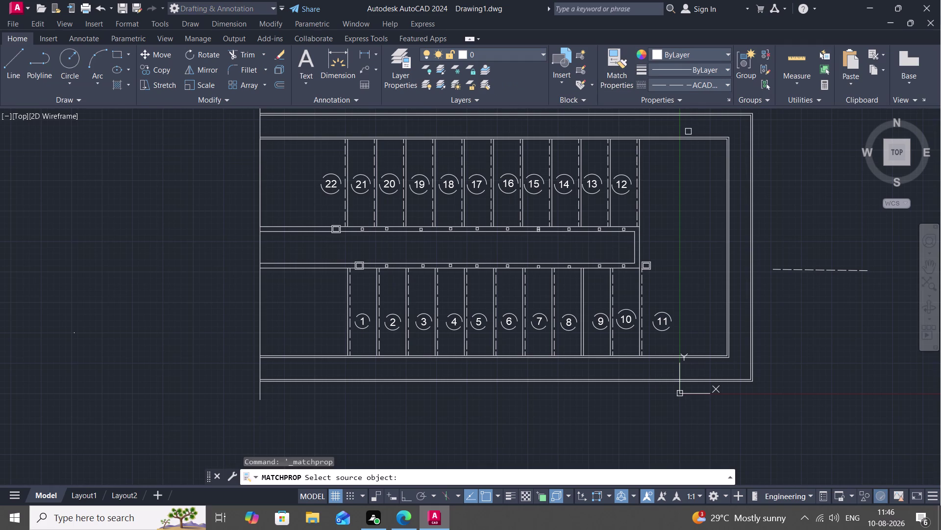
click(689, 139)
click(625, 173)
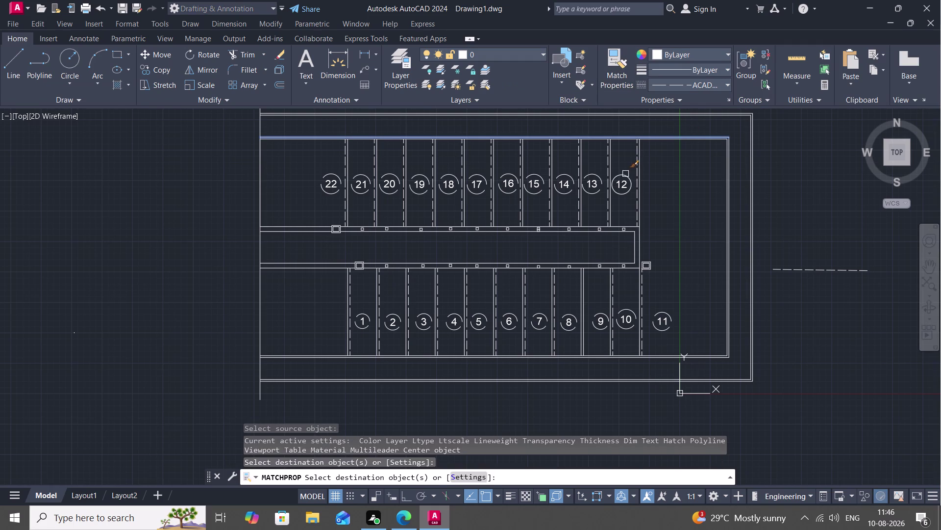
click(625, 311)
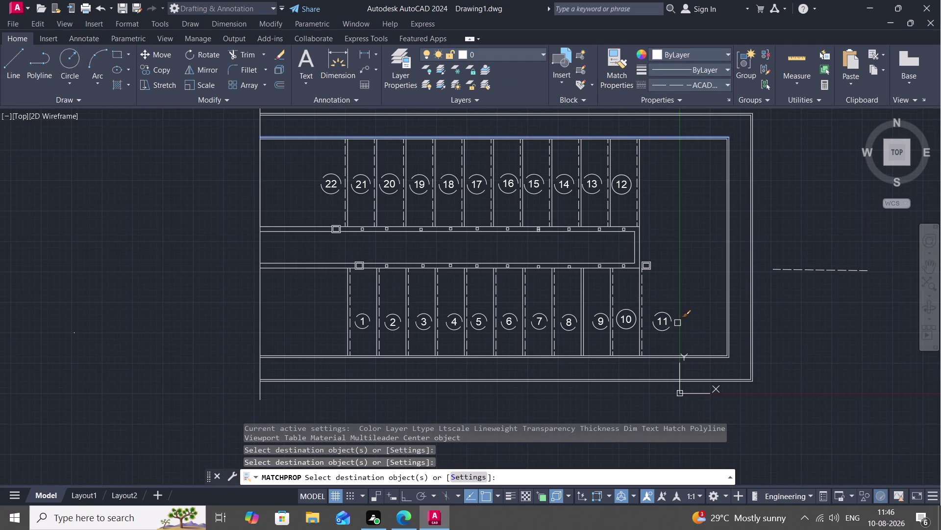
click(671, 313)
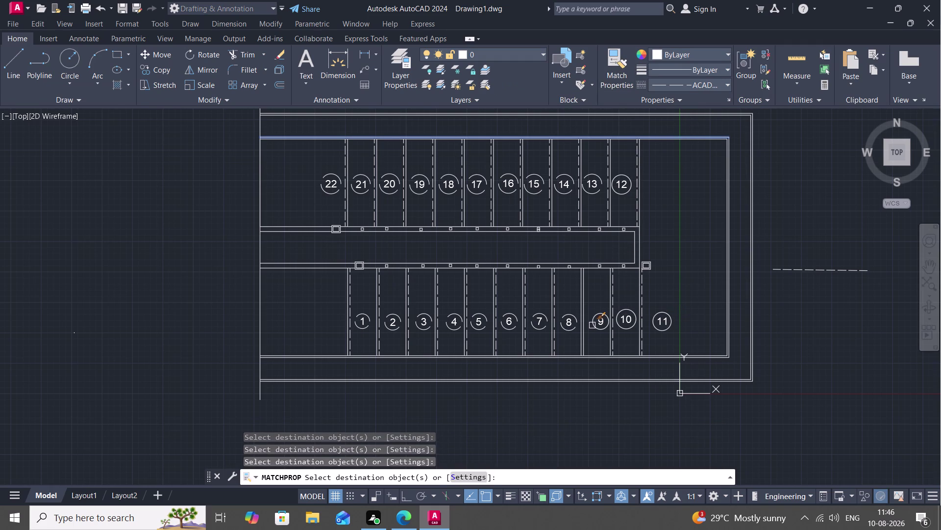
click(594, 325)
key(Escape)
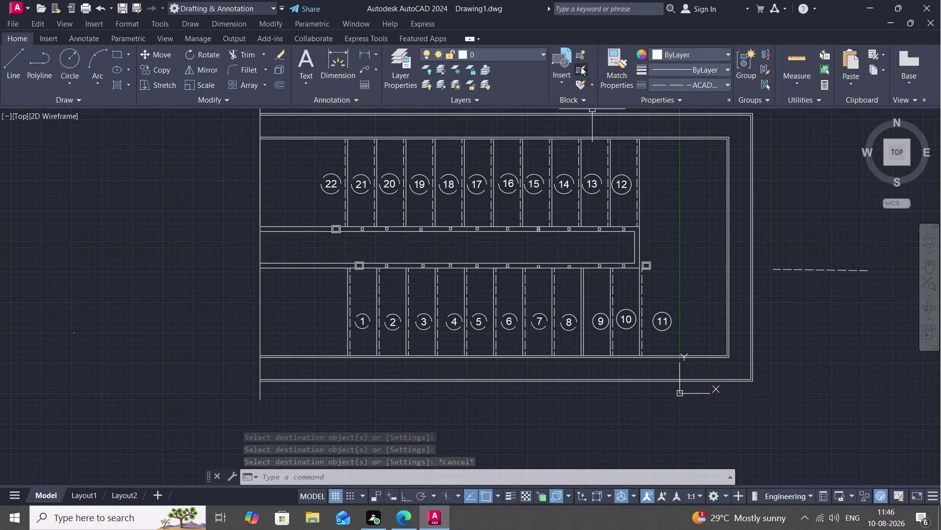
Match circles 13 through 22 to the top wall line's properties.
click(618, 62)
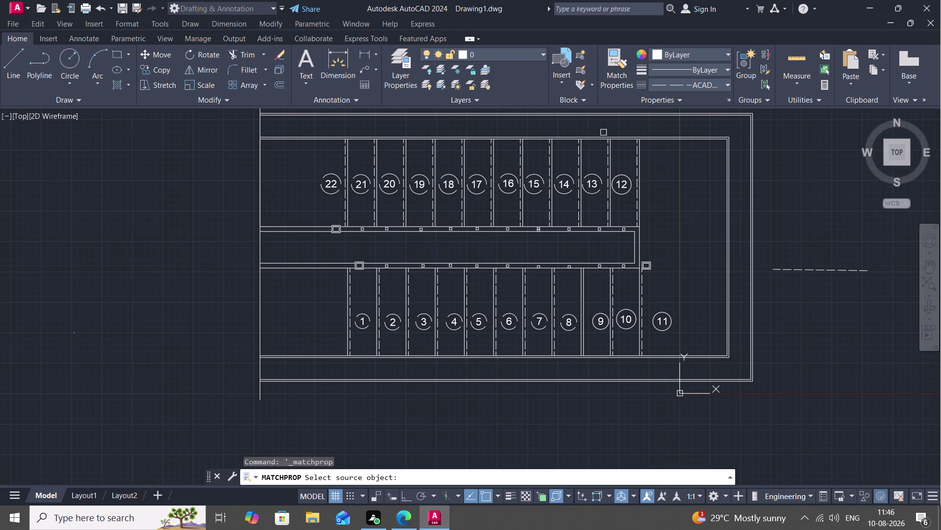
click(599, 139)
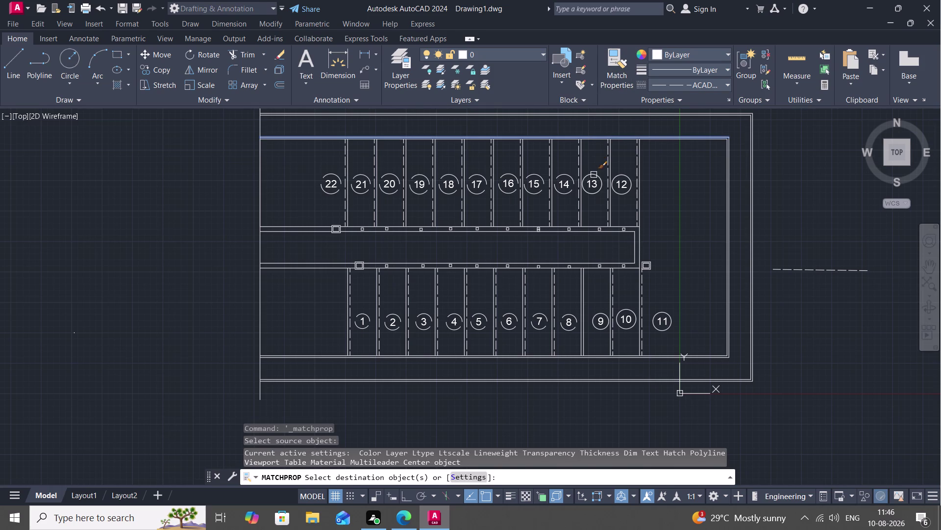
click(594, 175)
click(571, 178)
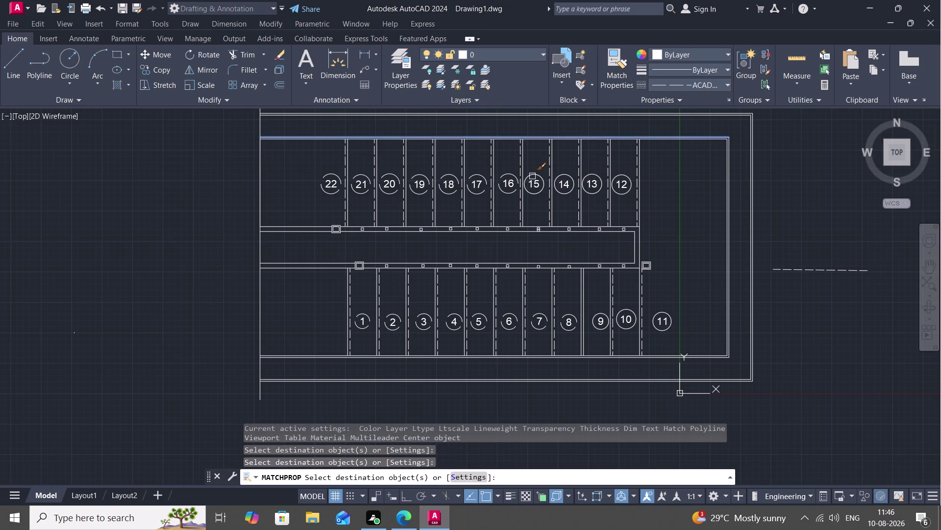
click(533, 176)
click(513, 177)
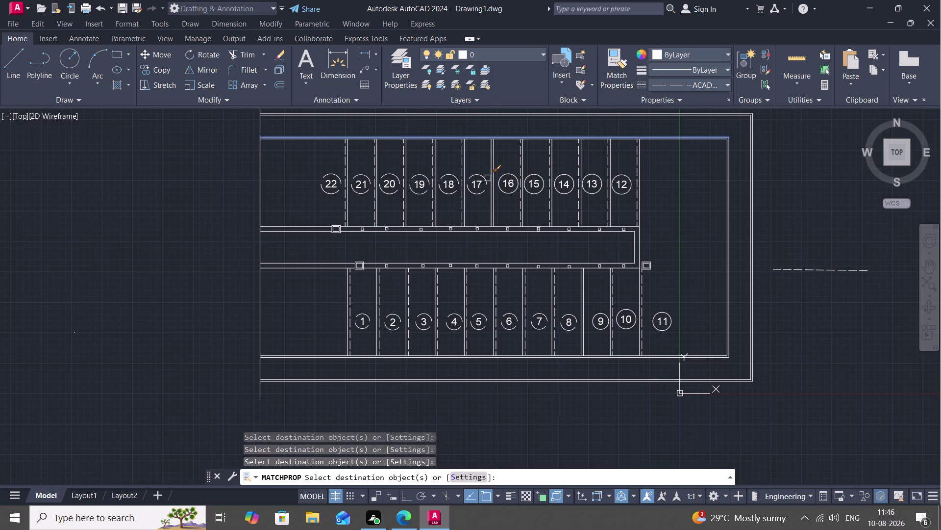
click(483, 178)
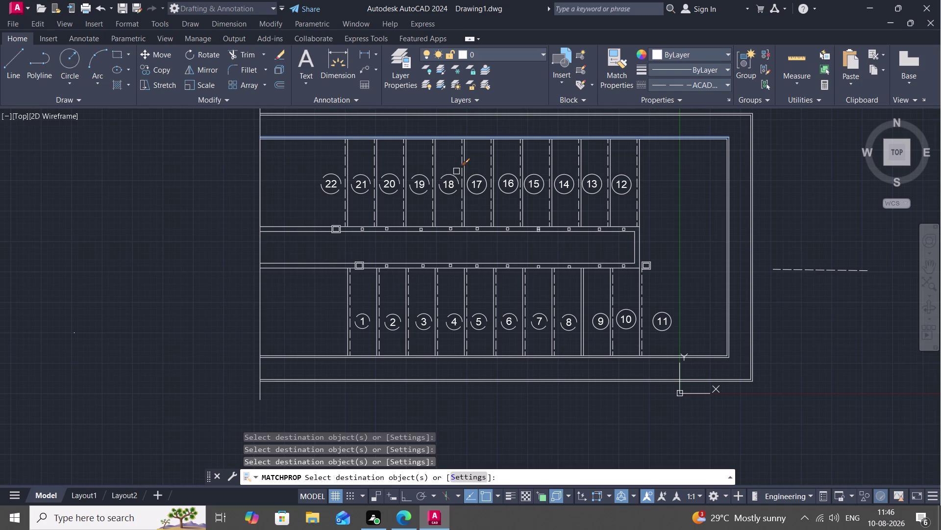
click(452, 173)
click(424, 176)
click(392, 171)
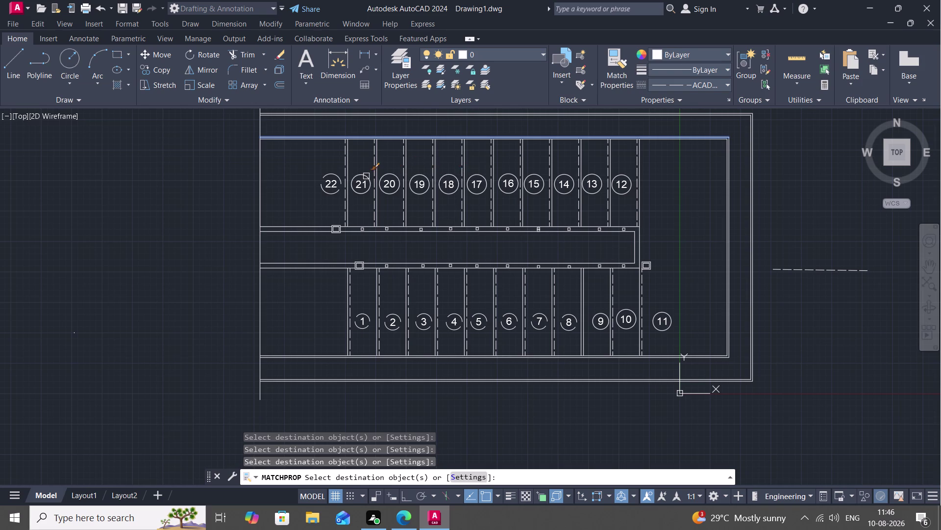
click(366, 176)
click(330, 173)
Match the remaining circles 1 through 8 to the wall line's properties.
click(359, 325)
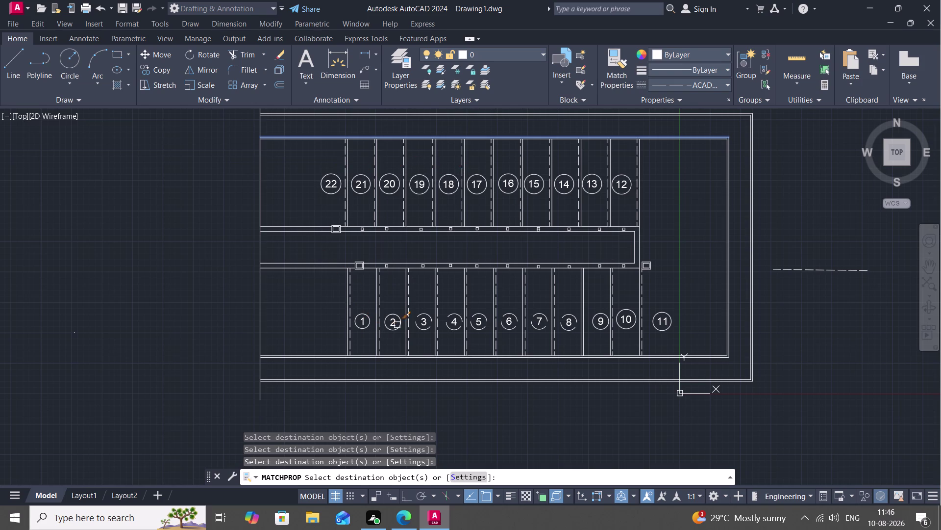
click(398, 324)
click(430, 321)
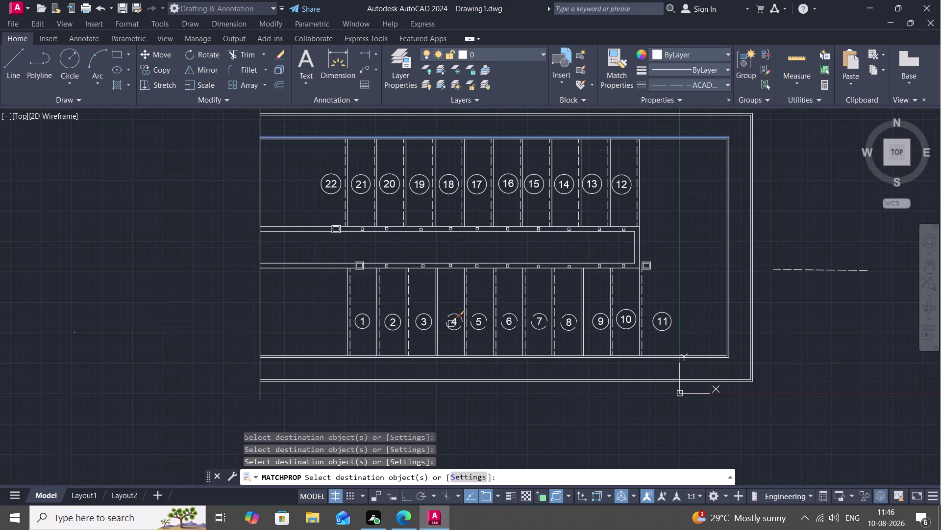
click(451, 324)
click(485, 318)
click(509, 318)
click(511, 316)
click(533, 325)
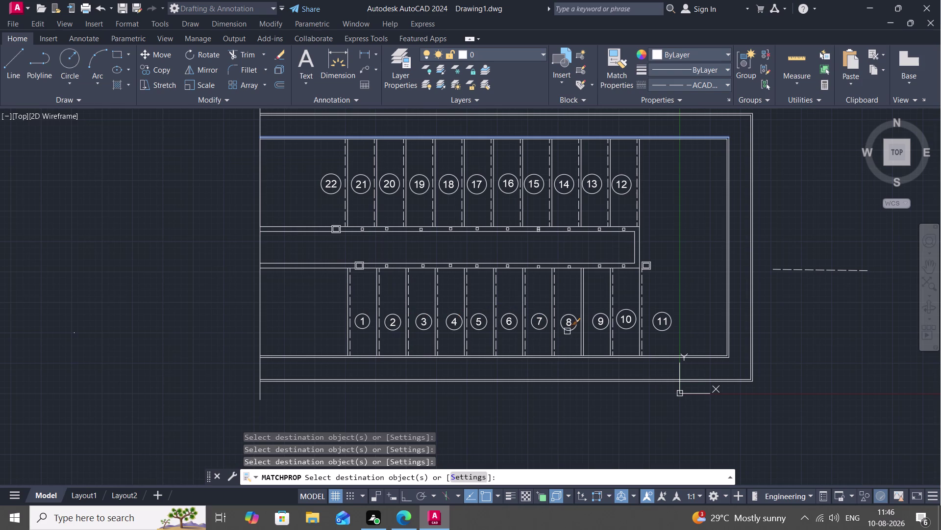
click(569, 330)
key(Escape)
Draw the section line from left of the lower stalls to beyond the right wall.
scroll(down, 3)
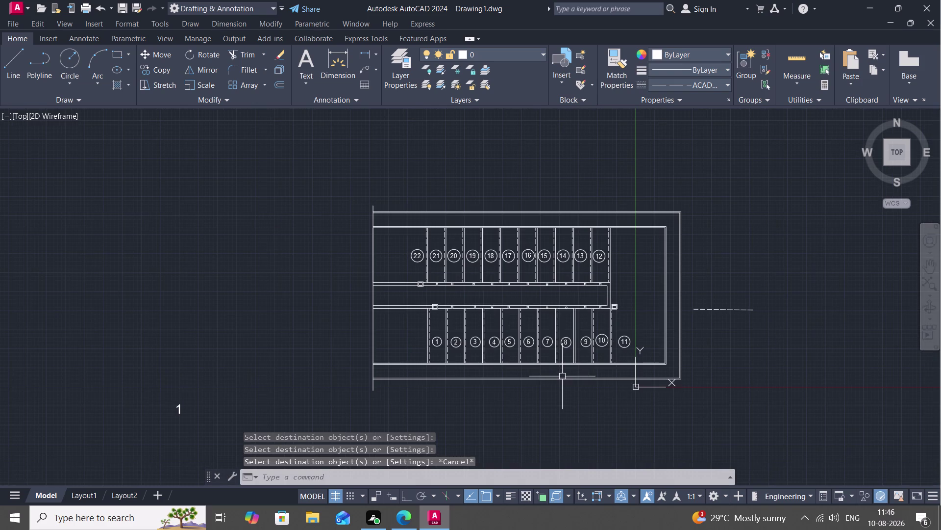
middle_drag(562, 376, 543, 353)
scroll(down, 3)
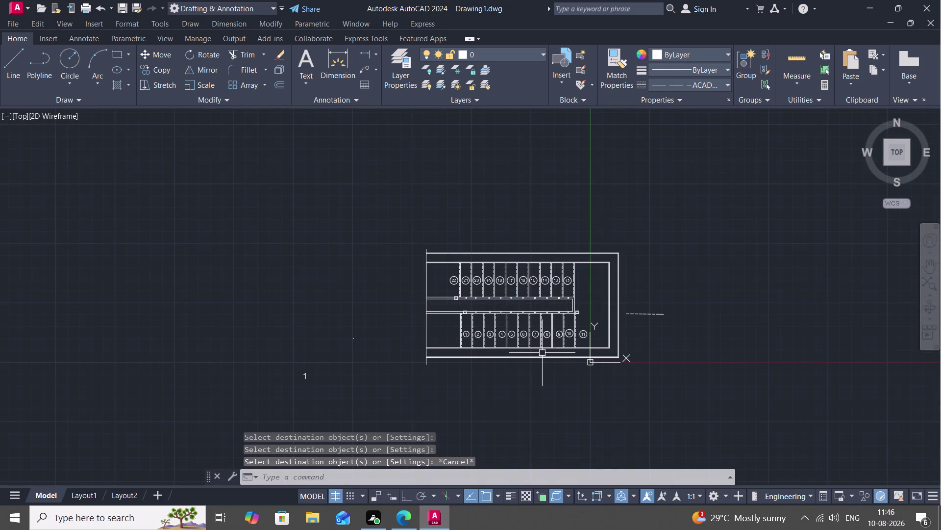
click(7, 48)
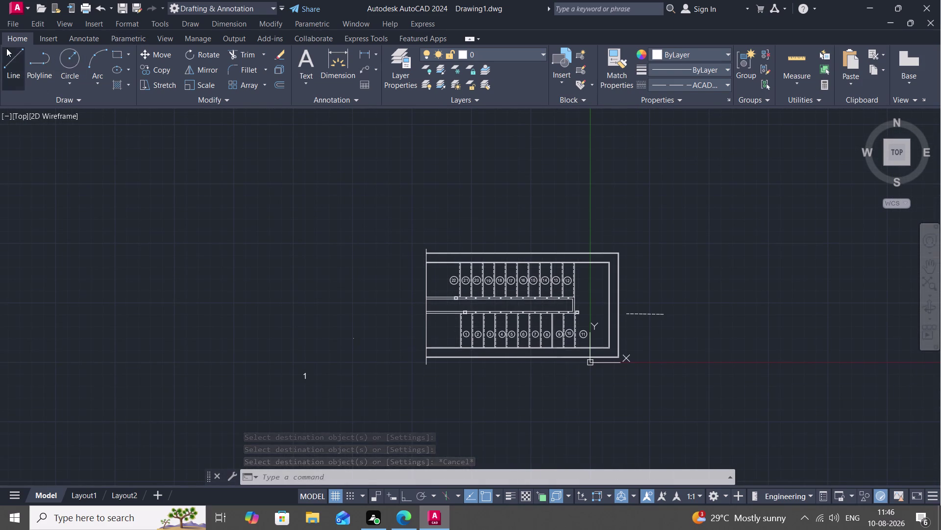
scroll(up, 3)
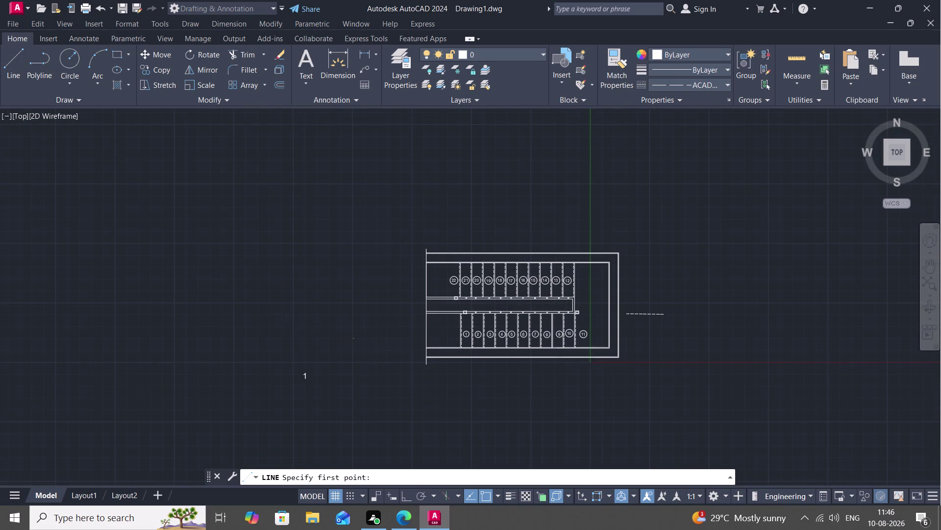
scroll(up, 3)
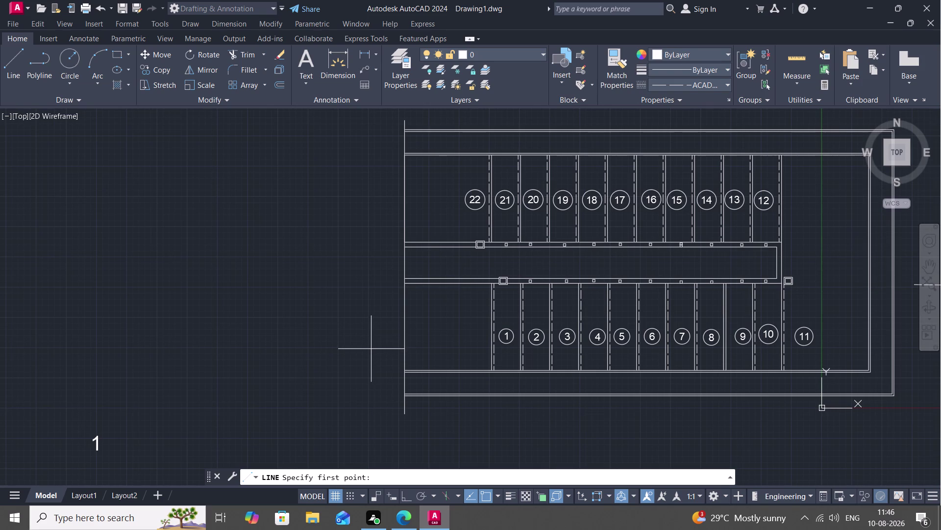
click(367, 348)
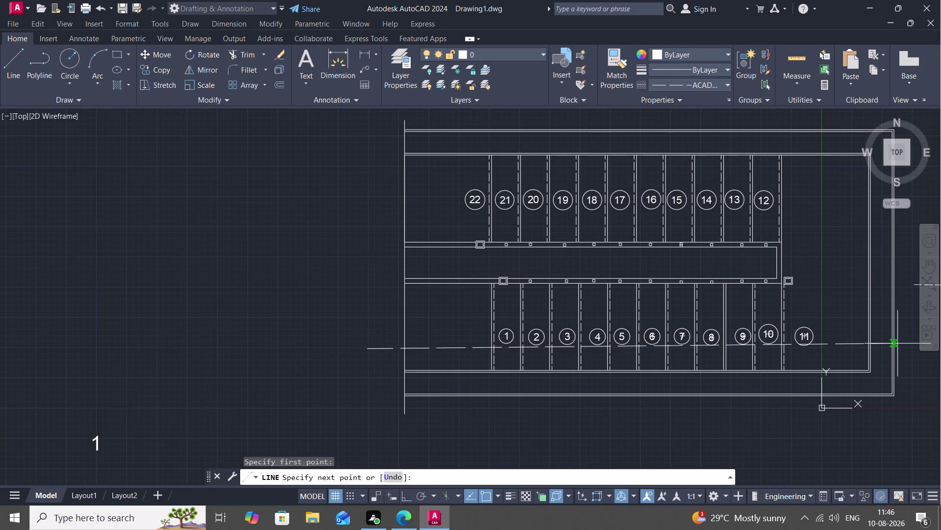
middle_drag(898, 341, 832, 355)
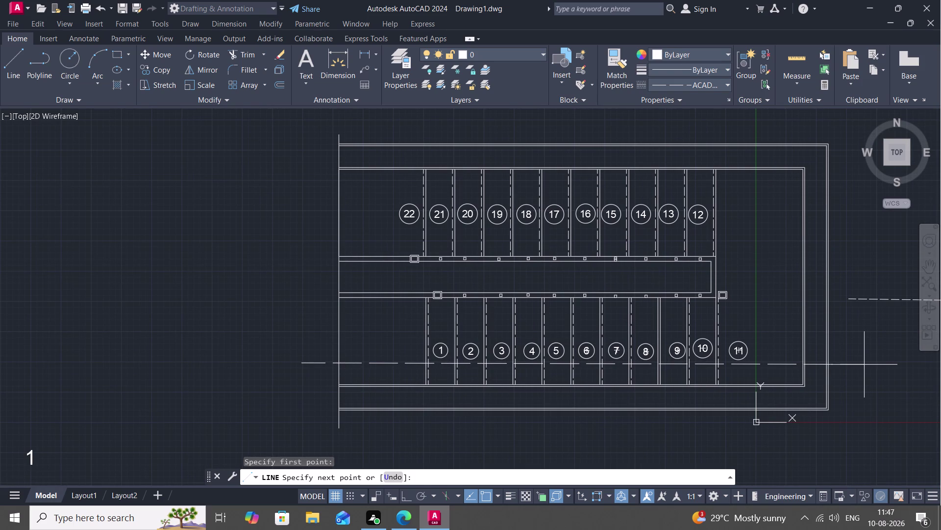
click(865, 364)
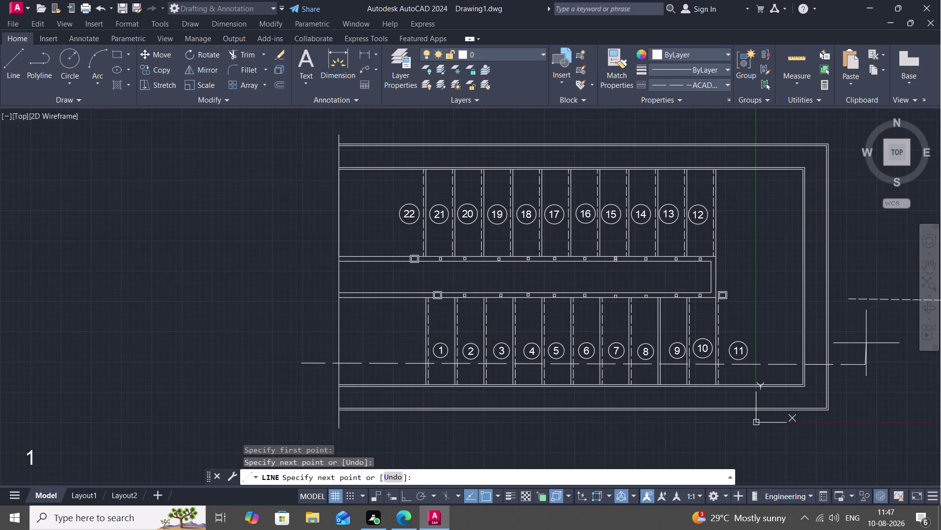
Add a short upright end mark at the section line's right end.
click(866, 341)
key(Escape)
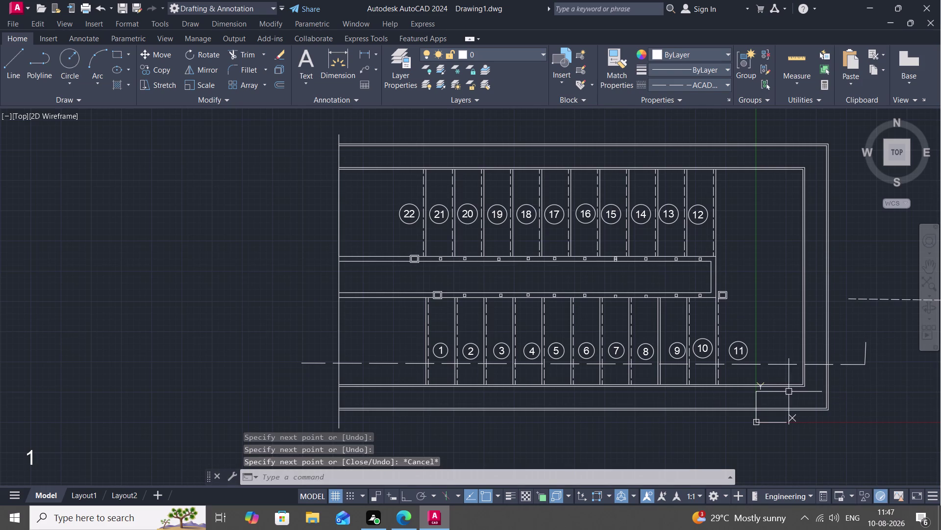
key(space)
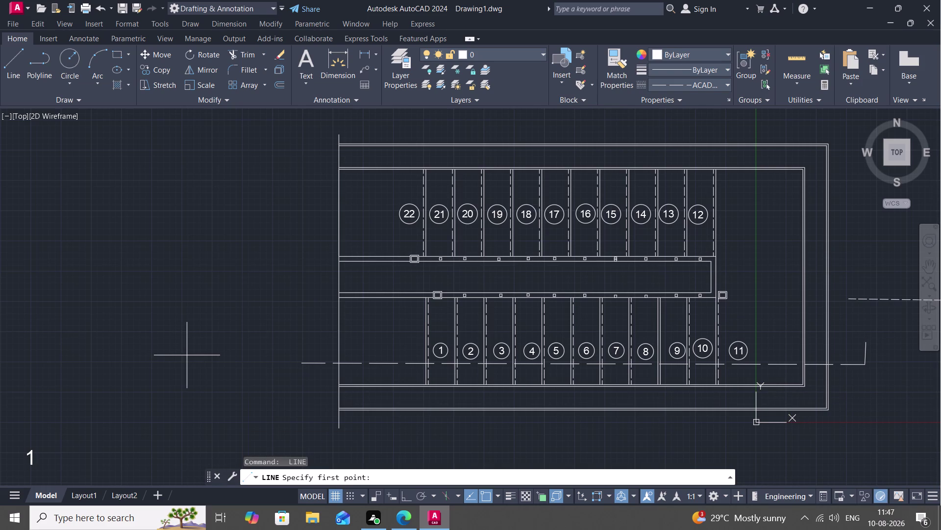
Draw an upright mark at the section line's left end and one arrowhead side.
click(301, 361)
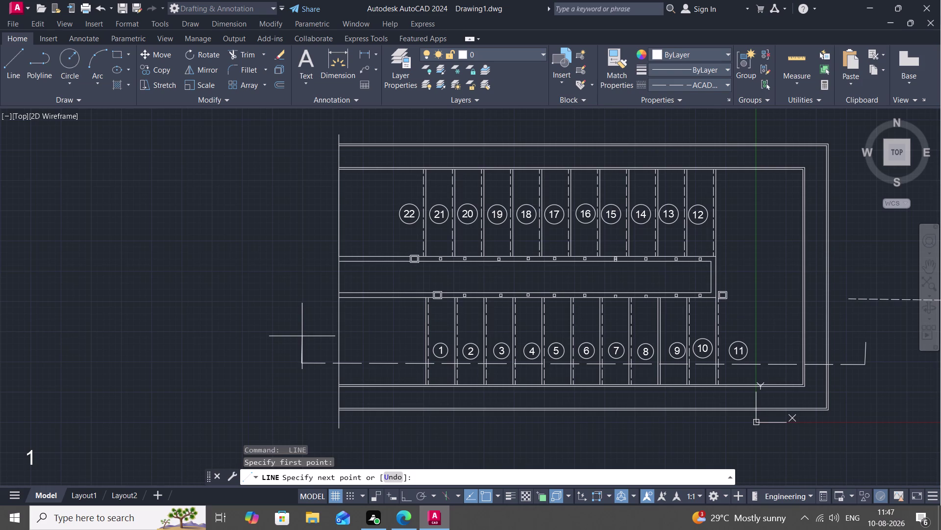
click(302, 336)
key(Escape)
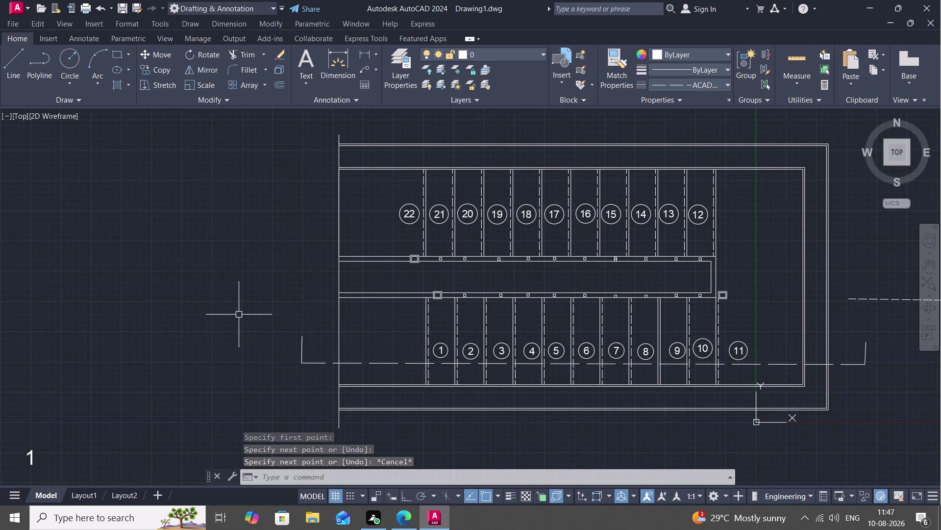
key(space)
click(300, 337)
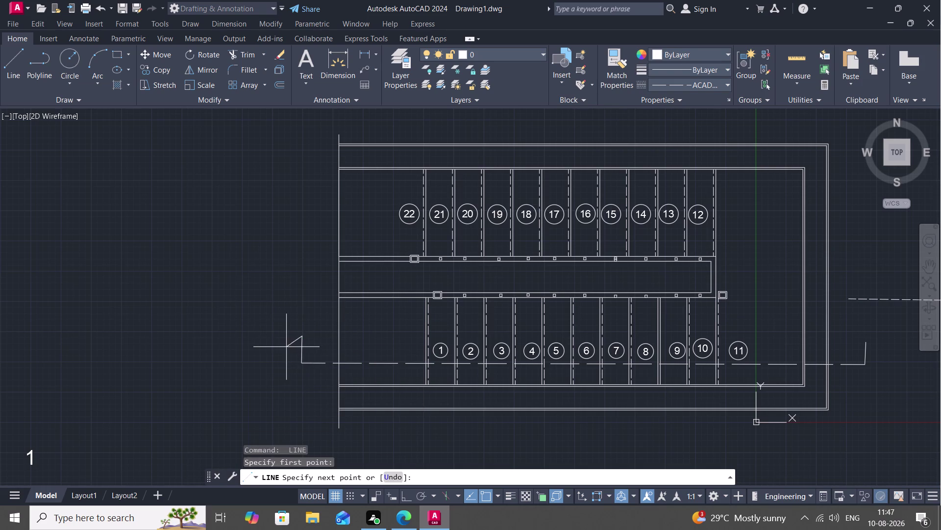
click(292, 344)
key(space)
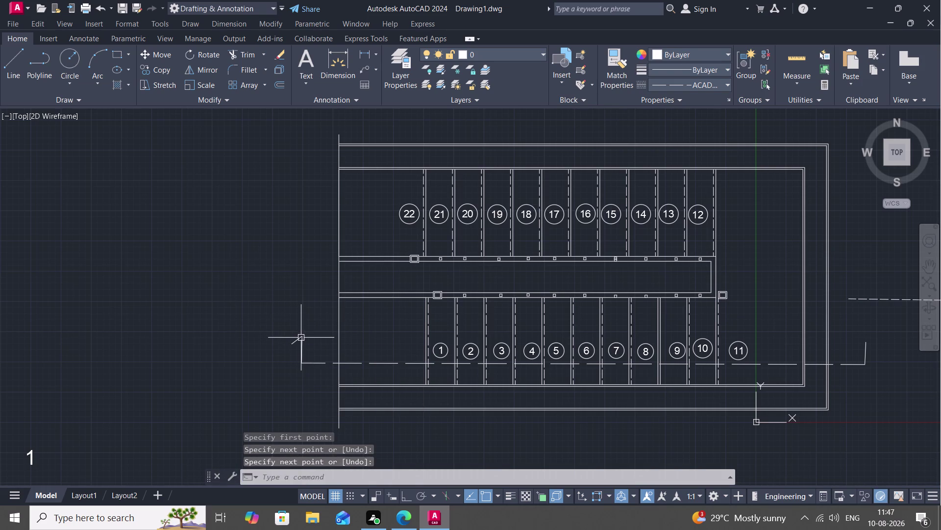
Complete the triangular arrowhead with its second slanted side and base.
key(space)
click(301, 338)
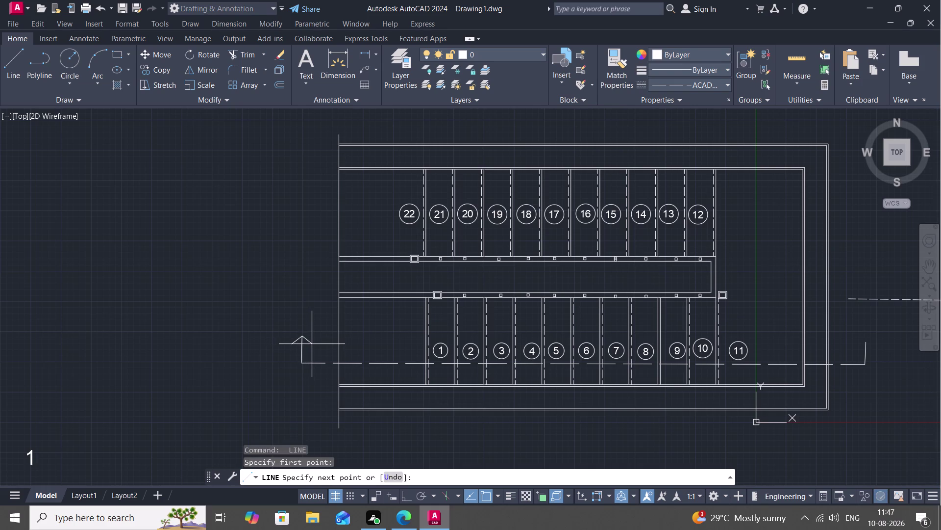
click(312, 344)
key(space)
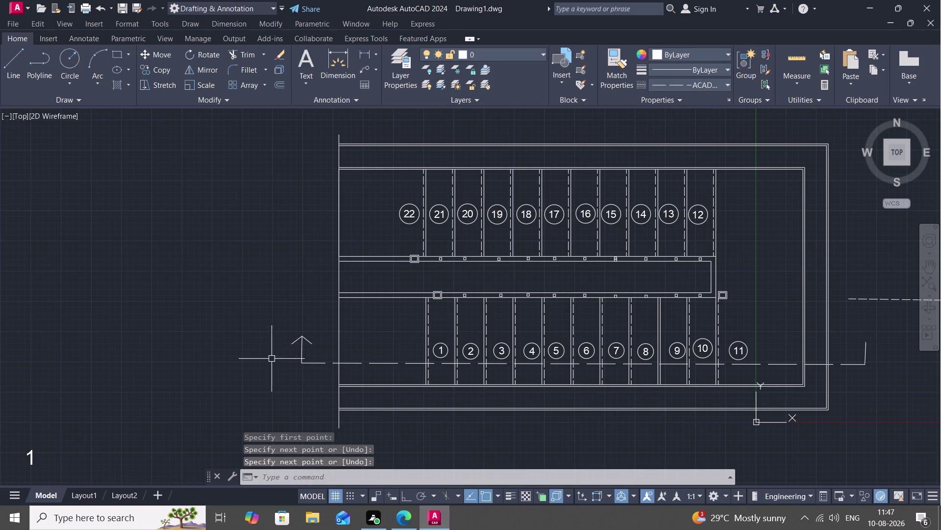
key(space)
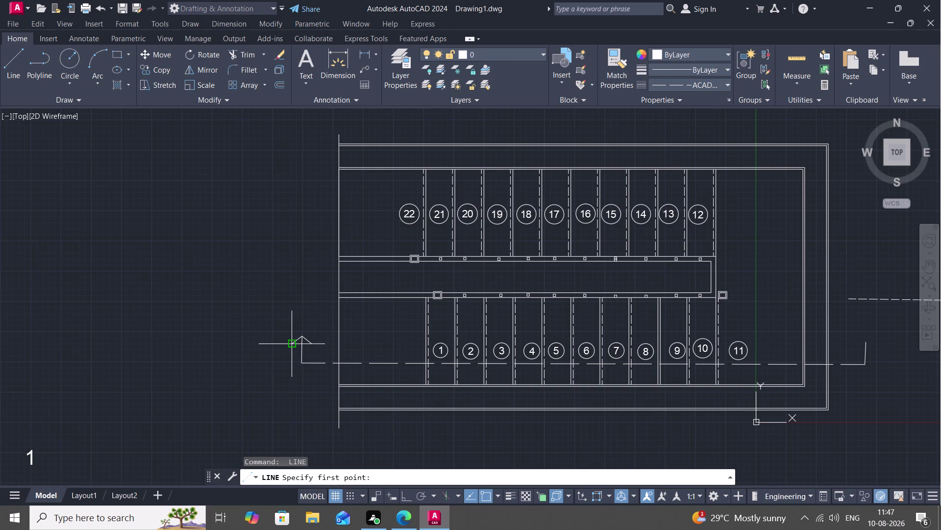
click(291, 344)
click(311, 345)
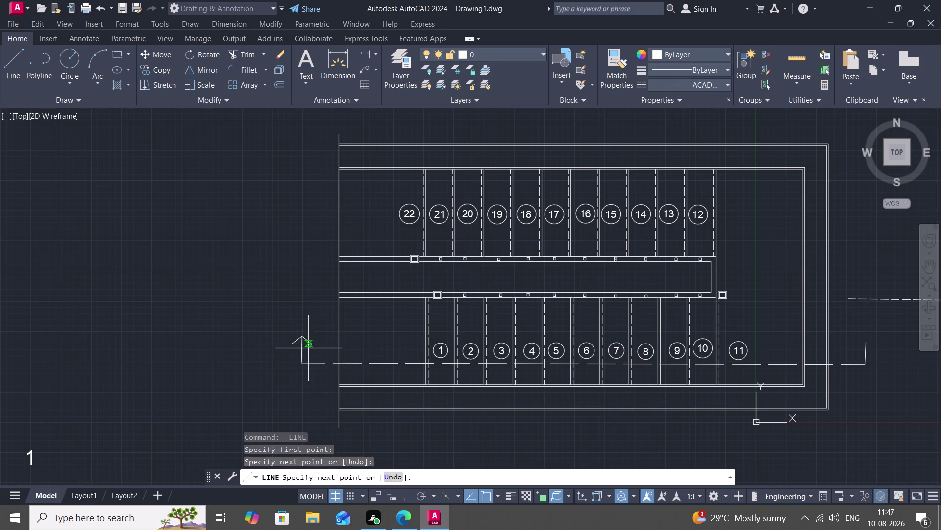
key(Escape)
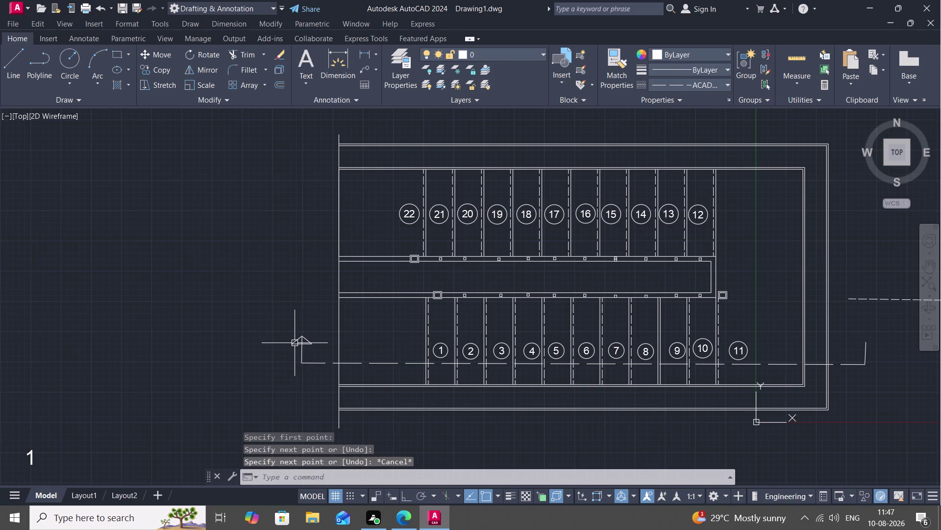
key(c)
text(o)
key(space)
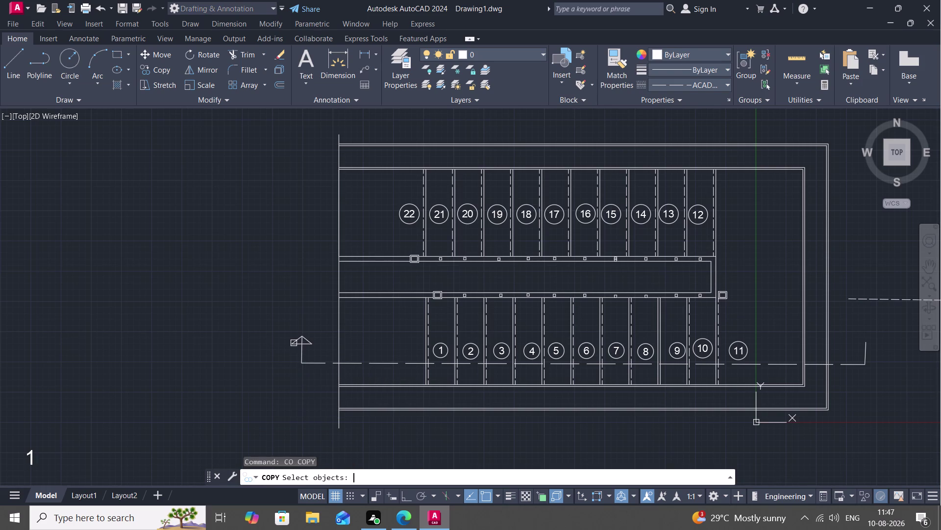
Copy the three arrowhead lines onto the top of the right-end mark.
scroll(up, 3)
click(295, 329)
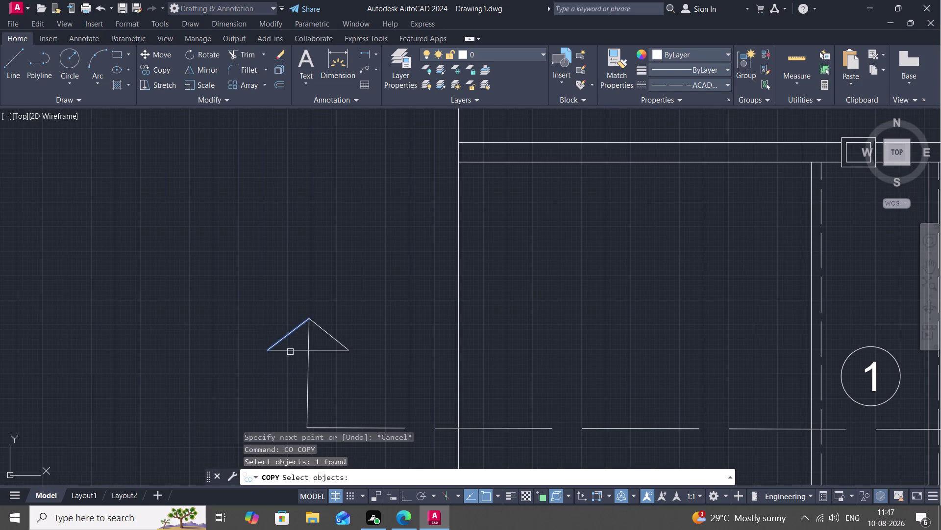
click(291, 350)
click(324, 334)
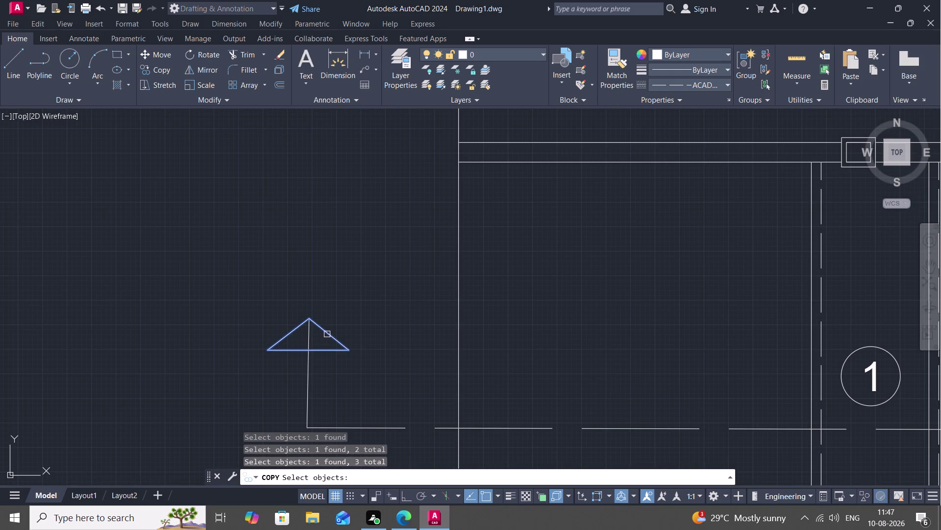
right_click(322, 333)
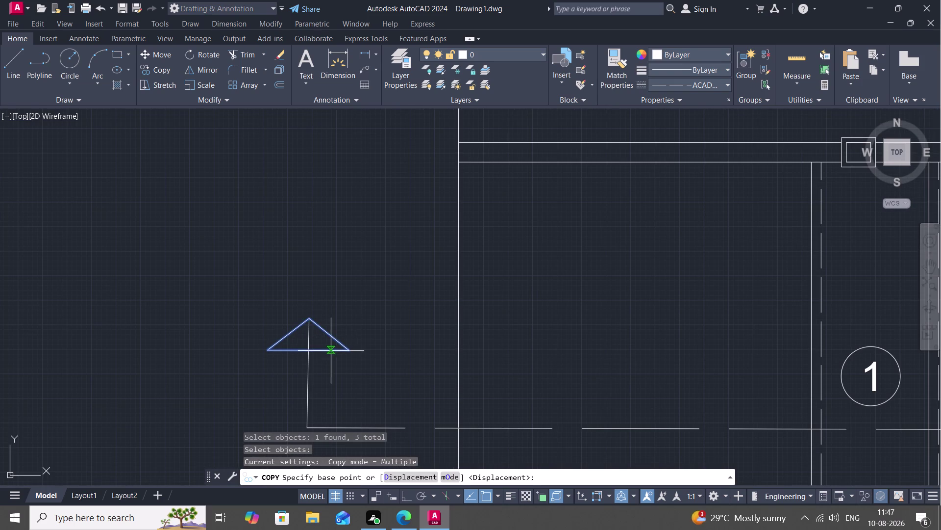
click(350, 353)
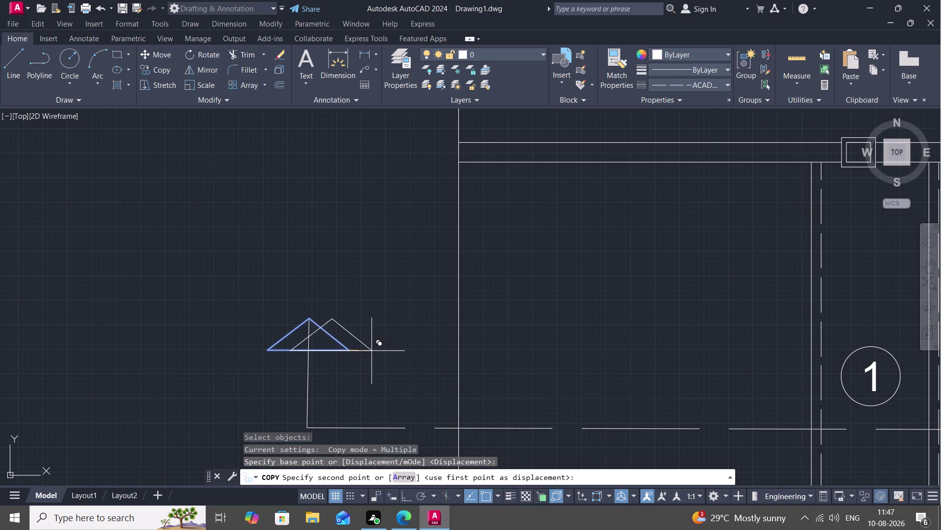
scroll(down, 3)
scroll(down, 3)
middle_drag(563, 339, 0, 218)
scroll(down, 3)
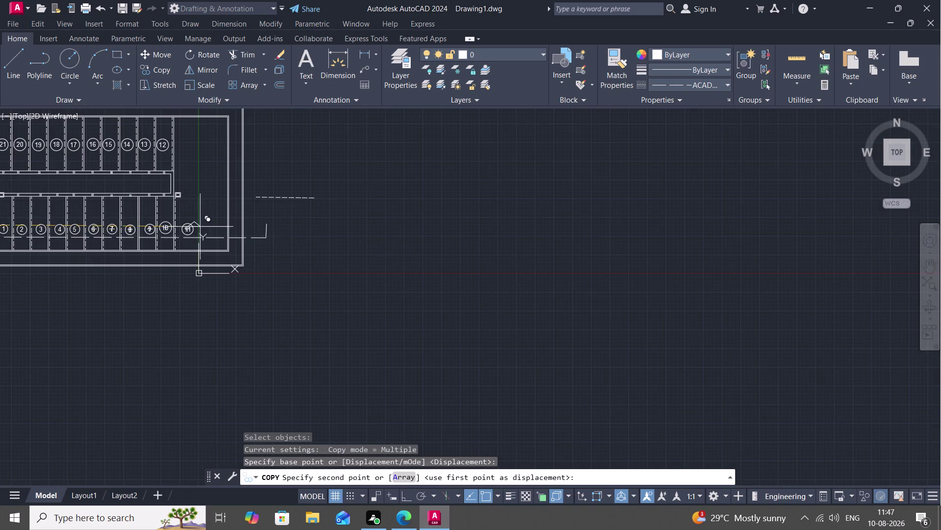
scroll(up, 3)
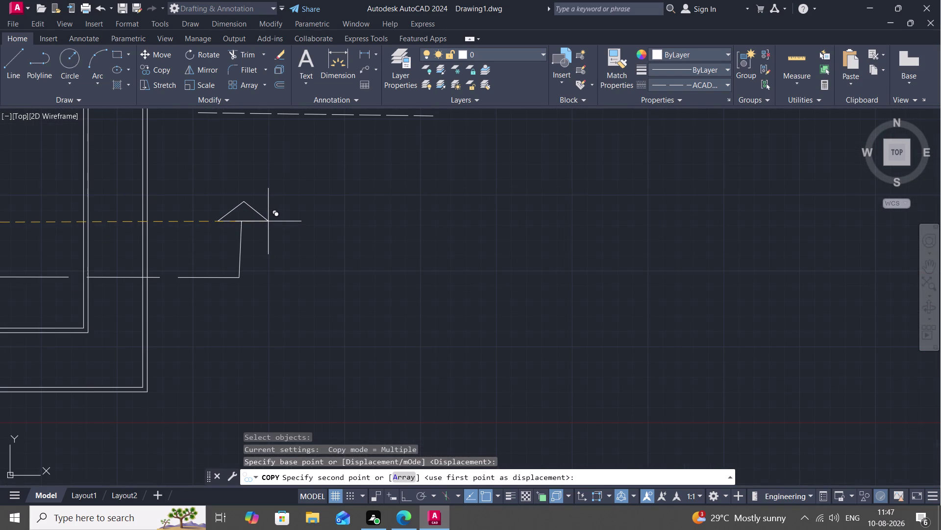
click(268, 222)
key(Escape)
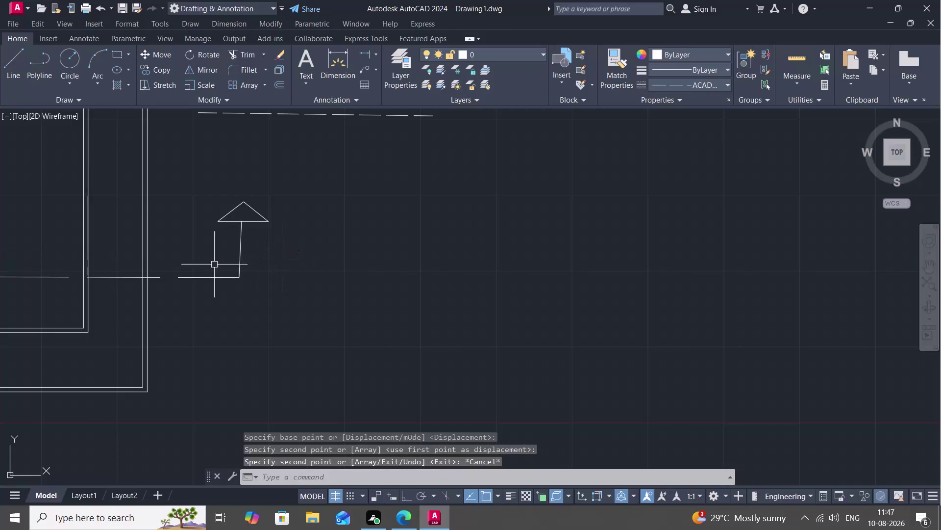
middle_drag(172, 245, 292, 270)
scroll(down, 3)
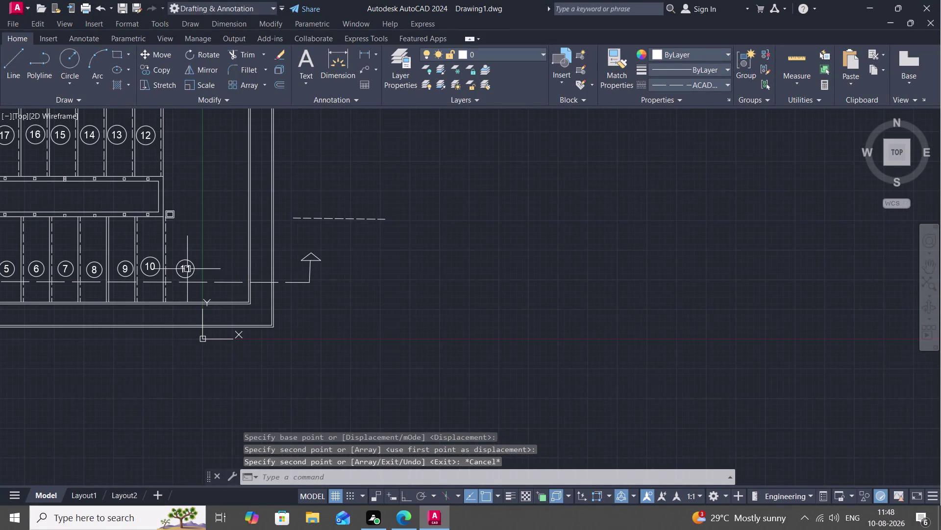
Select the stall number 11 label for copying, then clear the selection.
text(co)
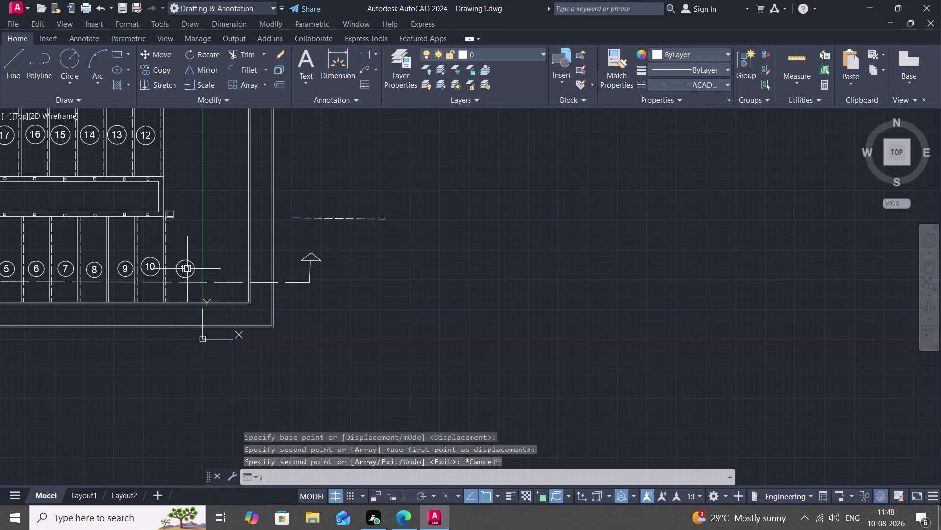
key(space)
click(188, 269)
right_click(187, 269)
click(187, 268)
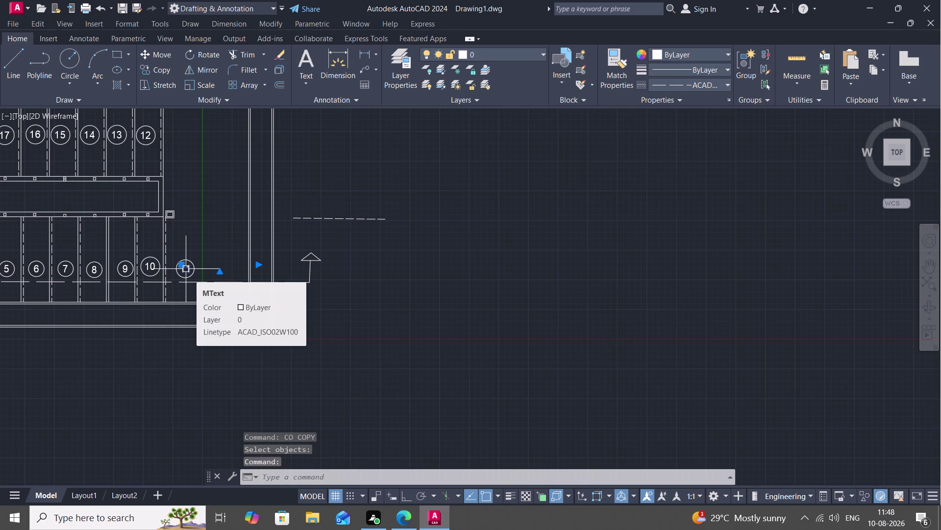
click(186, 269)
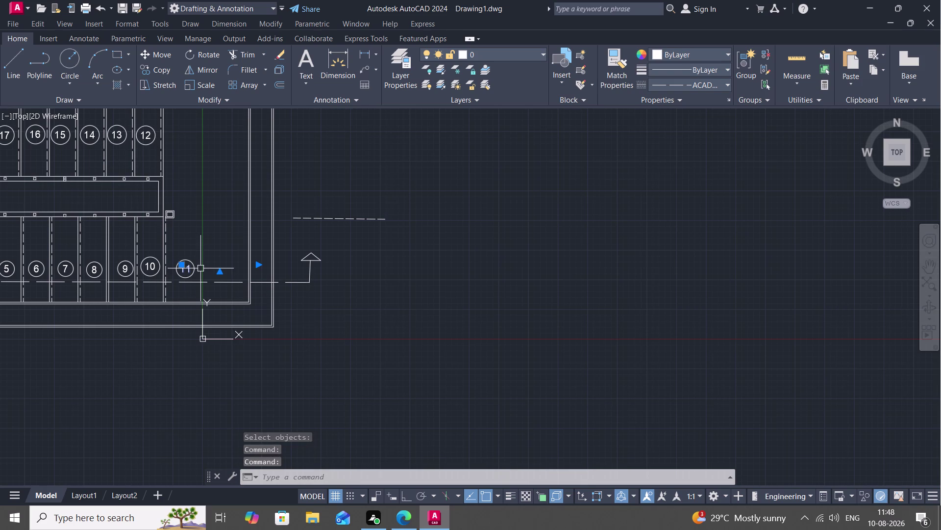
key(Escape)
Copy the stall number 11 label to beside the right section arrow.
text(co)
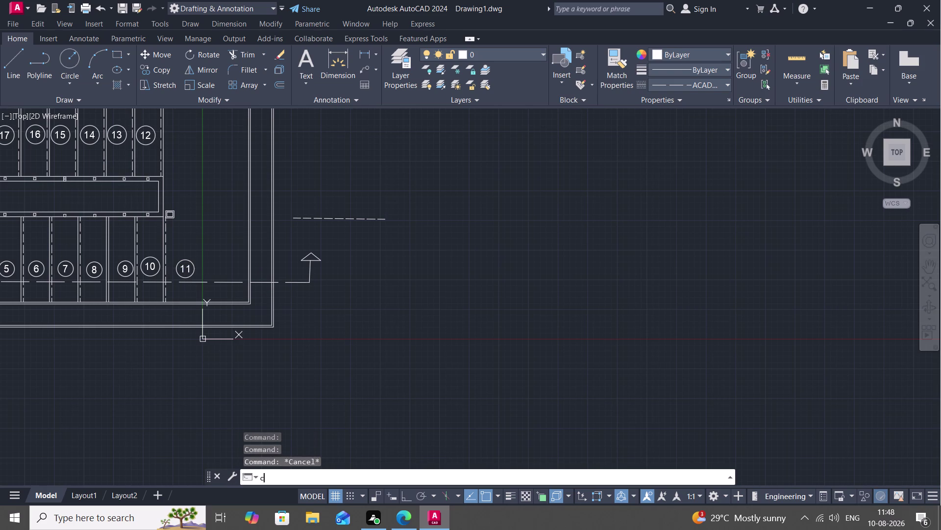
key(space)
click(187, 268)
right_click(187, 268)
click(187, 268)
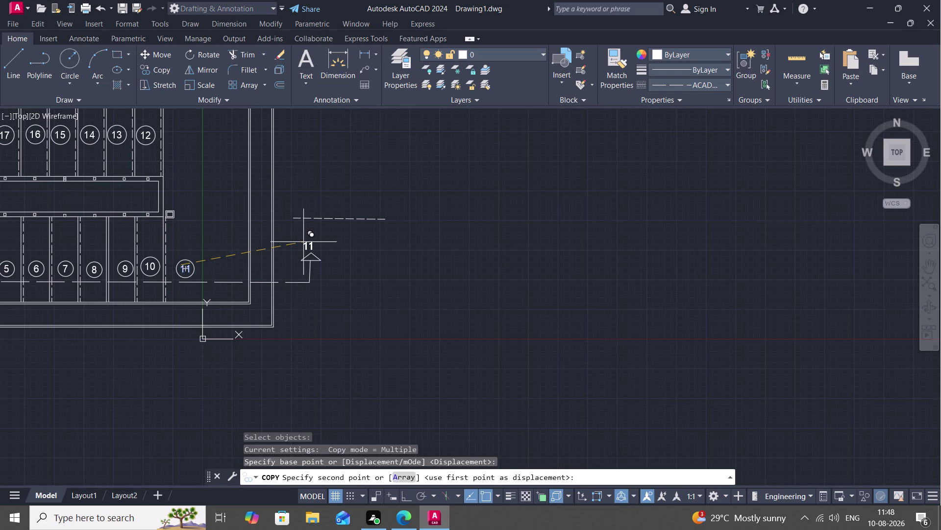
click(303, 242)
key(Escape)
Change the copied label's text to the letter A.
double_click(305, 243)
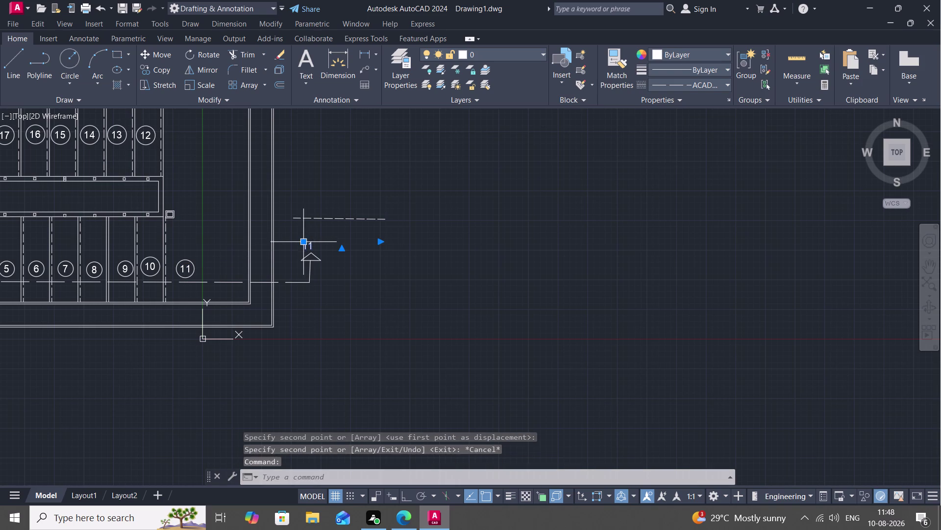
click(315, 246)
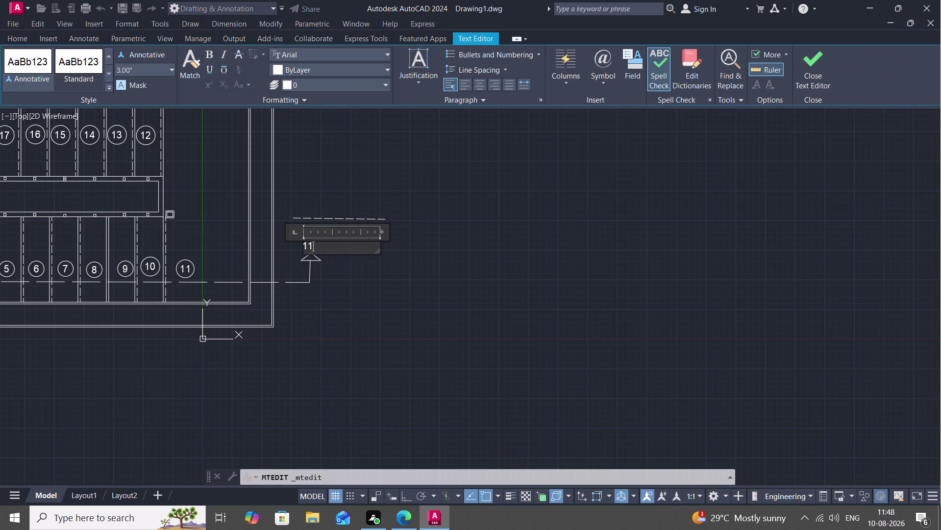
key(BackSpace)
key(BackSpace)
key(w)
key(BackSpace)
key(a)
key(BackSpace)
key(a)
click(336, 269)
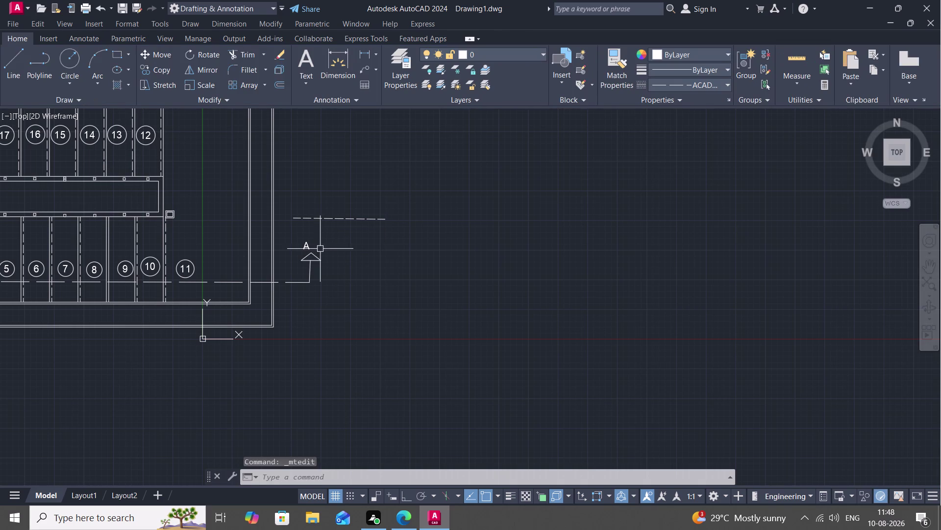
Move the letter A so it sits centred above the right arrowhead triangle.
key(m)
key(space)
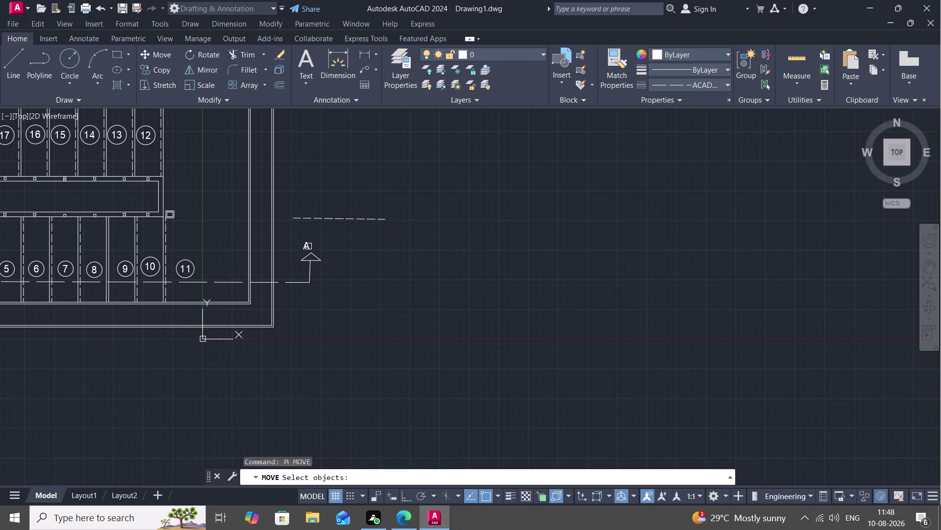
click(310, 246)
right_click(309, 246)
click(310, 246)
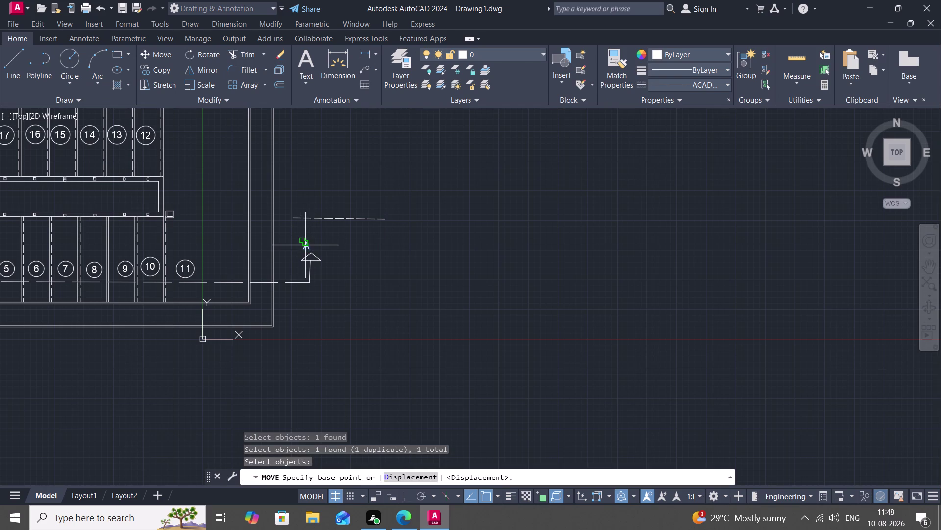
click(306, 245)
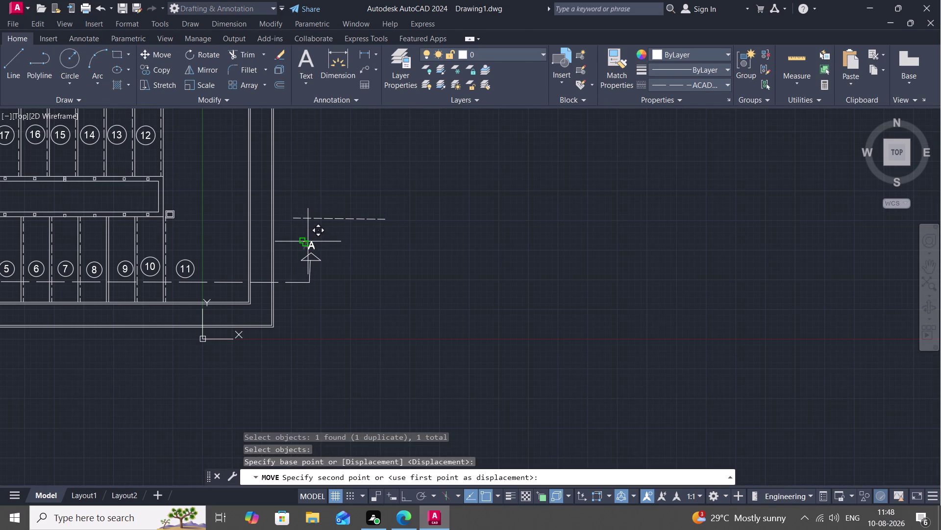
click(309, 241)
scroll(up, 3)
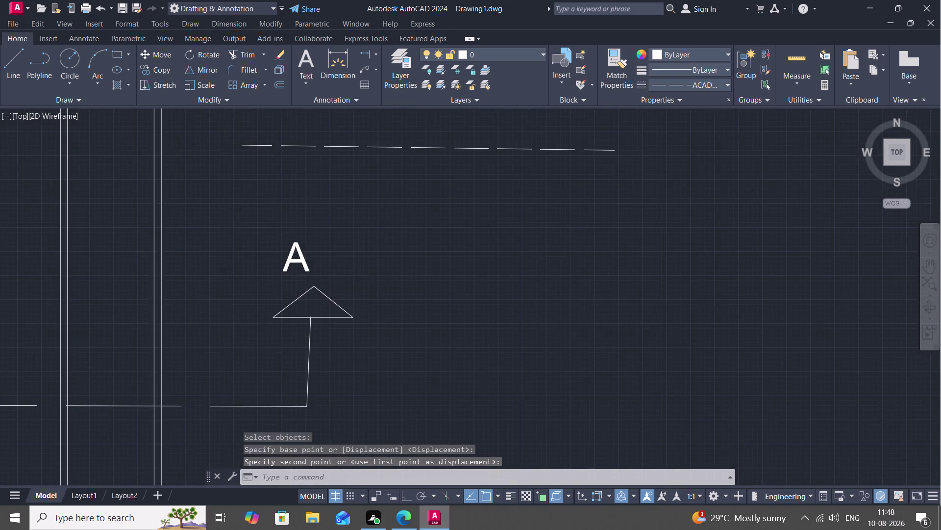
key(m)
key(space)
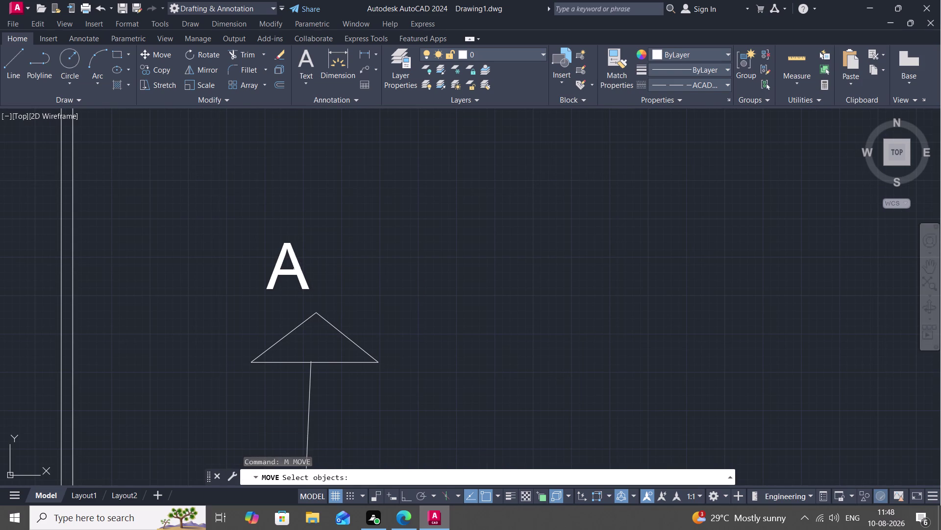
click(297, 276)
right_click(297, 276)
drag(297, 275, 306, 278)
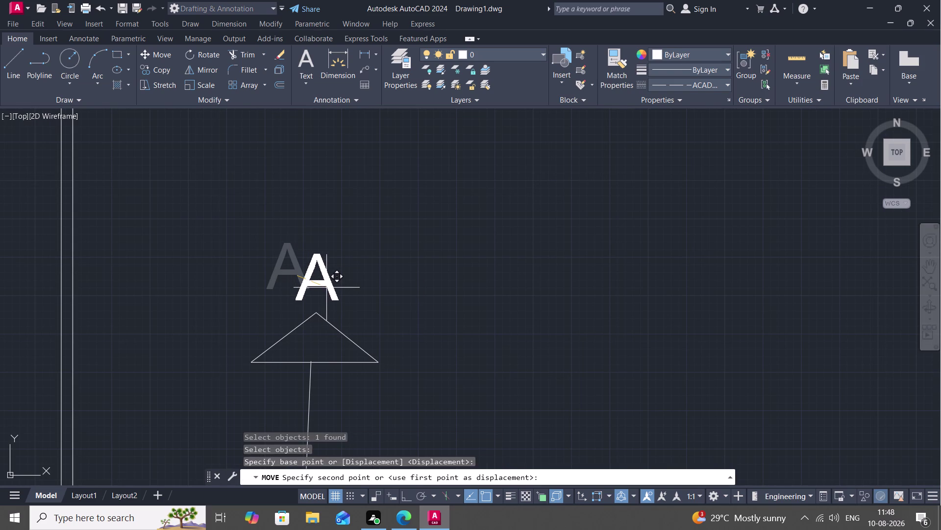
click(328, 297)
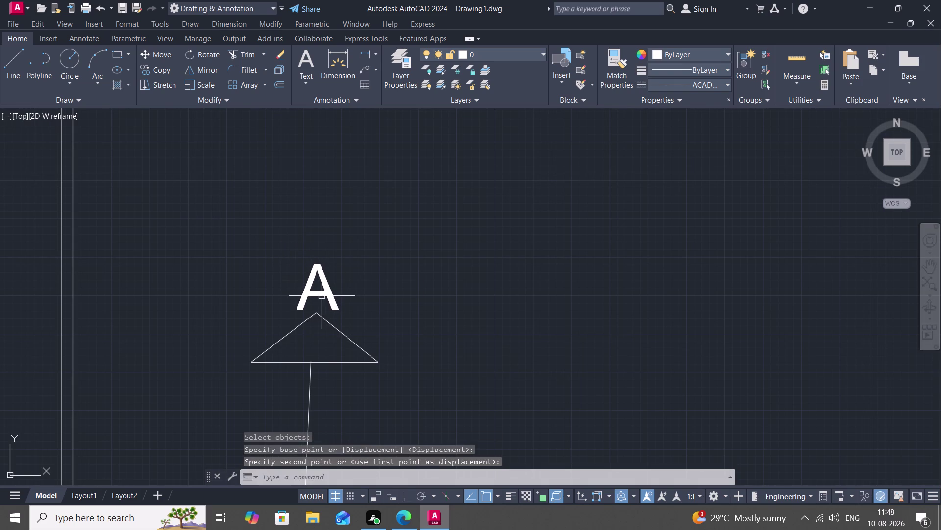
Copy the letter A to sit above the left-end section arrow.
key(c)
key(o)
key(space)
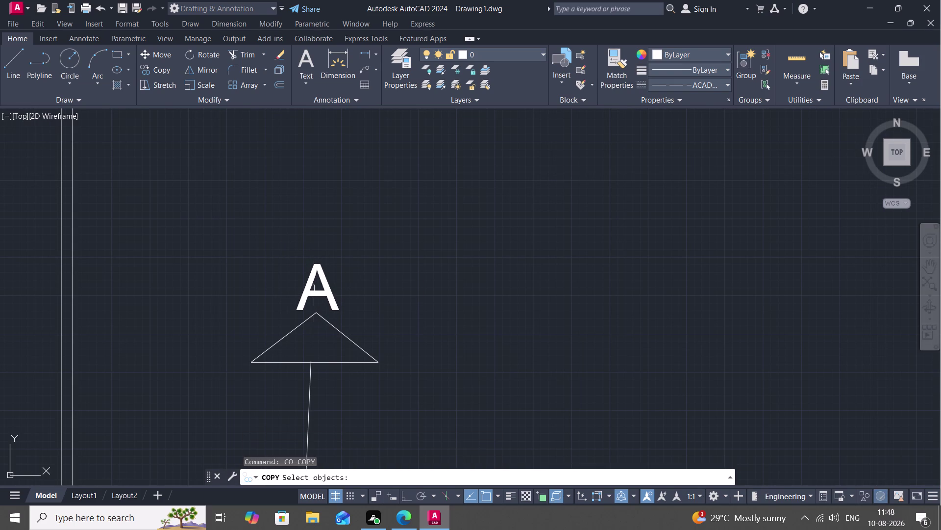
click(306, 293)
right_click(306, 292)
click(306, 293)
scroll(down, 3)
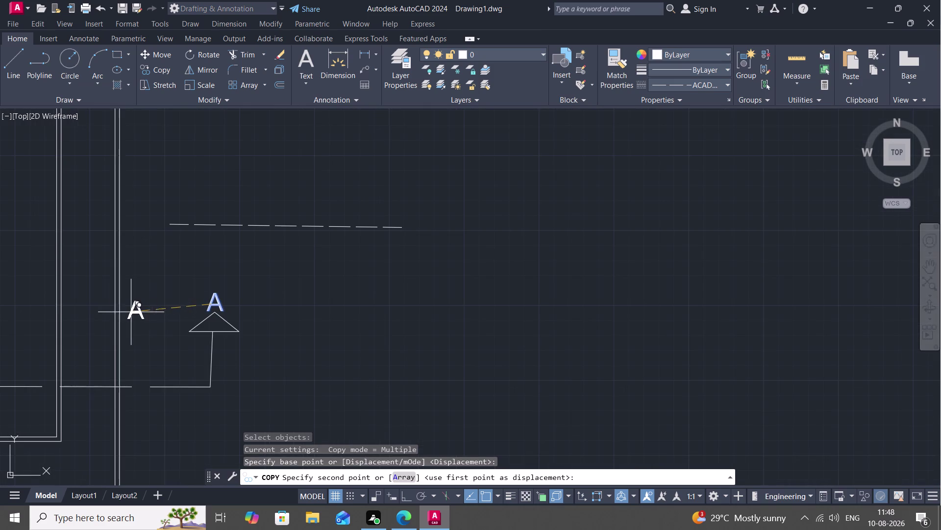
middle_drag(26, 279, 316, 246)
scroll(down, 3)
scroll(down, 3)
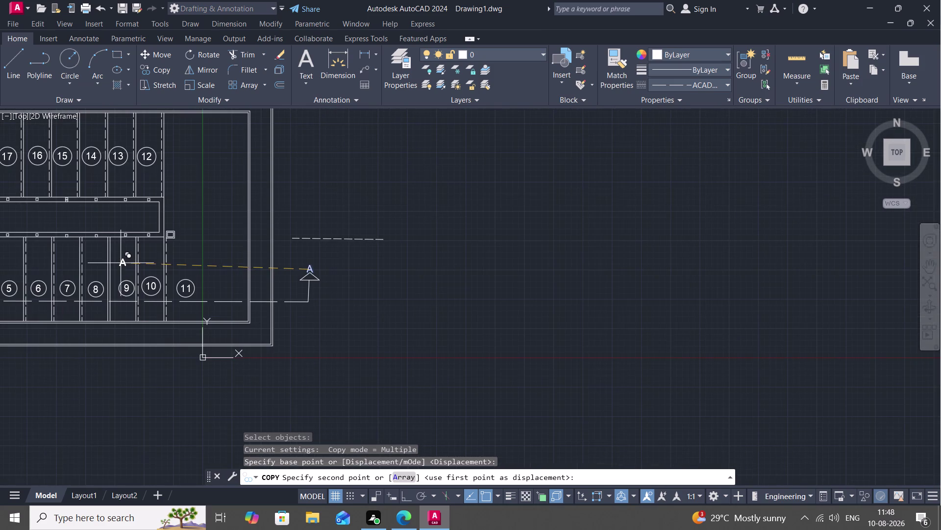
middle_drag(126, 263, 460, 271)
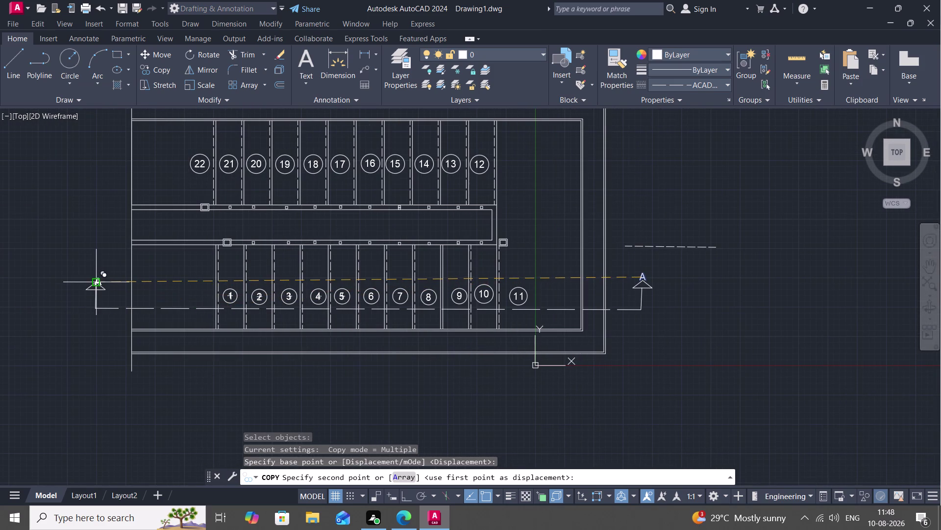
scroll(up, 3)
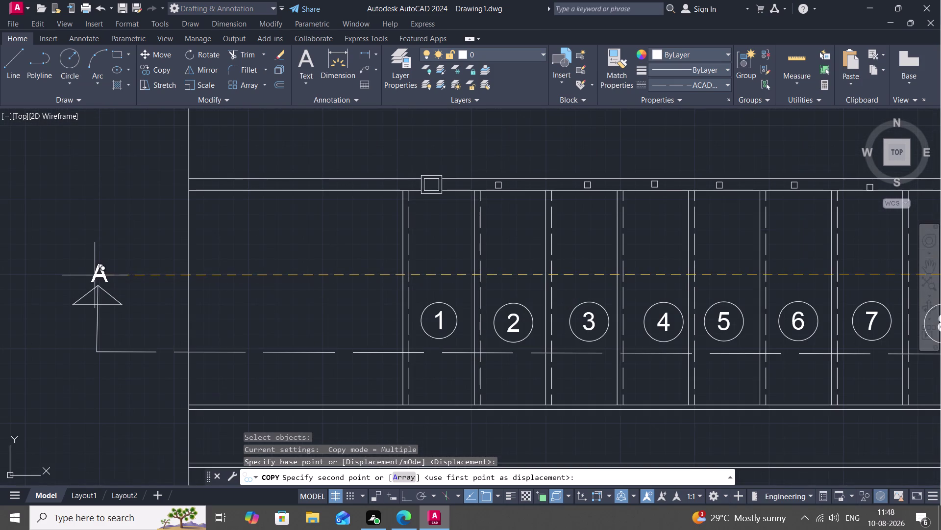
scroll(up, 3)
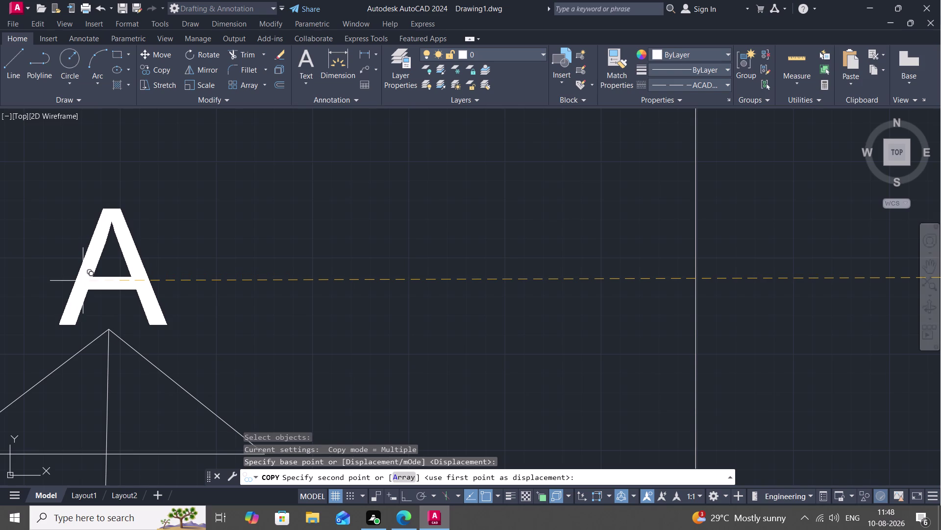
click(82, 283)
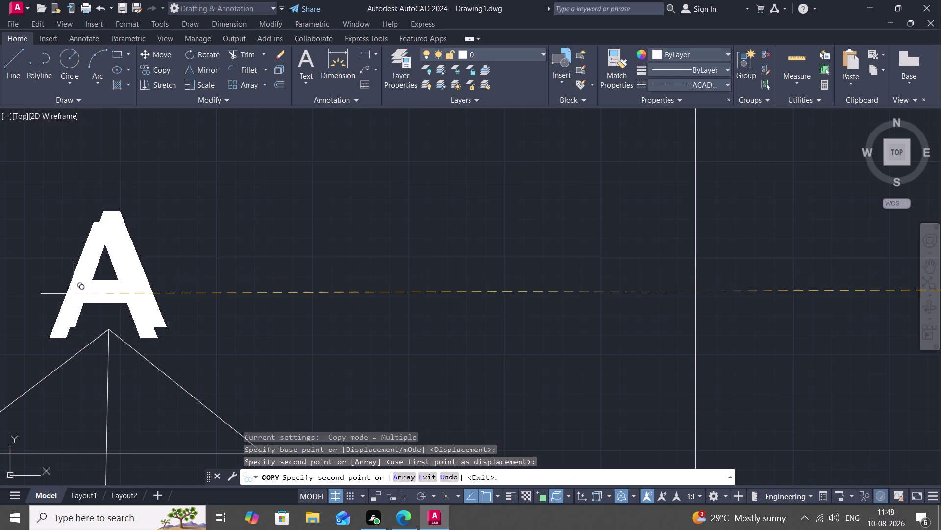
scroll(down, 3)
scroll(down, 3)
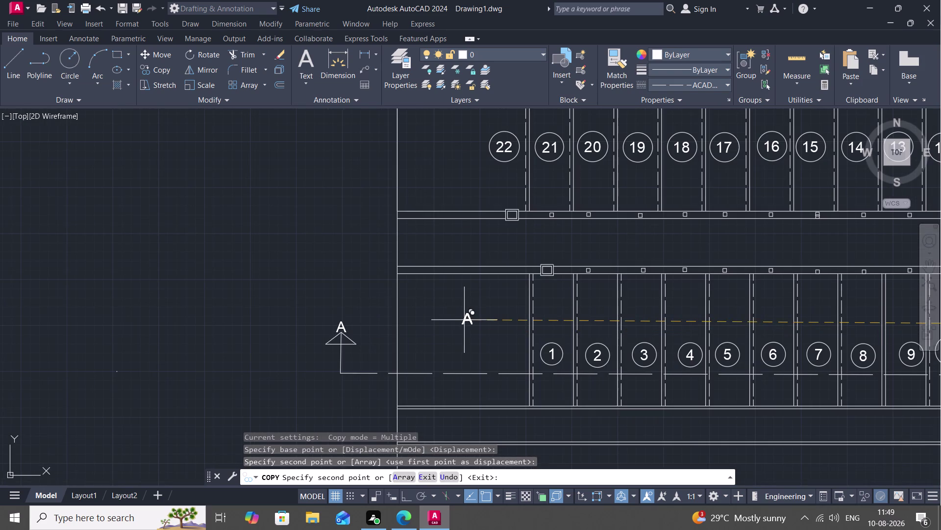
key(Escape)
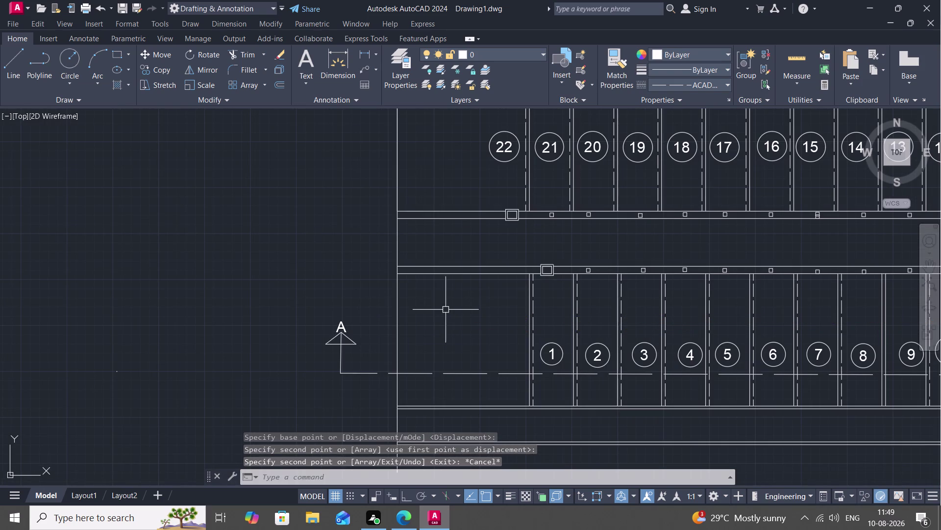
middle_drag(448, 309, 347, 301)
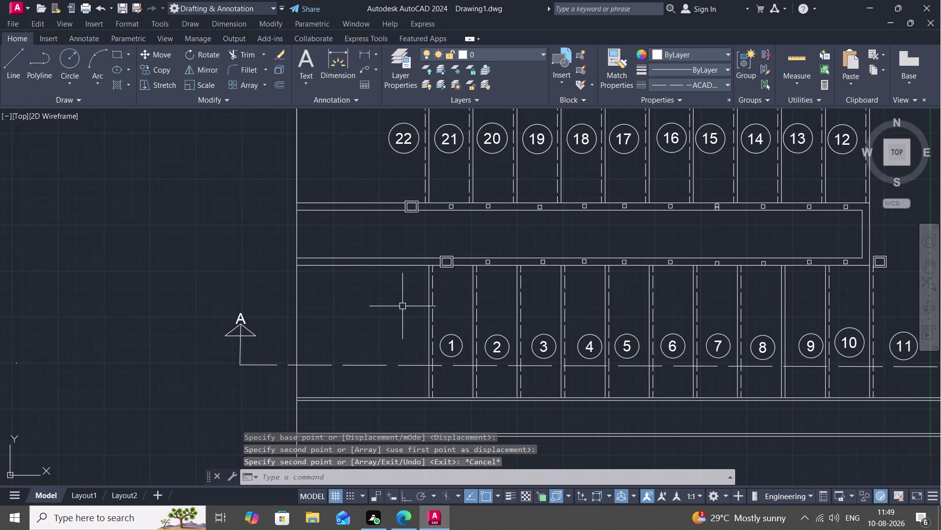
Draw a three-segment line across the lower stalls, up the right edge, and over the upper stalls.
key(l)
key(space)
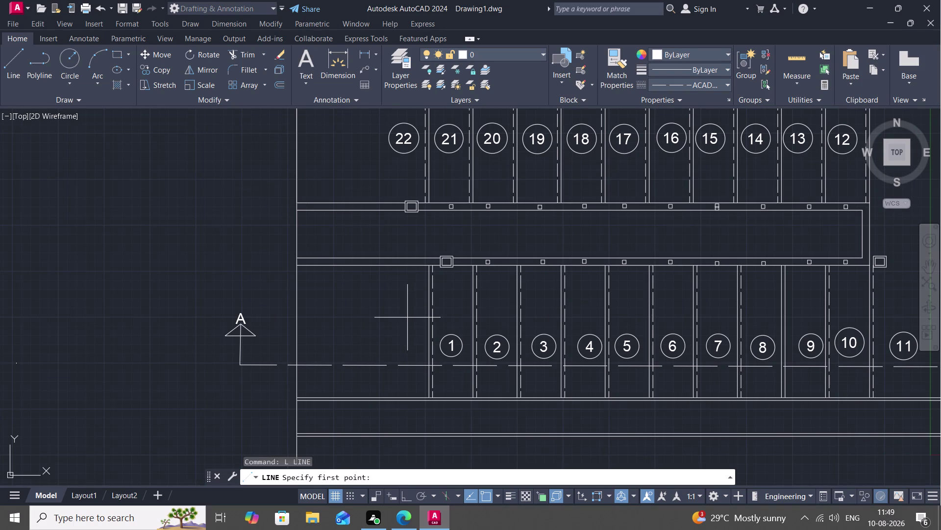
click(407, 316)
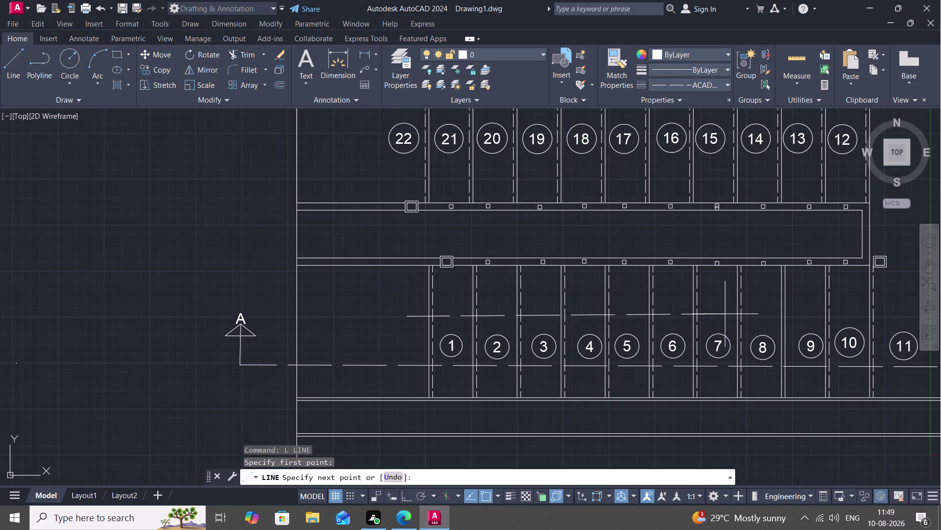
middle_drag(730, 319, 602, 373)
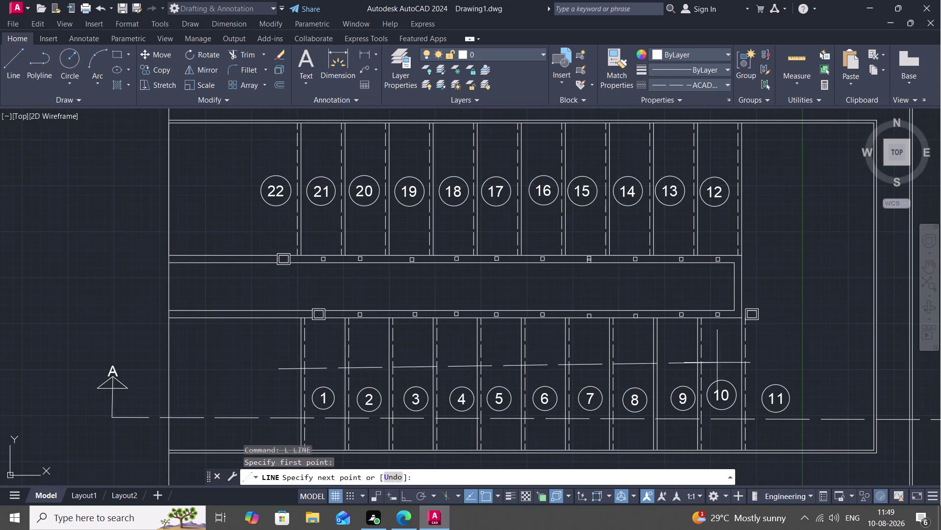
click(804, 370)
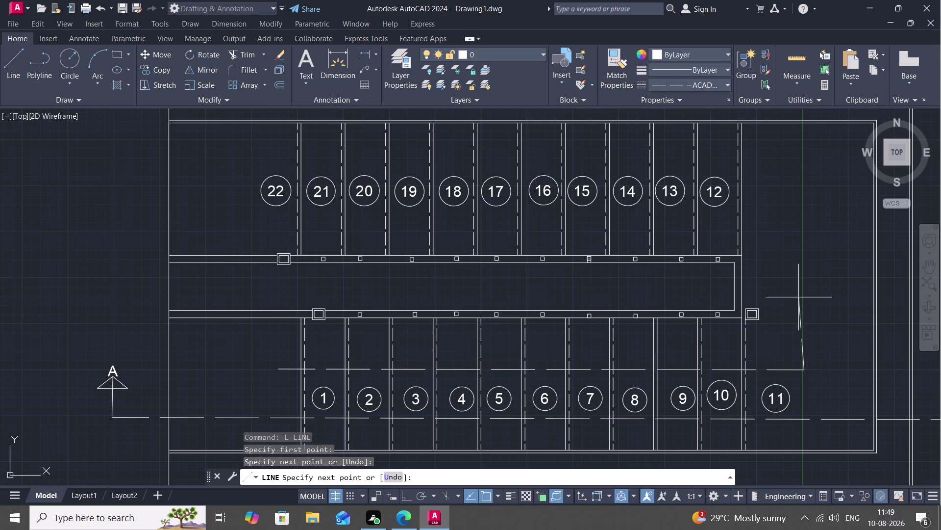
click(803, 172)
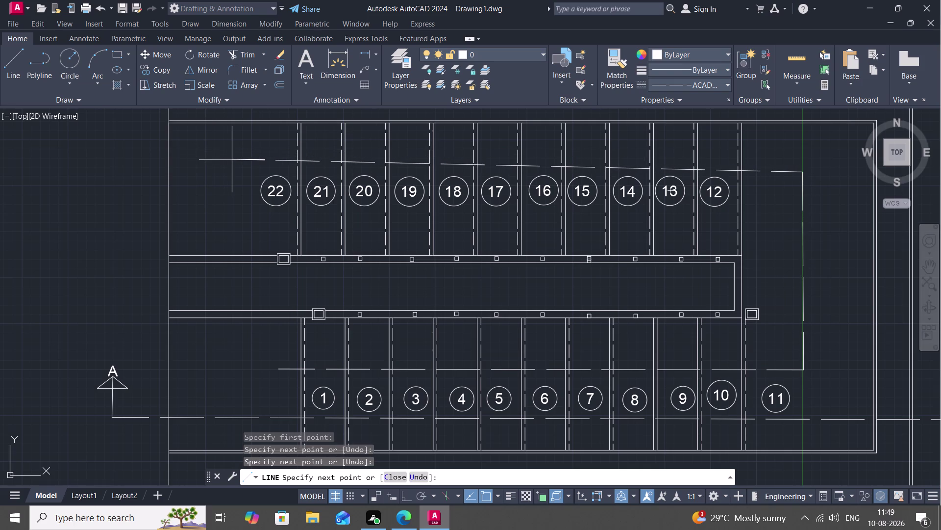
click(232, 158)
key(Escape)
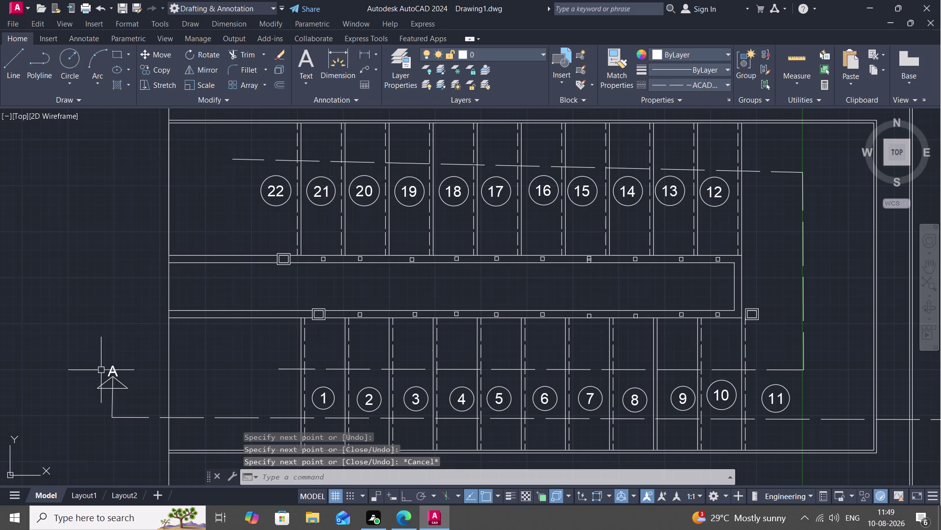
middle_drag(106, 382, 123, 339)
scroll(up, 3)
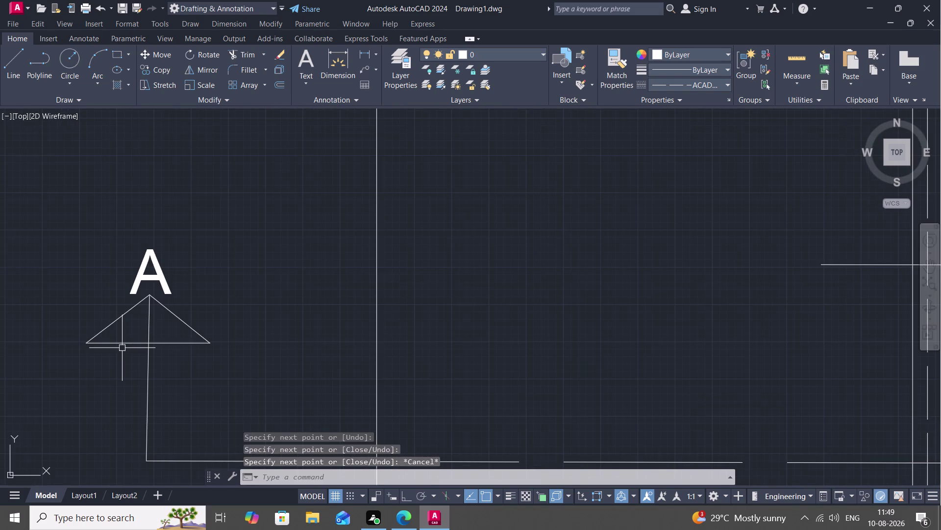
text(TR)
key(space)
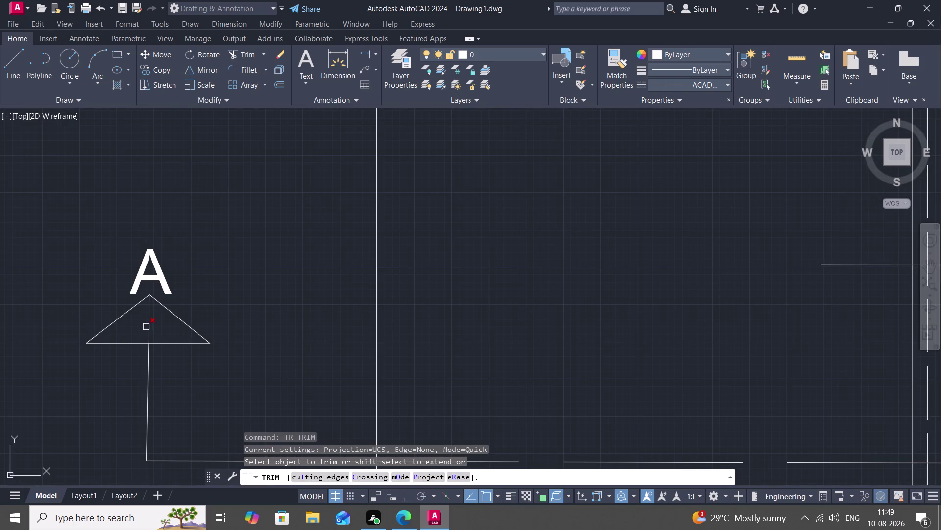
click(148, 326)
key(Escape)
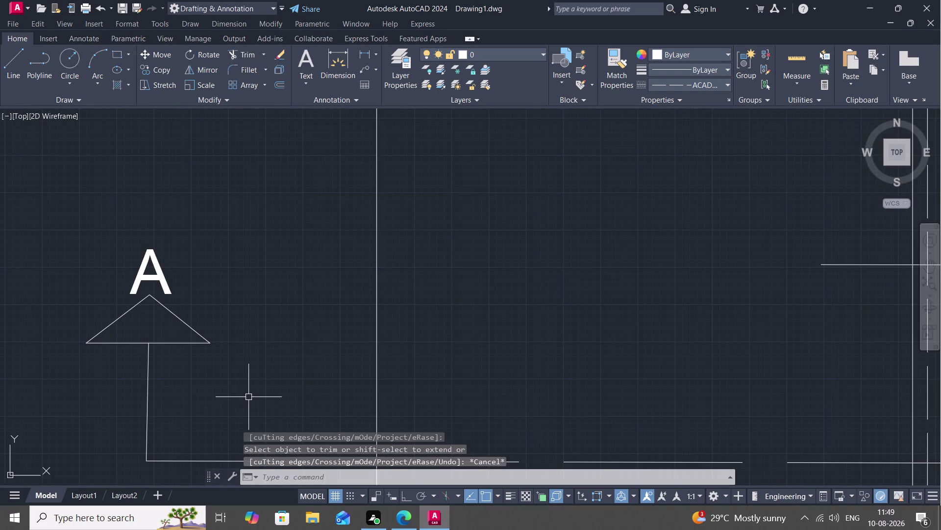
click(122, 316)
click(124, 342)
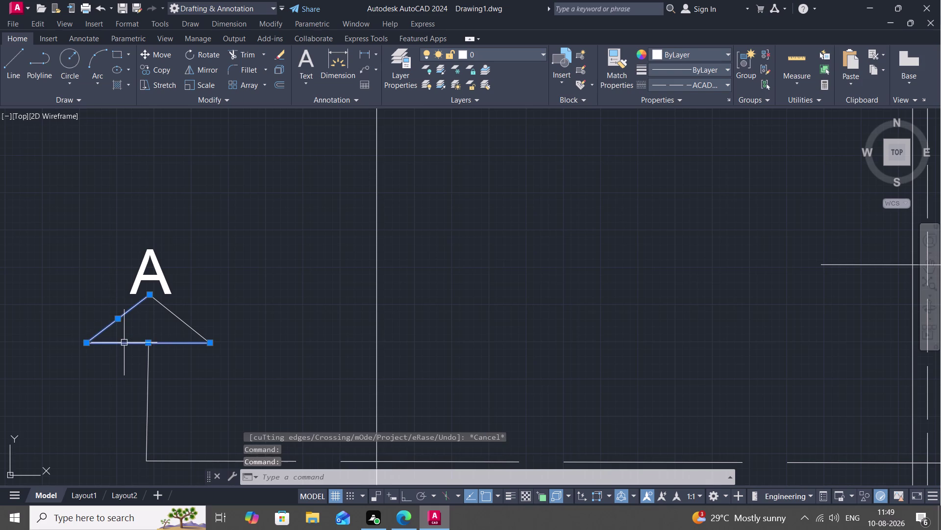
click(179, 318)
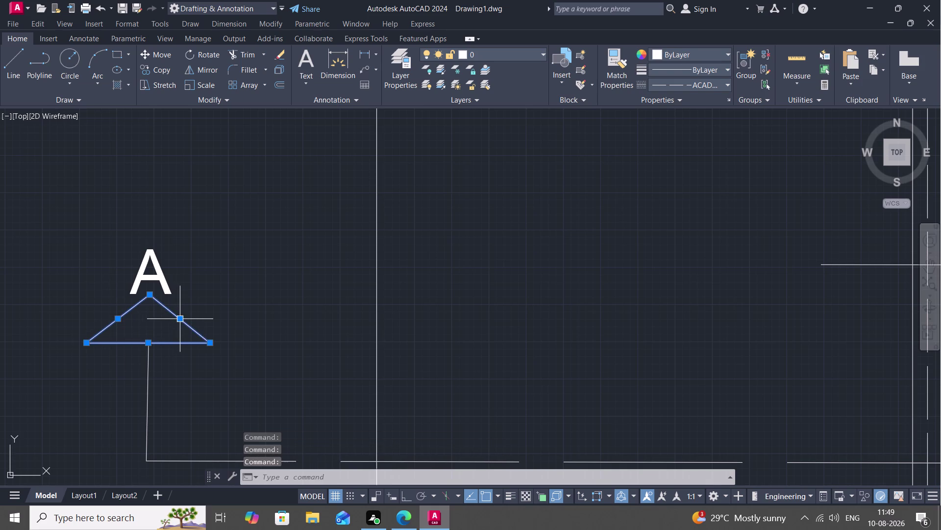
key(c)
text(O)
key(space)
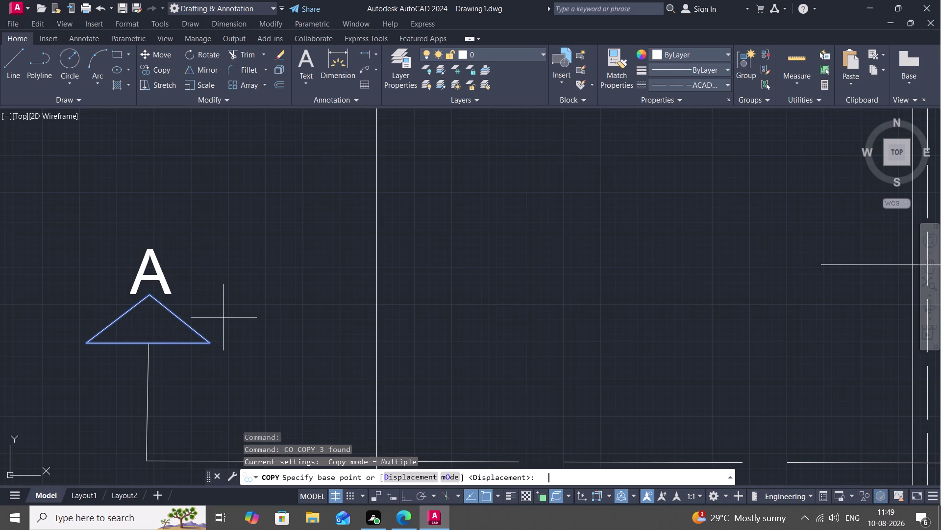
click(208, 342)
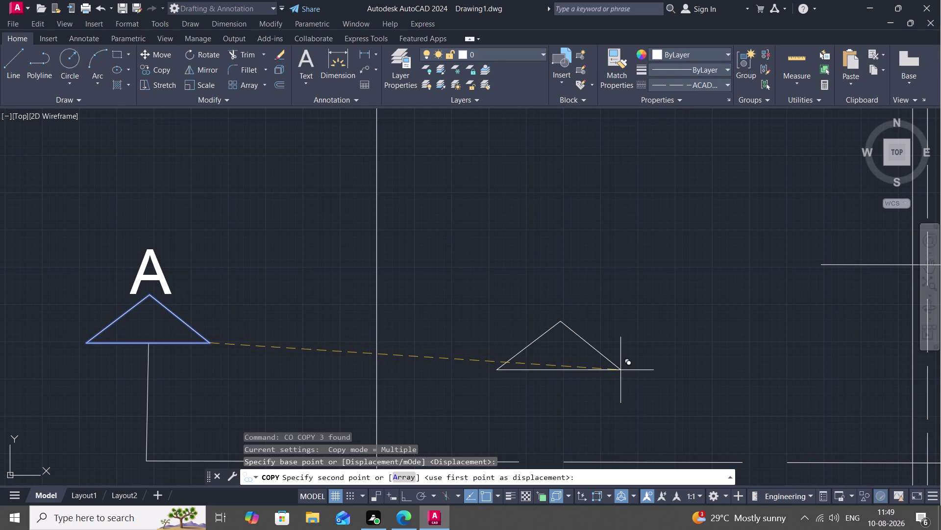
scroll(down, 3)
scroll(down, 3)
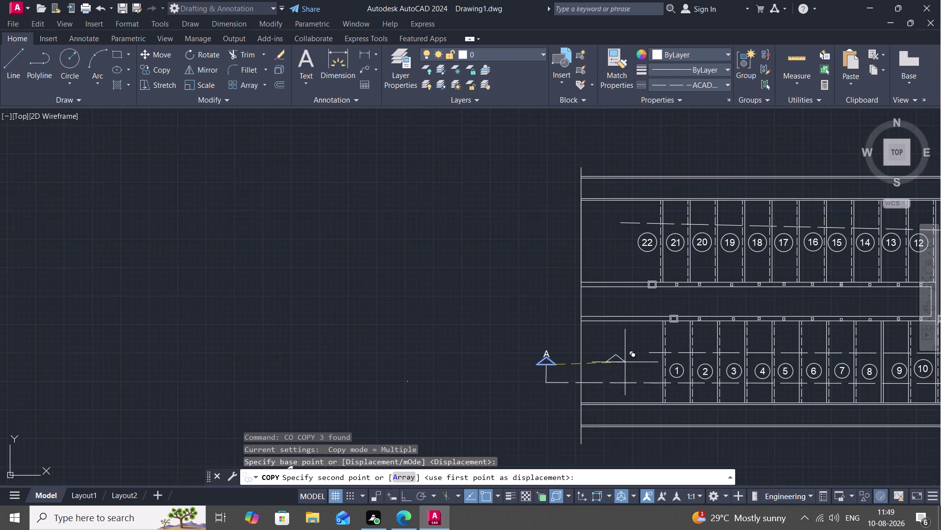
key(Escape)
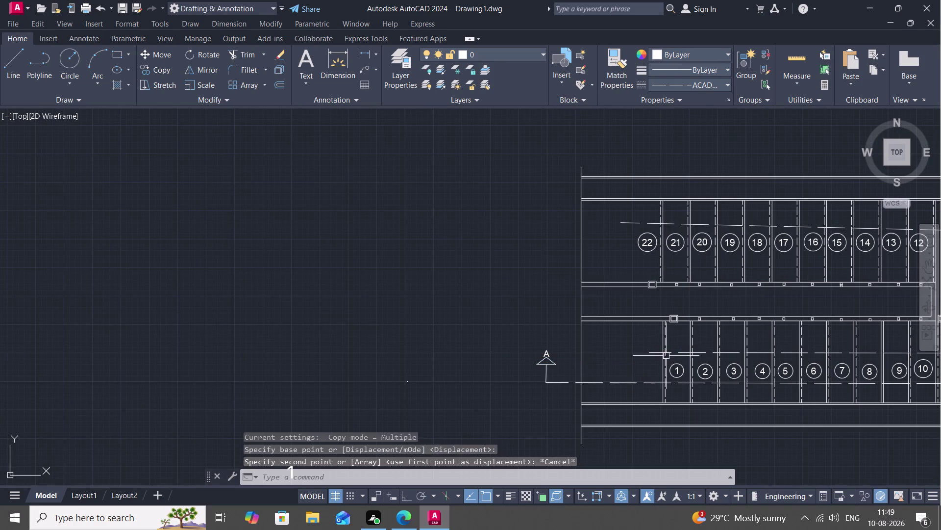
middle_drag(632, 342, 479, 382)
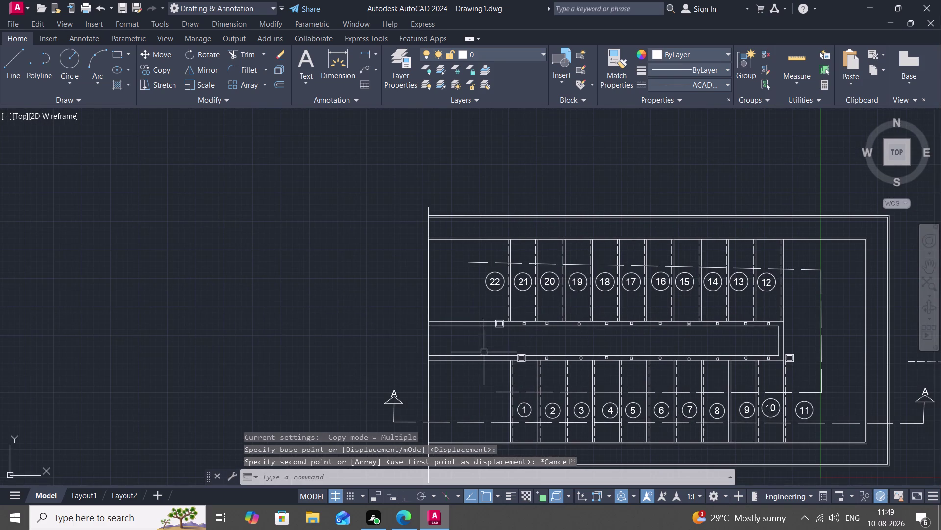
Erase the stray upper line and redraw it horizontally with Ortho, ending left of tread 22.
click(514, 264)
key(Delete)
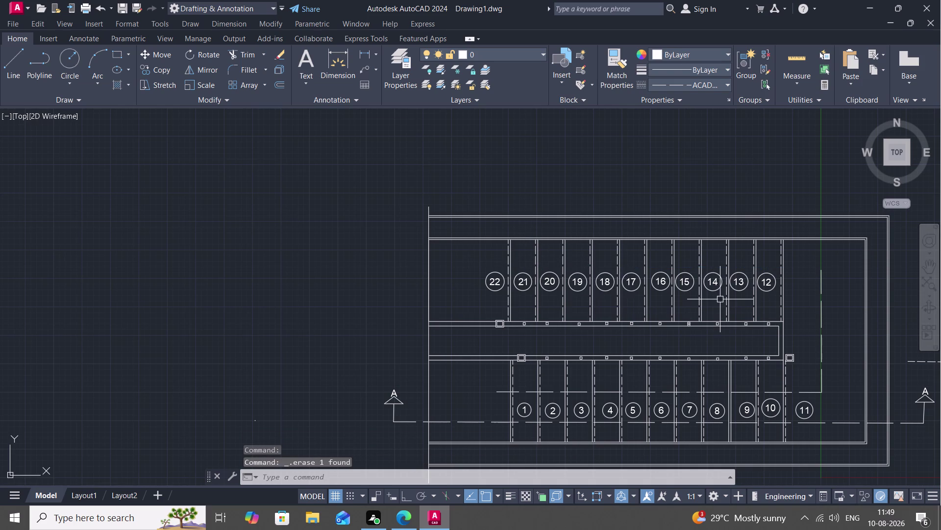
key(l)
key(space)
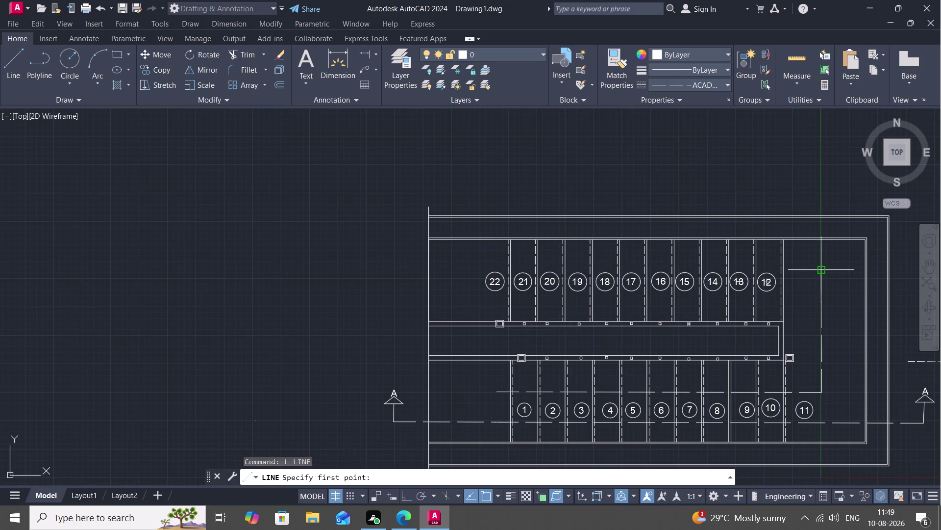
click(821, 270)
click(821, 262)
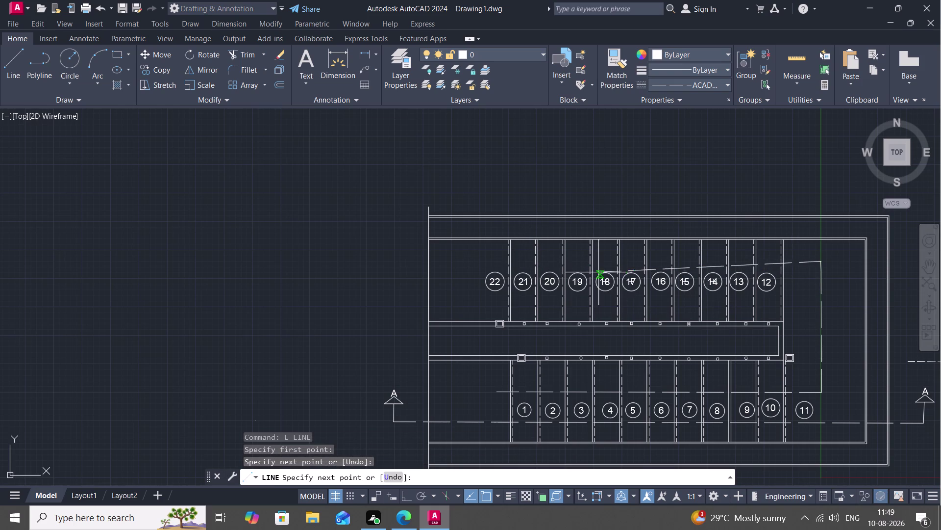
key(F8)
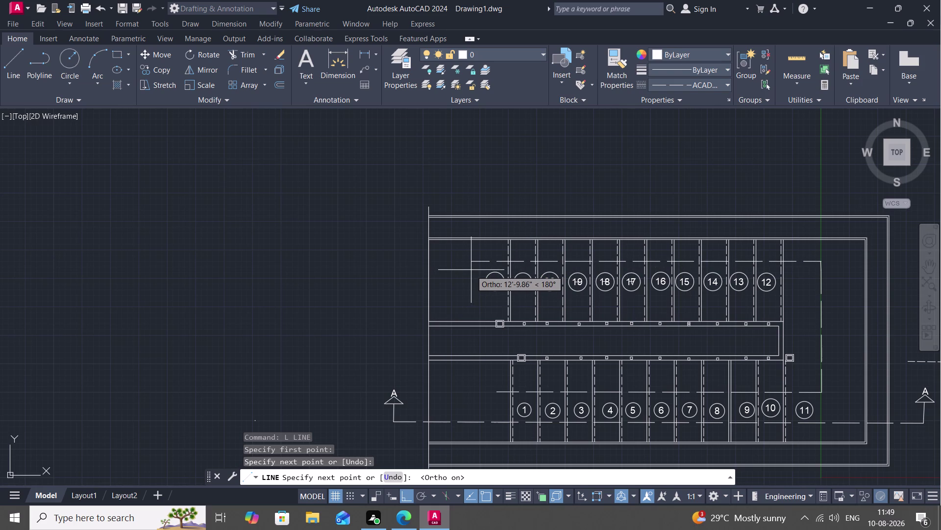
click(471, 270)
key(Escape)
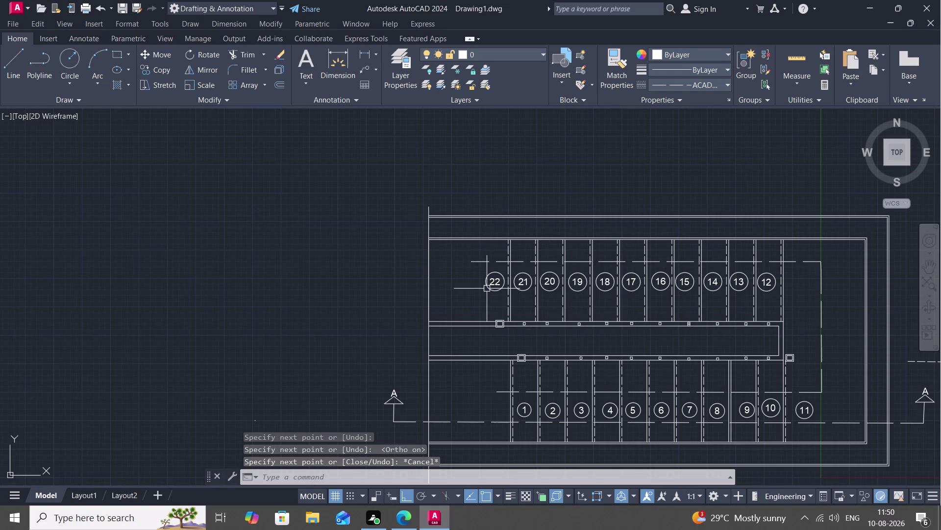
key(l)
key(space)
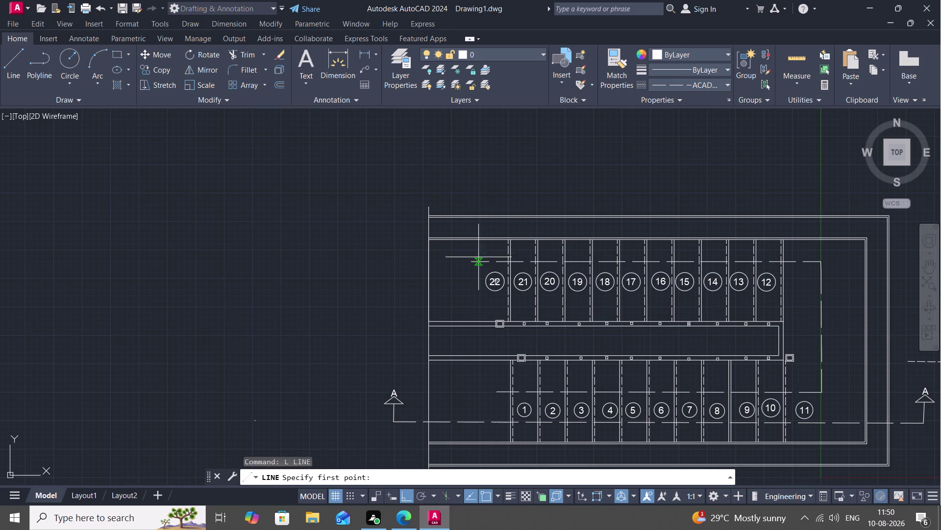
scroll(up, 3)
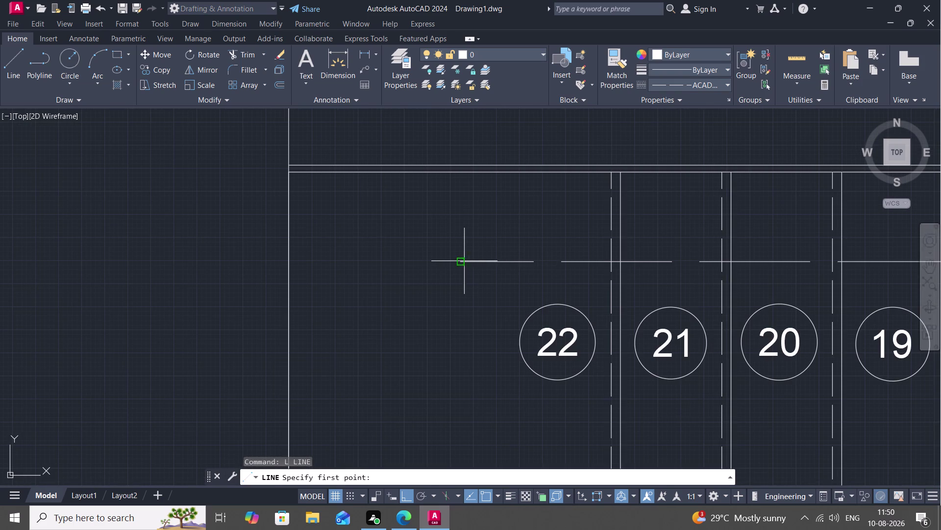
Draw a left-pointing triangular arrowhead at the left end of the upper direction line.
click(460, 261)
click(460, 263)
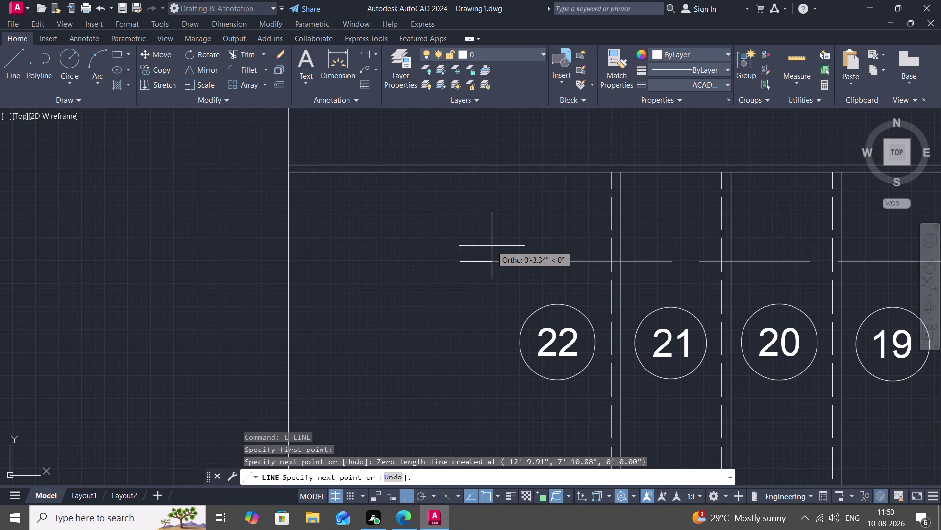
click(473, 255)
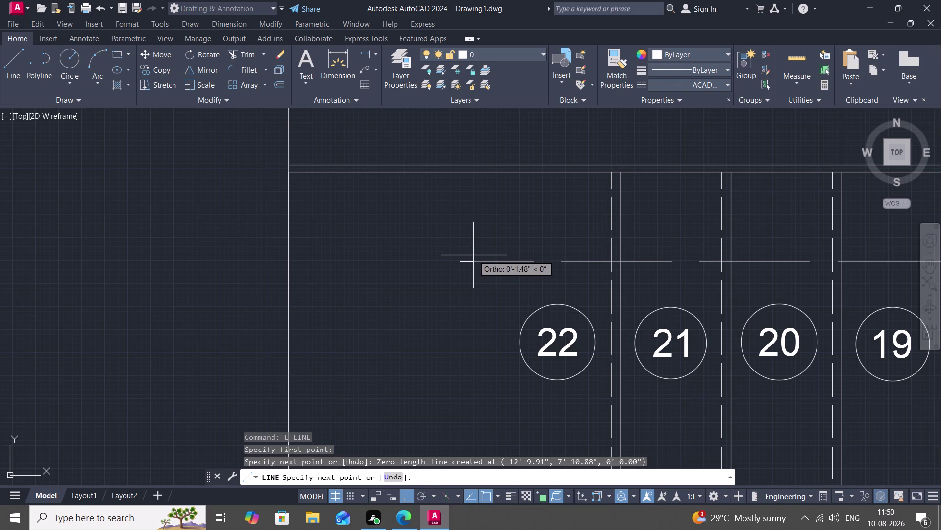
click(473, 276)
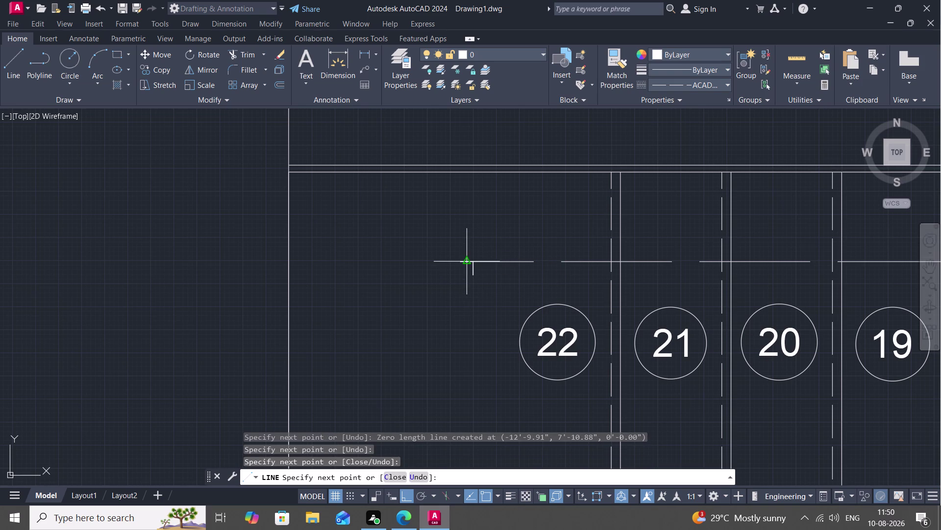
click(459, 263)
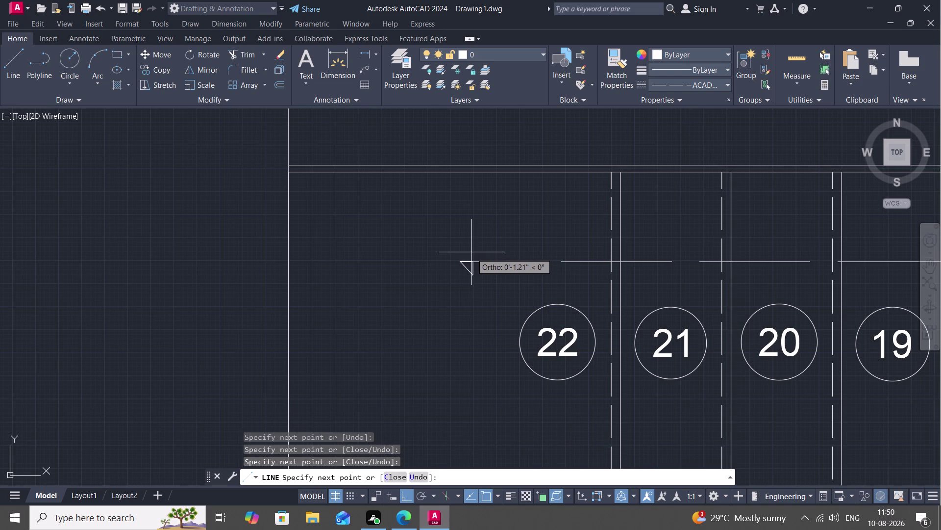
click(473, 251)
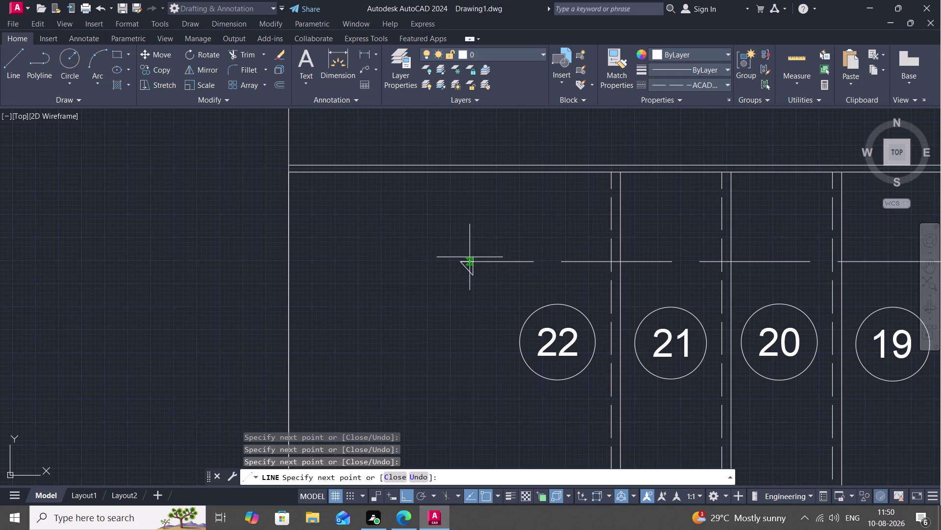
click(473, 253)
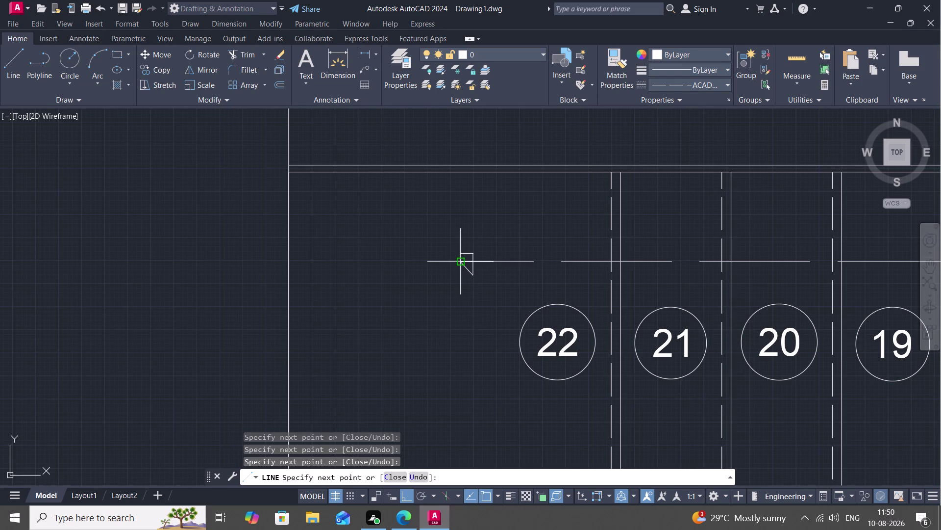
click(464, 262)
key(Escape)
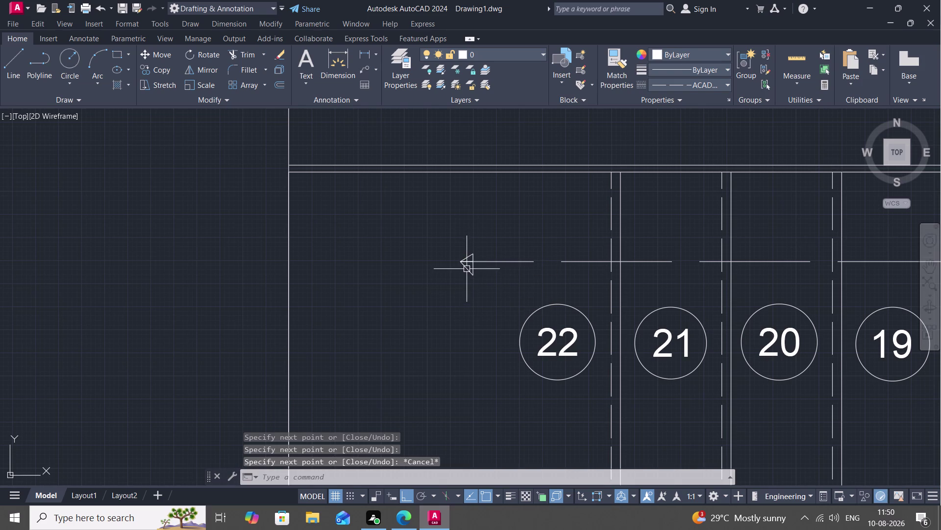
scroll(up, 3)
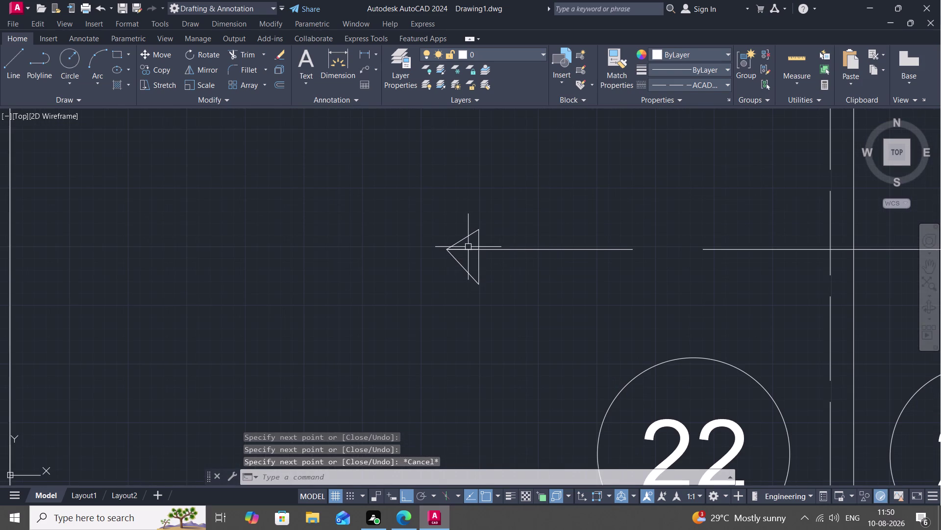
Trim the line stubs inside the arrowhead, then zoom out to the whole stair plan.
text(TR)
key(space)
click(465, 251)
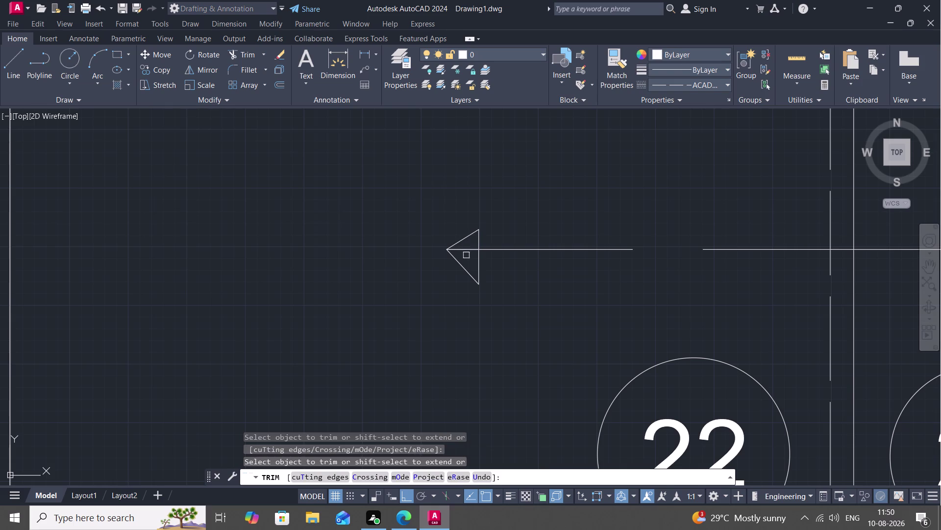
click(470, 249)
scroll(down, 3)
middle_drag(495, 351, 421, 337)
scroll(down, 3)
scroll(up, 3)
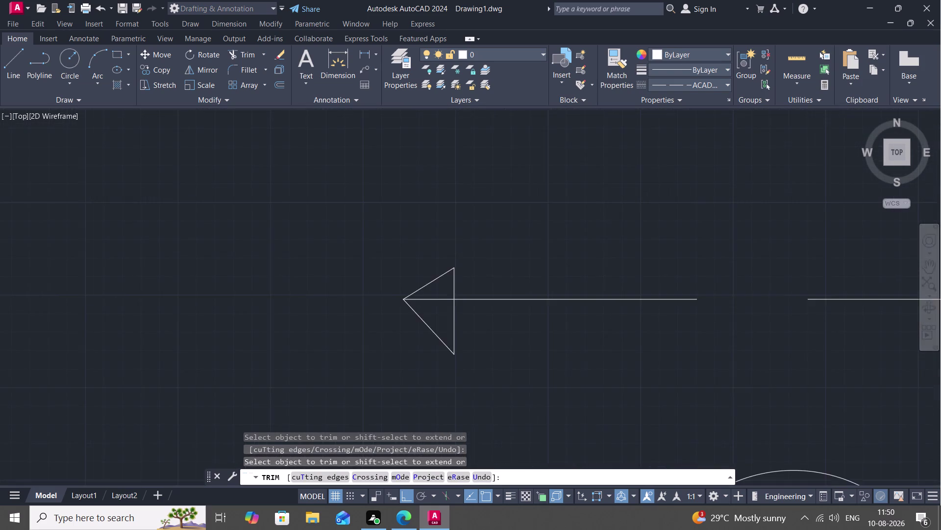
scroll(up, 3)
scroll(down, 3)
scroll(up, 3)
scroll(down, 3)
click(435, 299)
scroll(down, 3)
scroll(up, 3)
scroll(down, 3)
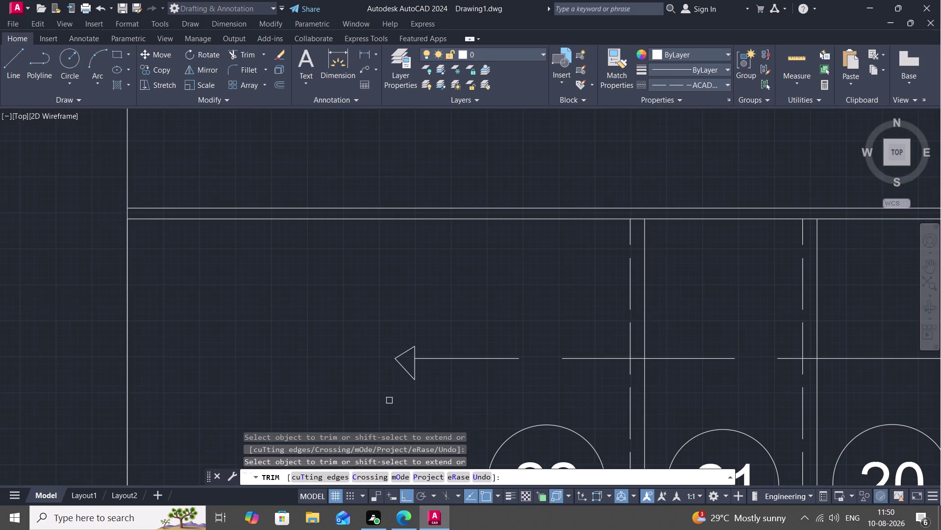
key(Escape)
middle_drag(497, 395, 392, 334)
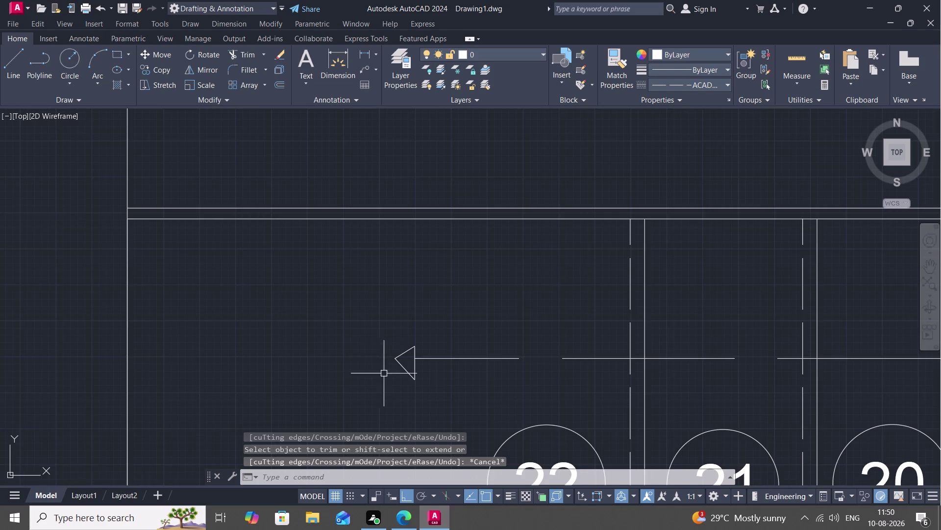
scroll(down, 3)
scroll(down, 3)
middle_drag(495, 377, 397, 282)
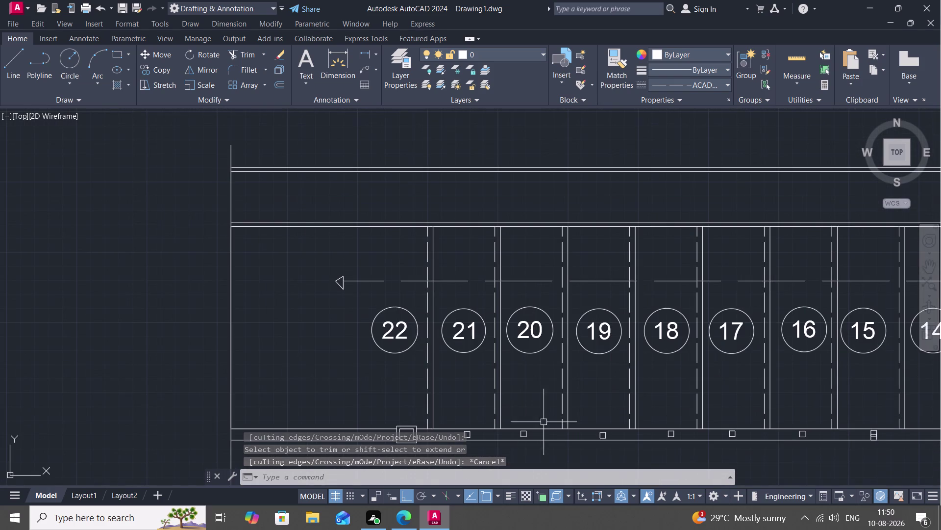
scroll(down, 3)
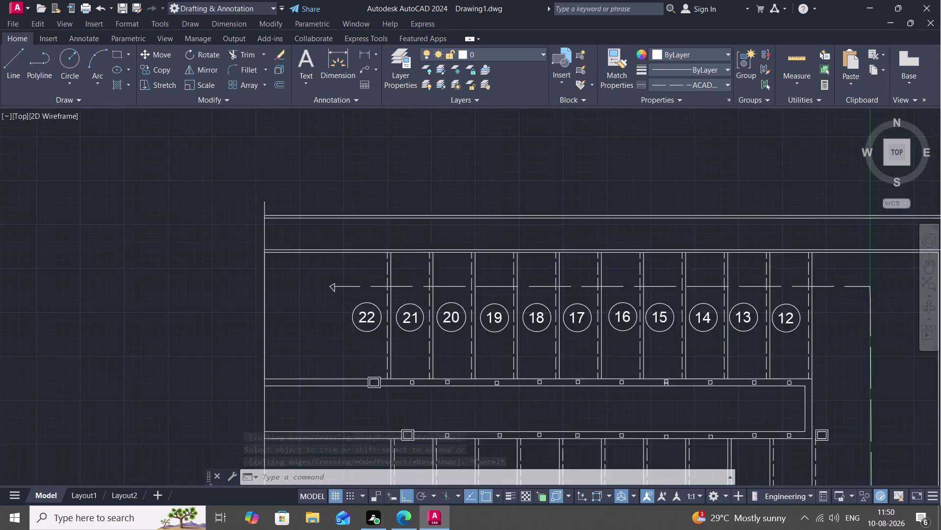
middle_drag(441, 412, 450, 366)
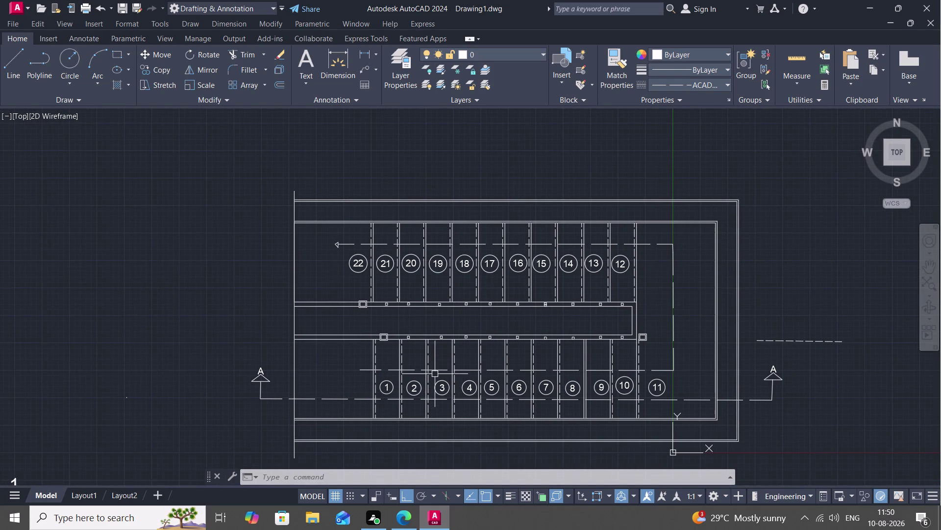
scroll(up, 3)
scroll(up, 3)
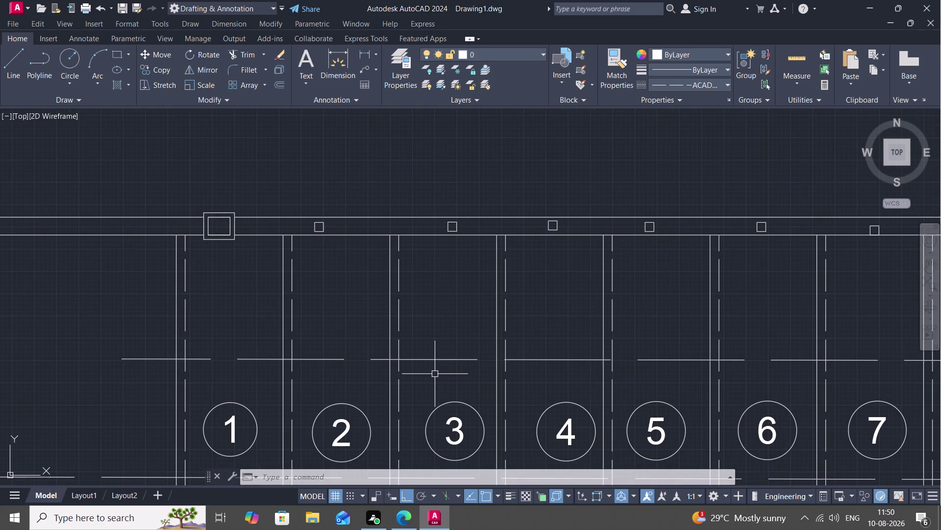
Draw a right-pointing triangle on the lower direction line at tread 3.
key(l)
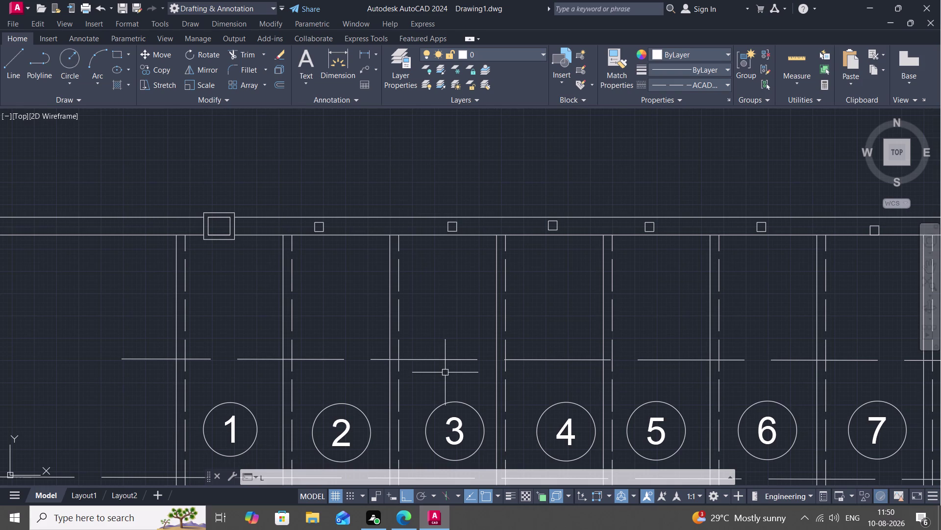
key(space)
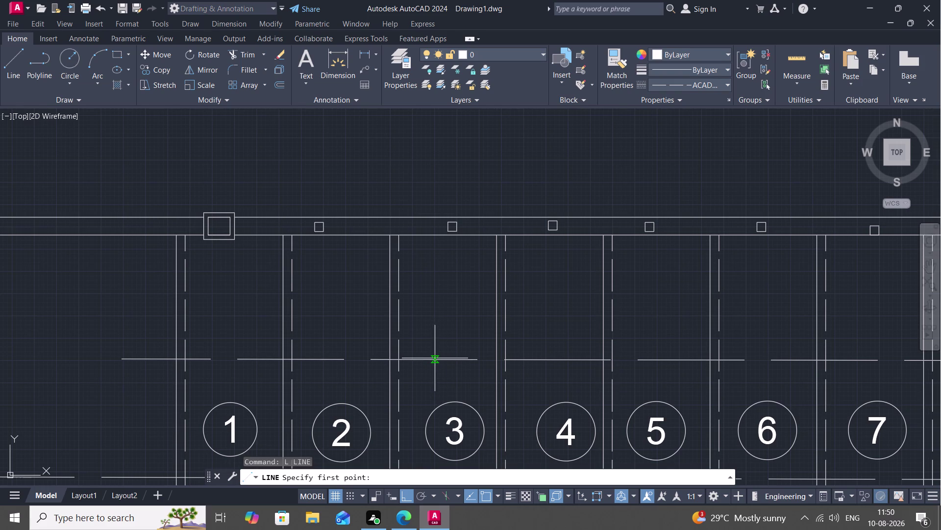
click(435, 358)
click(435, 338)
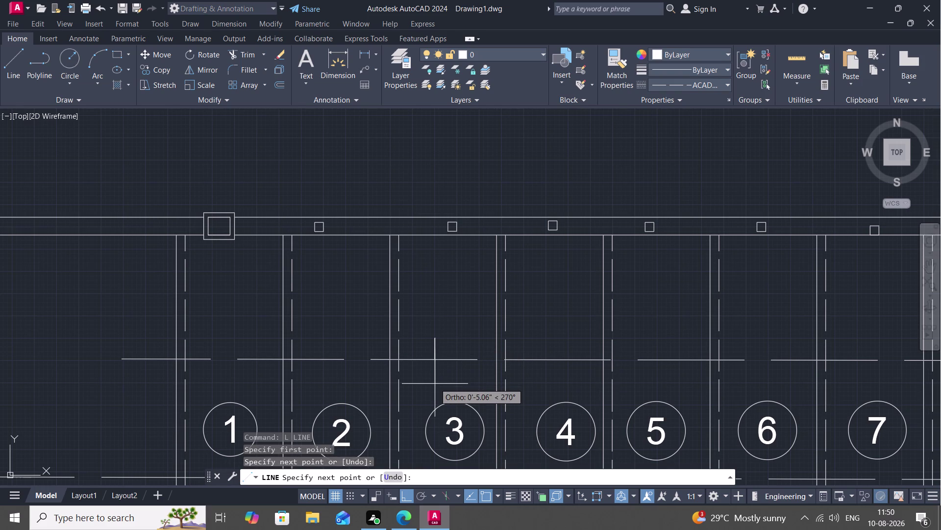
click(434, 382)
click(454, 360)
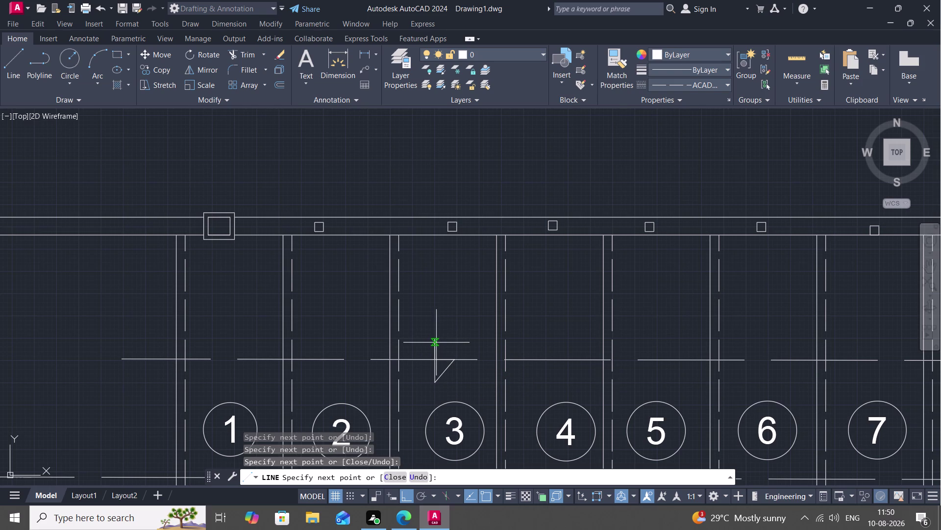
click(436, 342)
key(Escape)
scroll(up, 3)
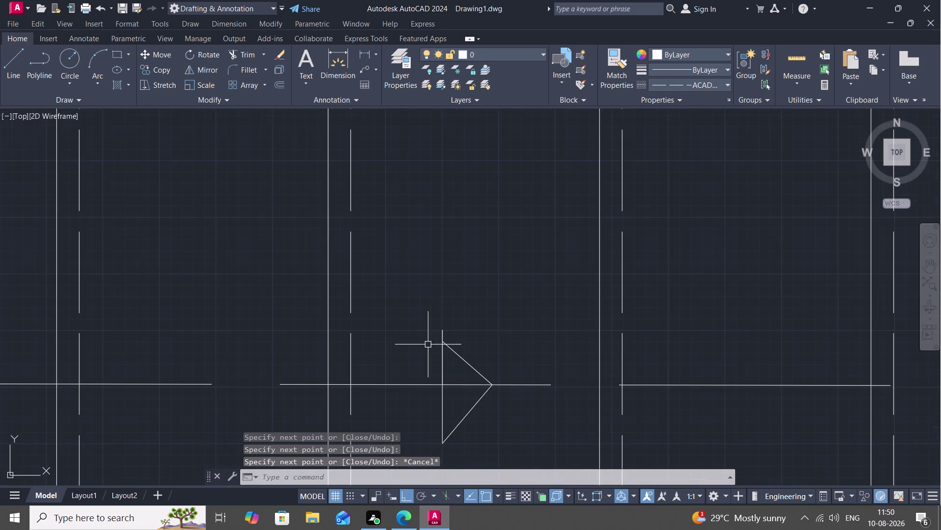
Trim the excess line pieces crossing the lower arrowhead.
text(TR)
key(space)
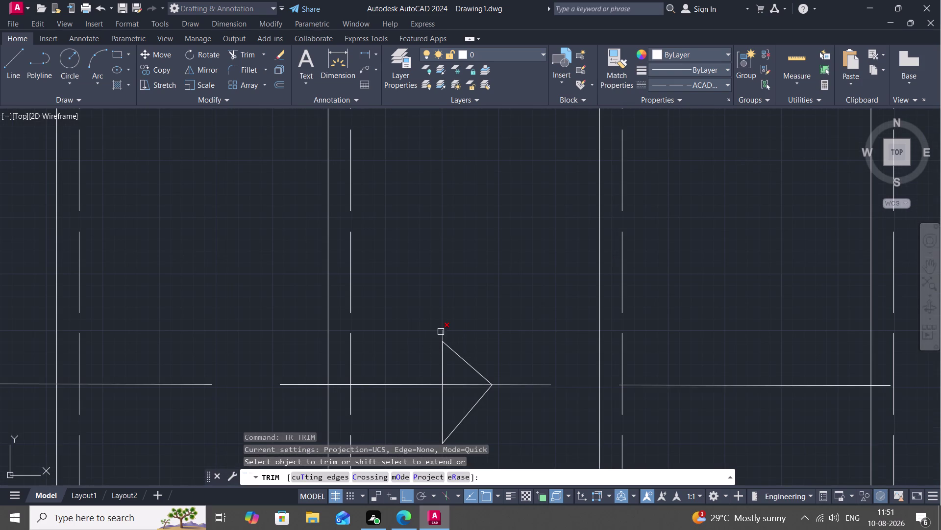
click(443, 333)
click(464, 384)
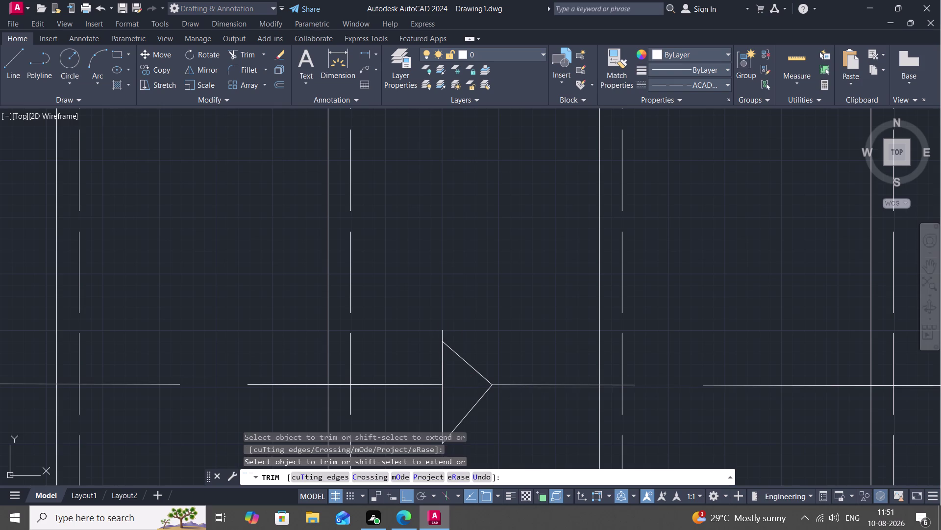
drag(442, 334, 447, 334)
scroll(down, 3)
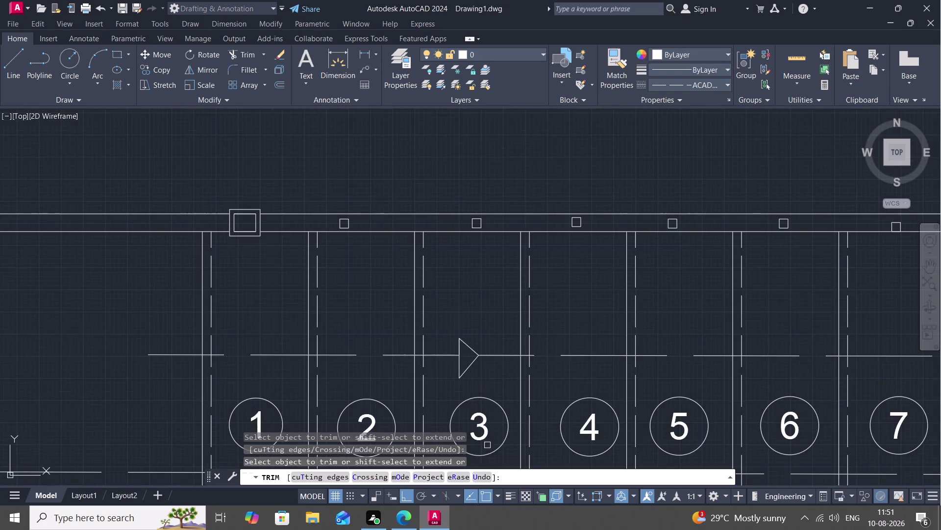
scroll(down, 3)
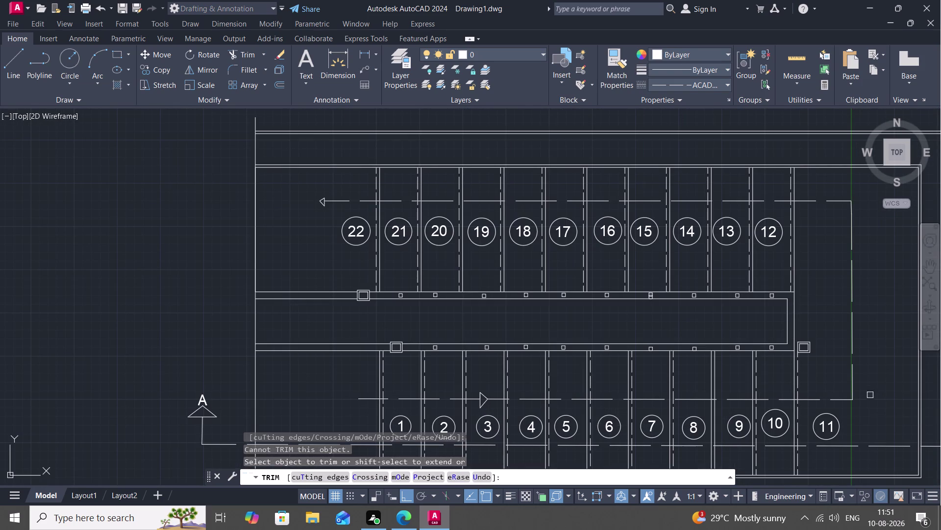
Draw the arrowhead's horizontal base across the vertical walking line beside stall 12.
middle_drag(815, 357, 531, 424)
key(Escape)
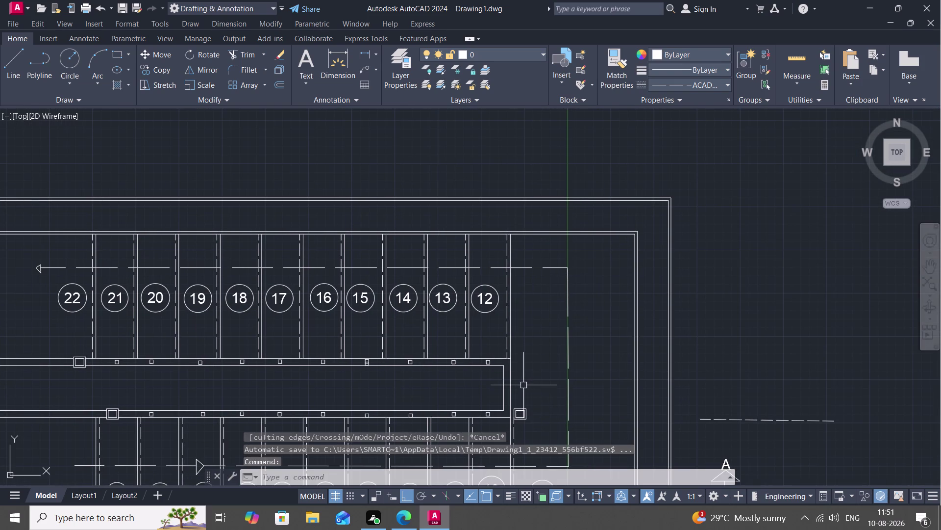
key(l)
key(space)
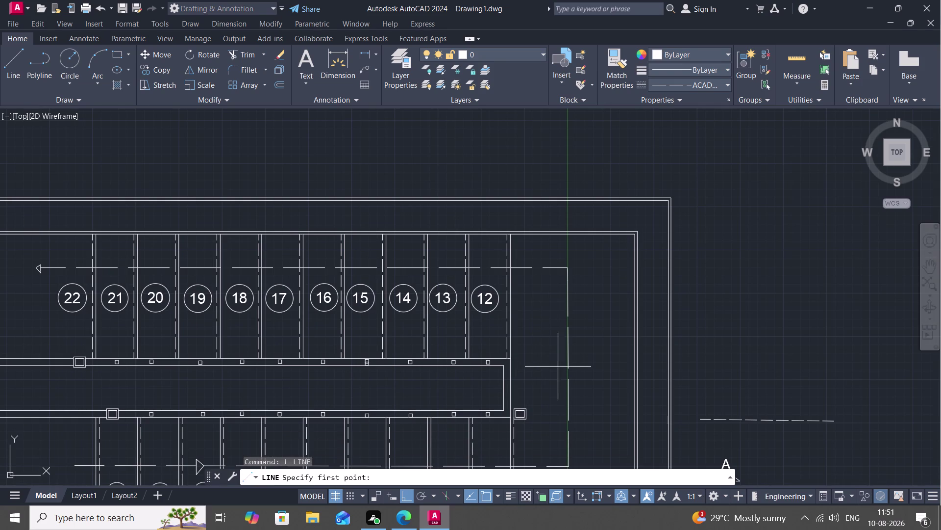
scroll(up, 3)
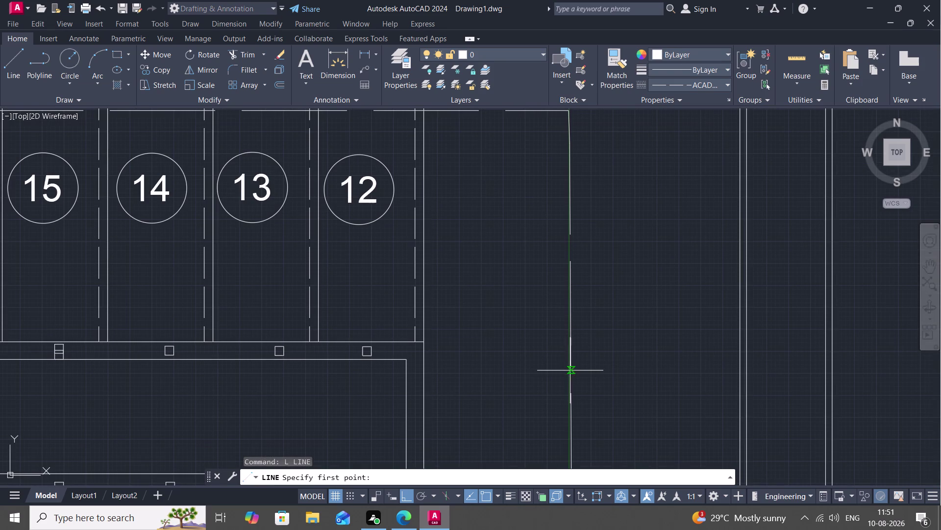
click(571, 366)
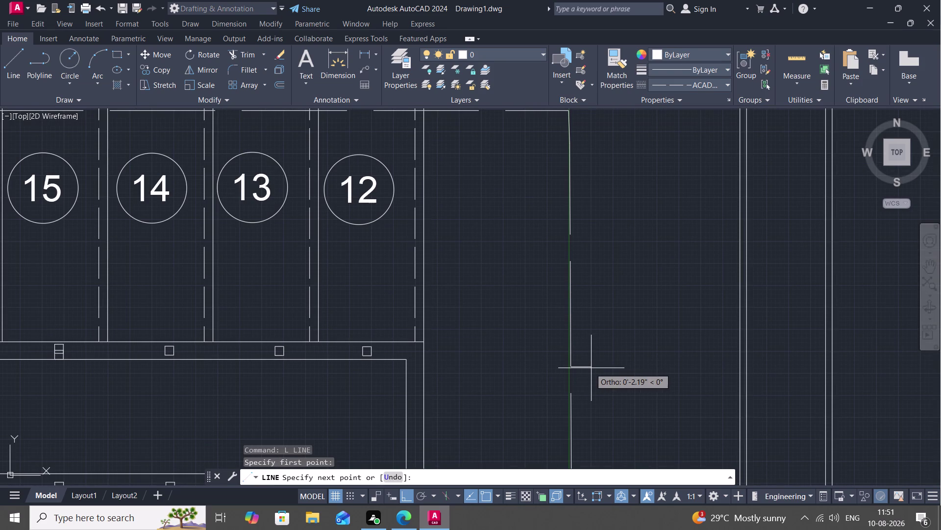
click(591, 368)
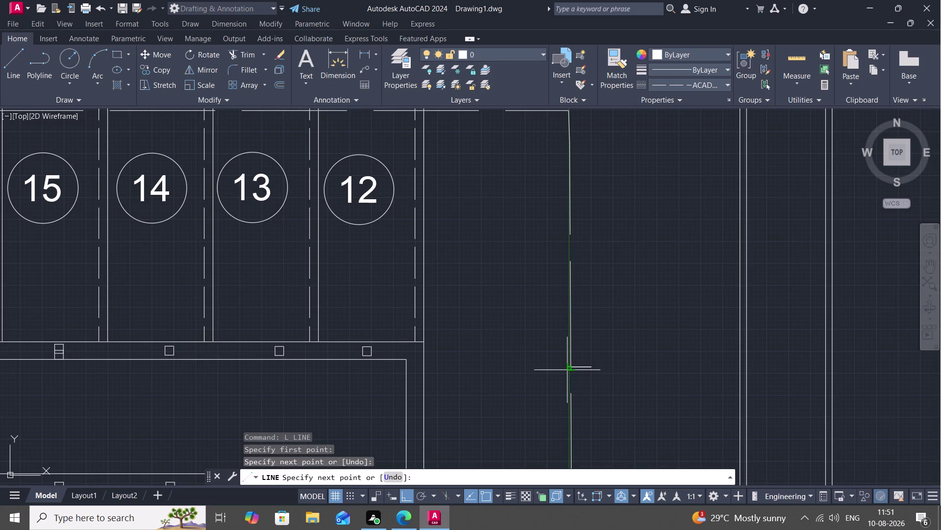
key(space)
key(space)
key(space)
click(571, 369)
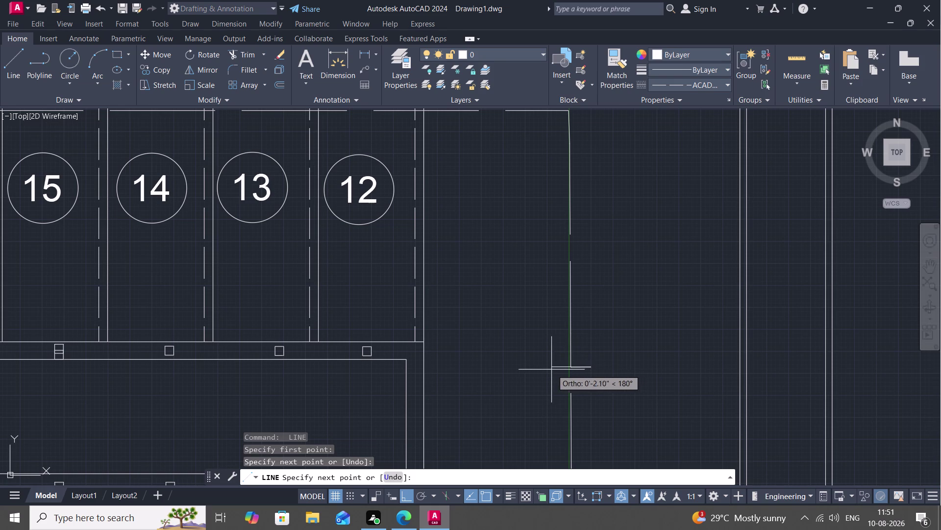
click(545, 367)
key(space)
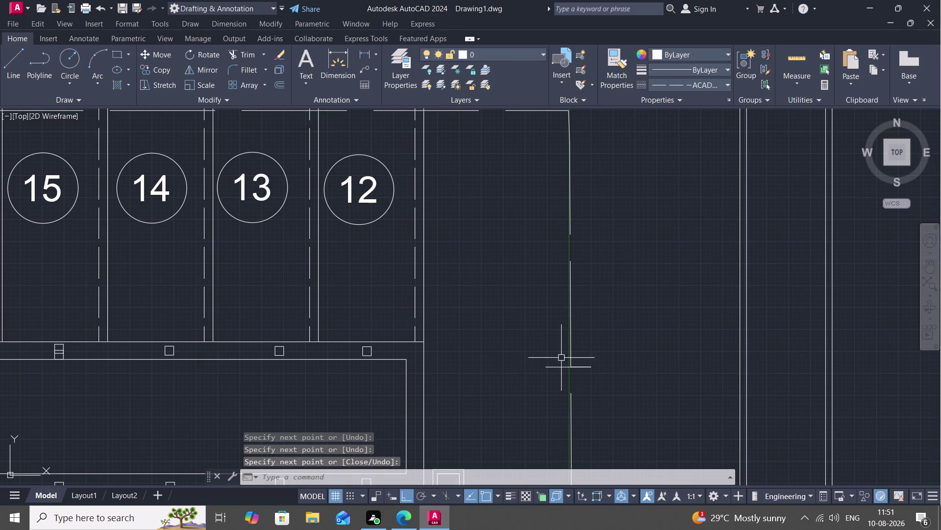
Draw the two slanted sides meeting at an upward tip on the walking line.
key(space)
click(547, 366)
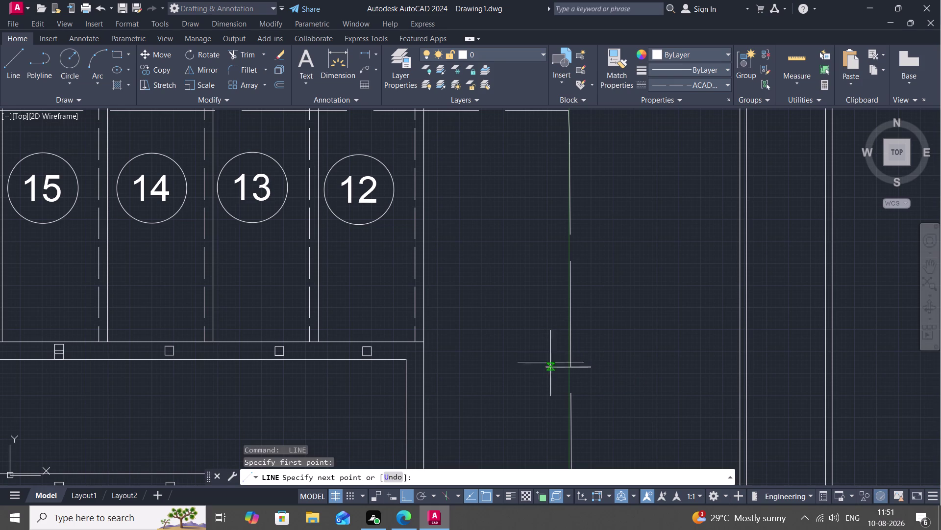
click(569, 349)
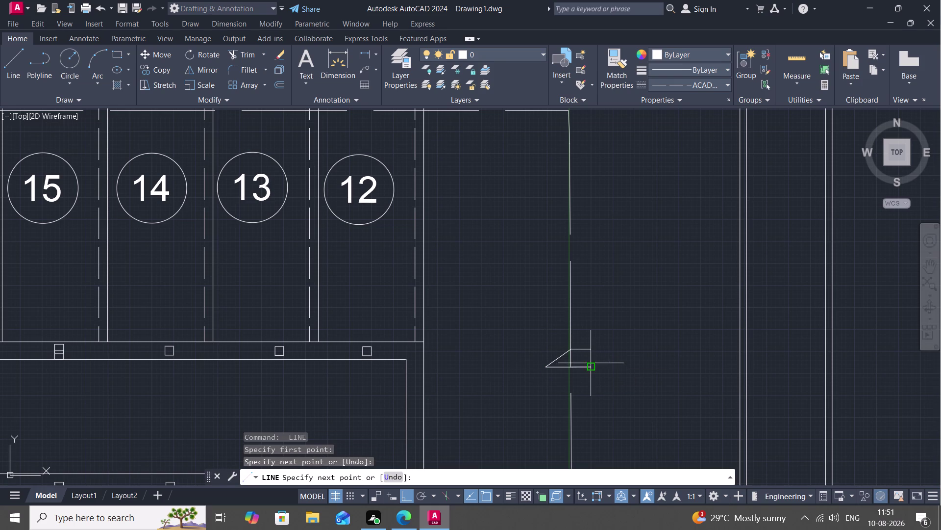
click(589, 366)
key(Escape)
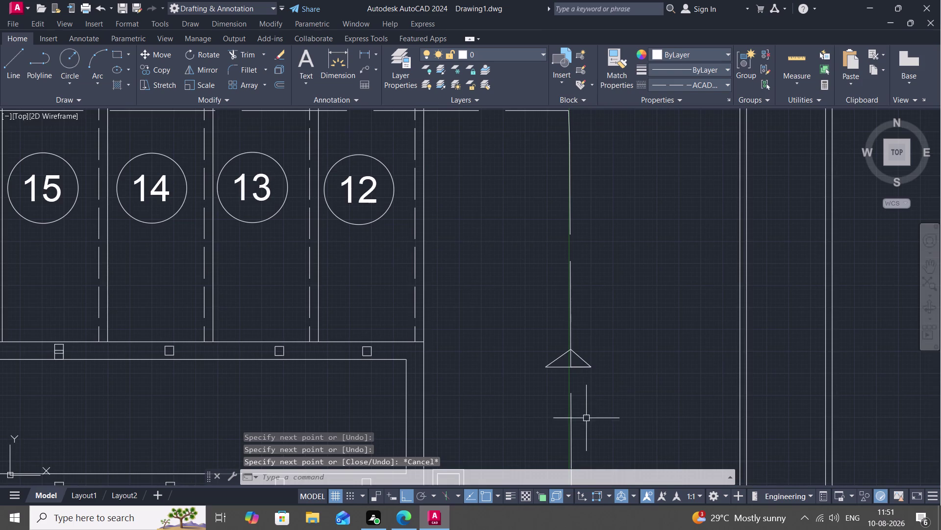
Trim away the walking line inside the upward arrowhead.
scroll(down, 3)
scroll(up, 3)
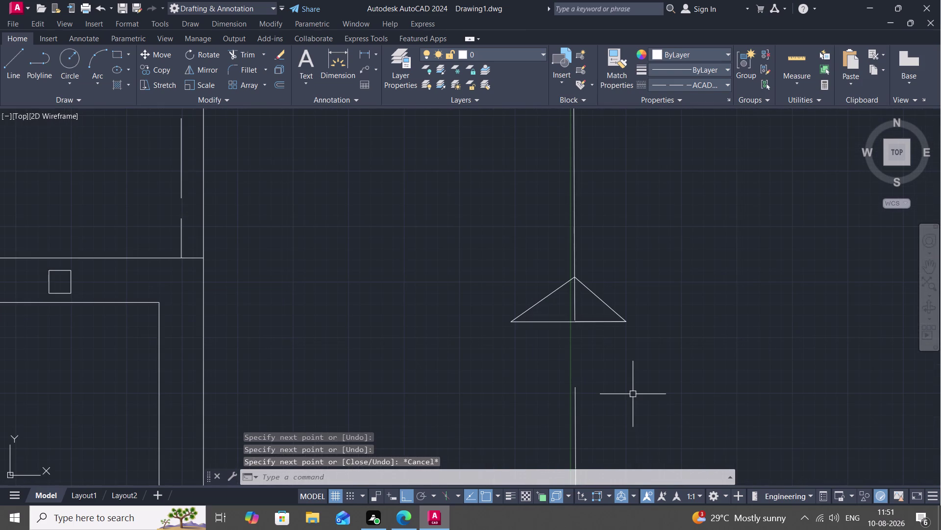
text(TR)
key(space)
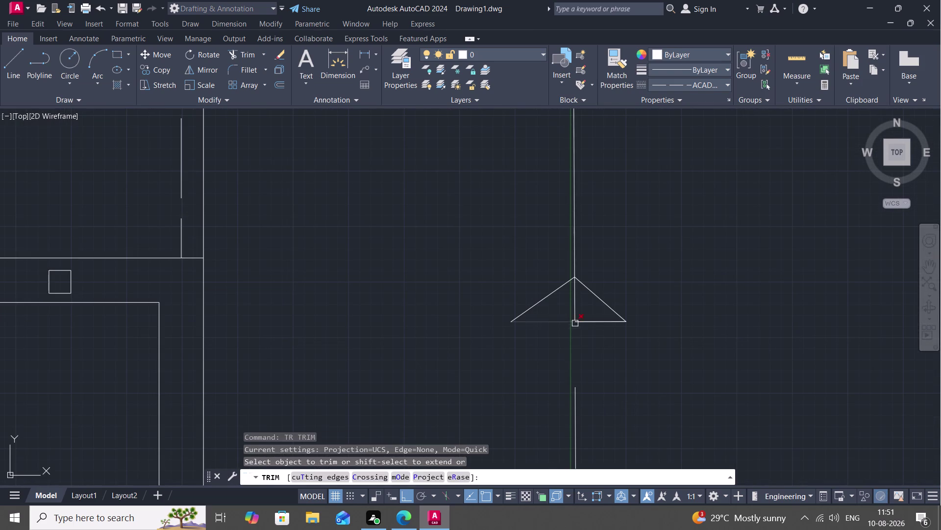
click(576, 306)
scroll(down, 3)
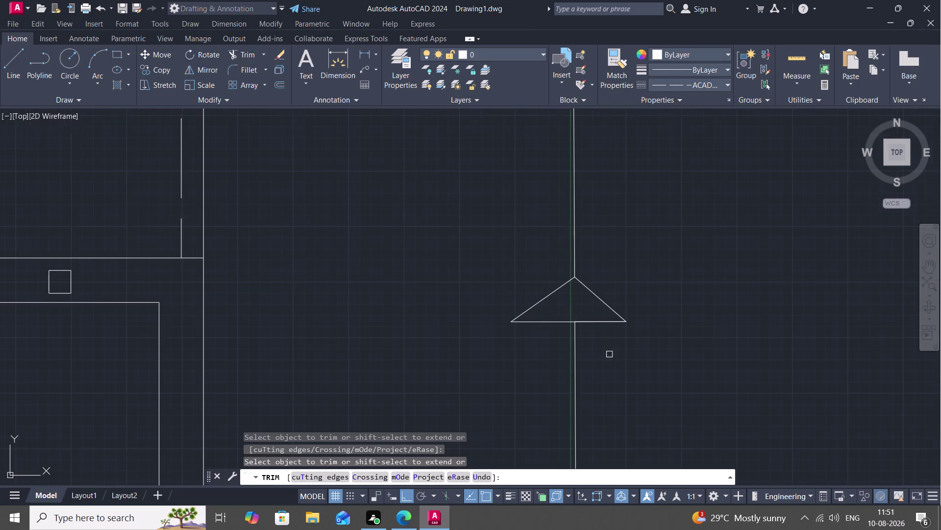
scroll(down, 3)
key(Escape)
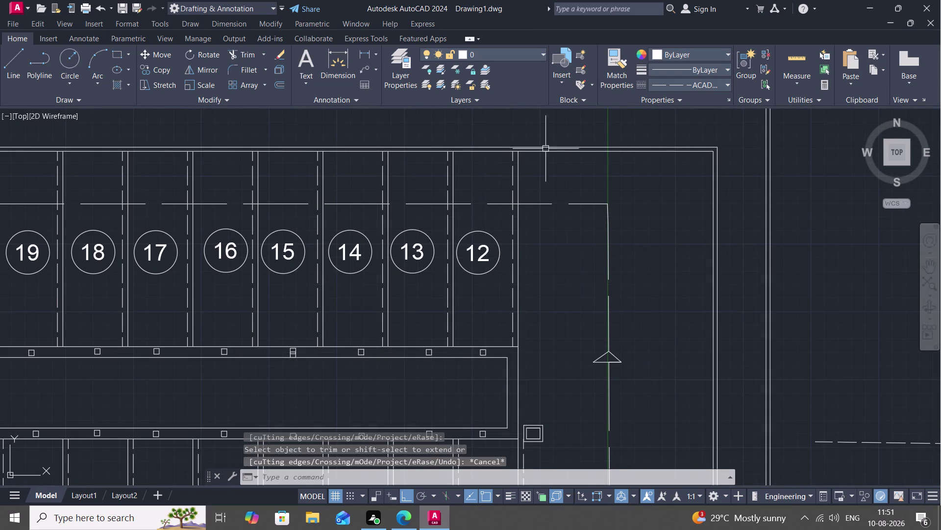
click(613, 68)
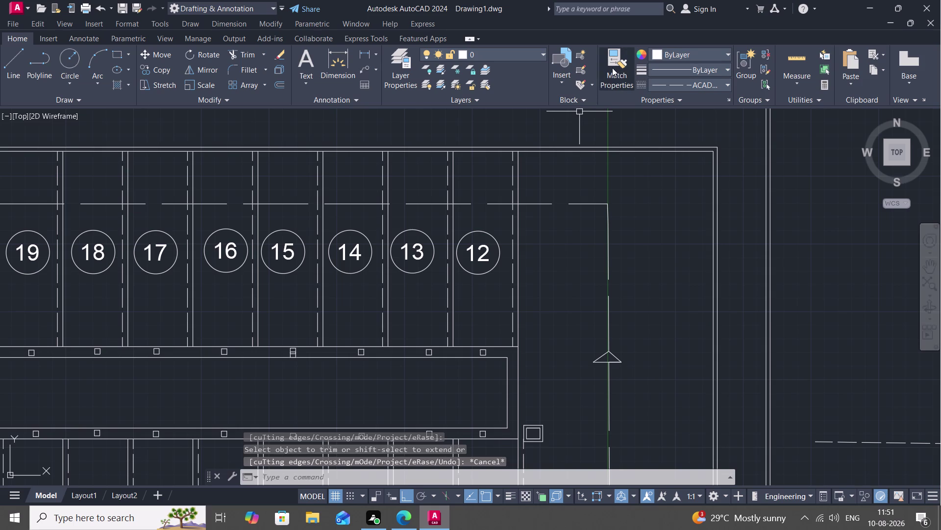
Match the outline line's properties onto the upper, vertical and lower walking-line segments.
click(587, 151)
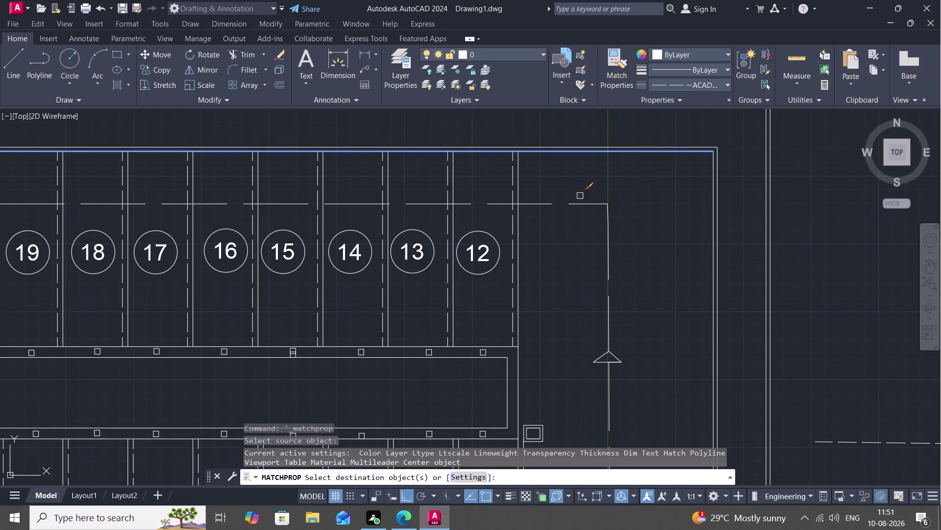
drag(576, 205, 577, 210)
click(607, 264)
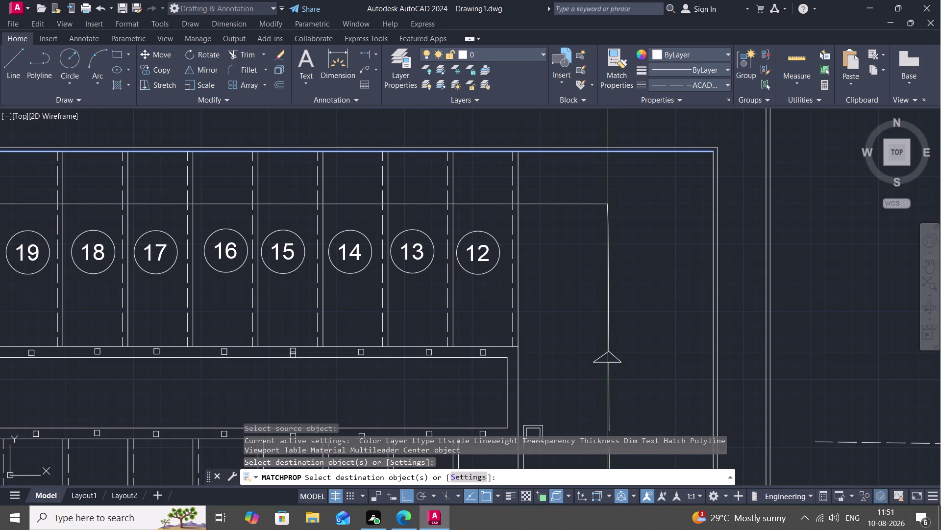
scroll(down, 3)
middle_drag(563, 313, 591, 177)
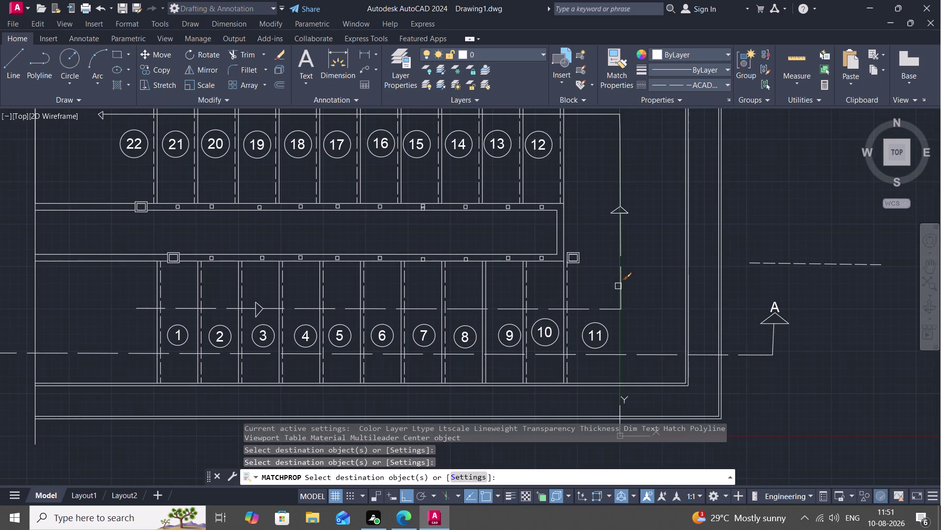
click(619, 289)
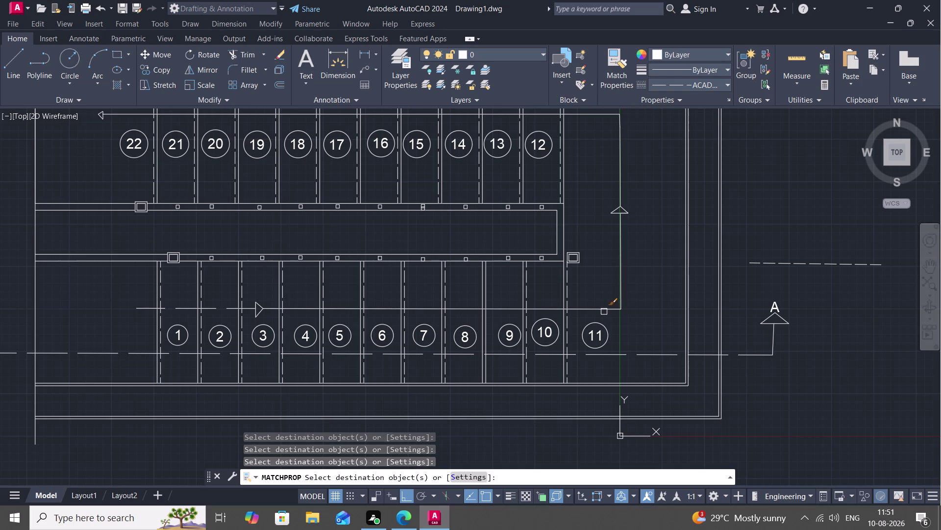
click(604, 312)
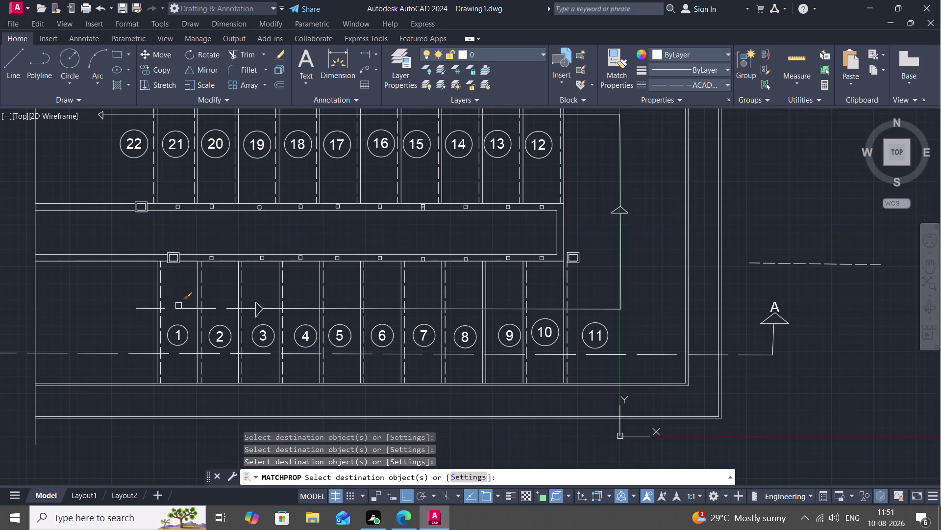
click(180, 308)
key(Escape)
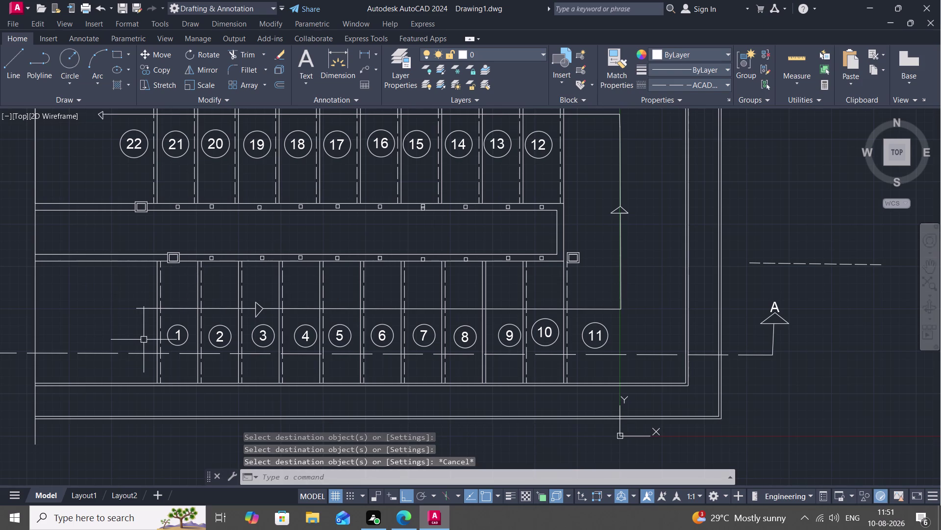
Copy the '1' label to the left of stall 1 and change its text to UP.
text(CO)
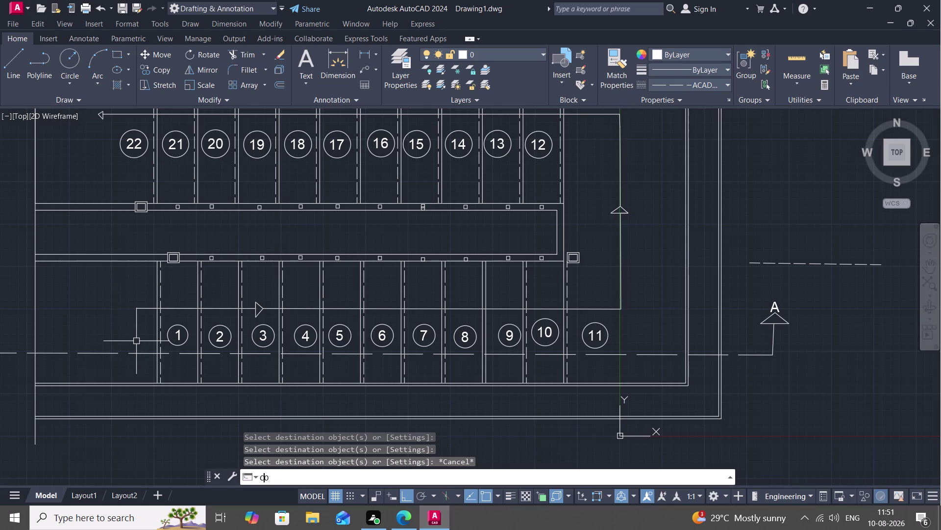
key(space)
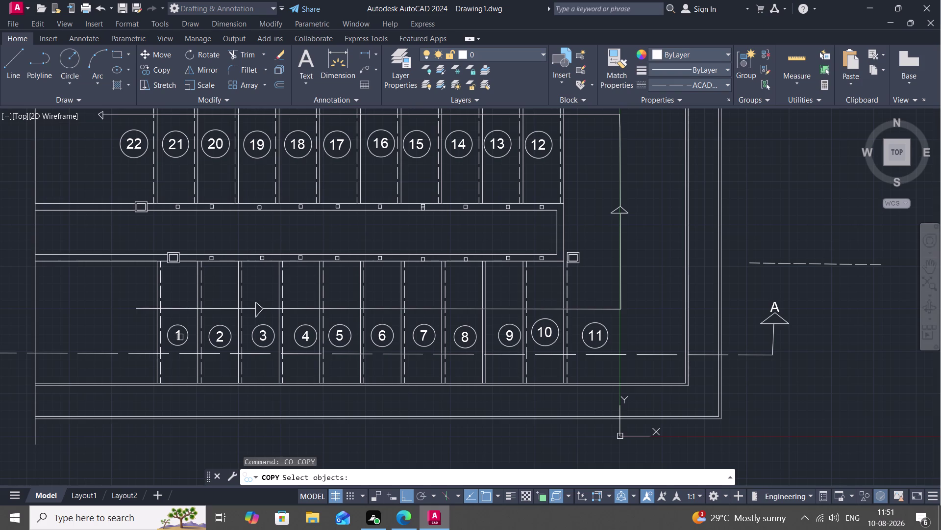
click(180, 337)
right_click(180, 337)
click(180, 337)
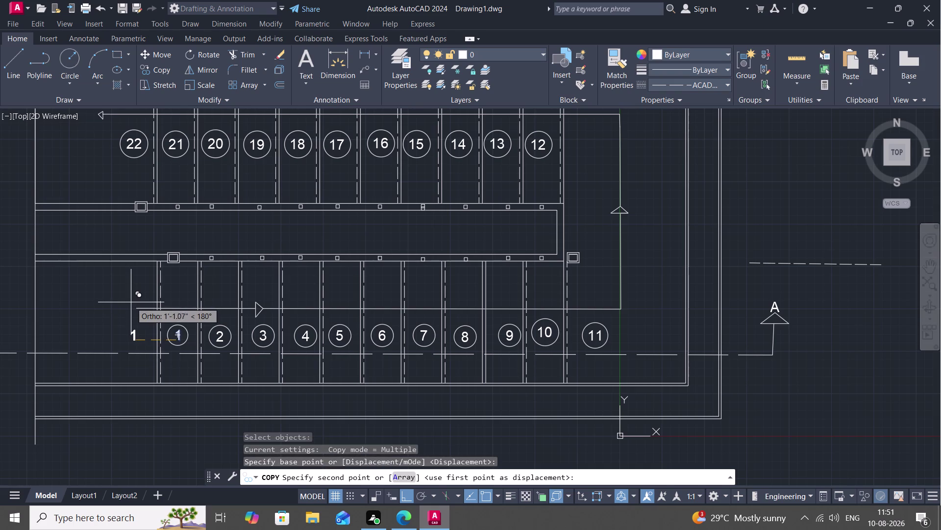
key(F8)
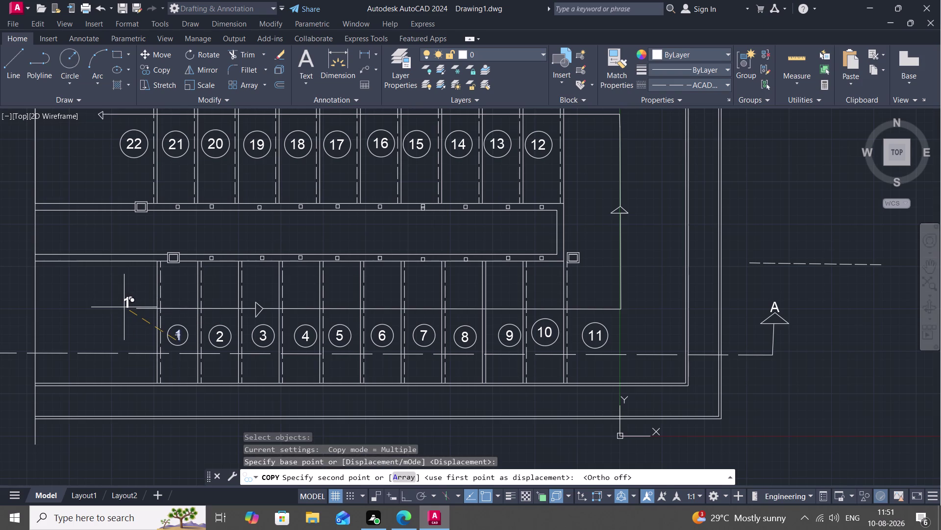
click(122, 310)
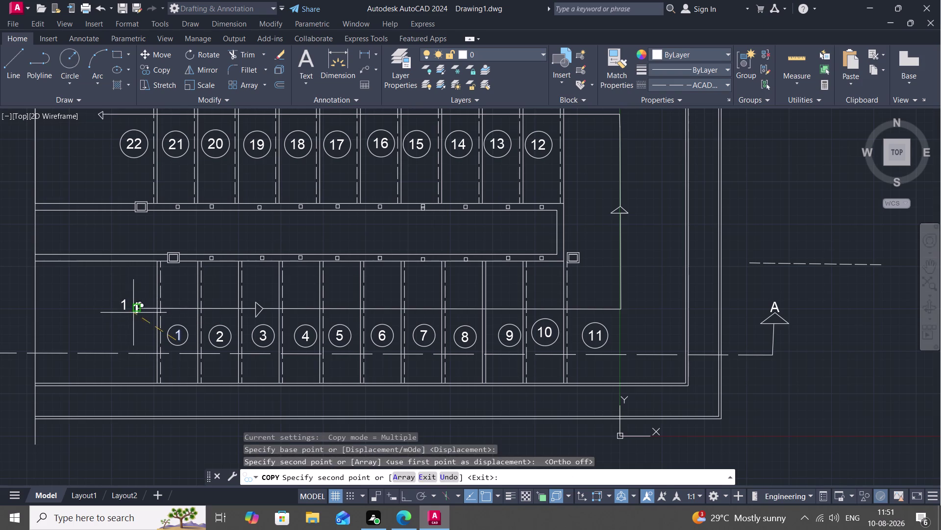
key(Escape)
double_click(125, 305)
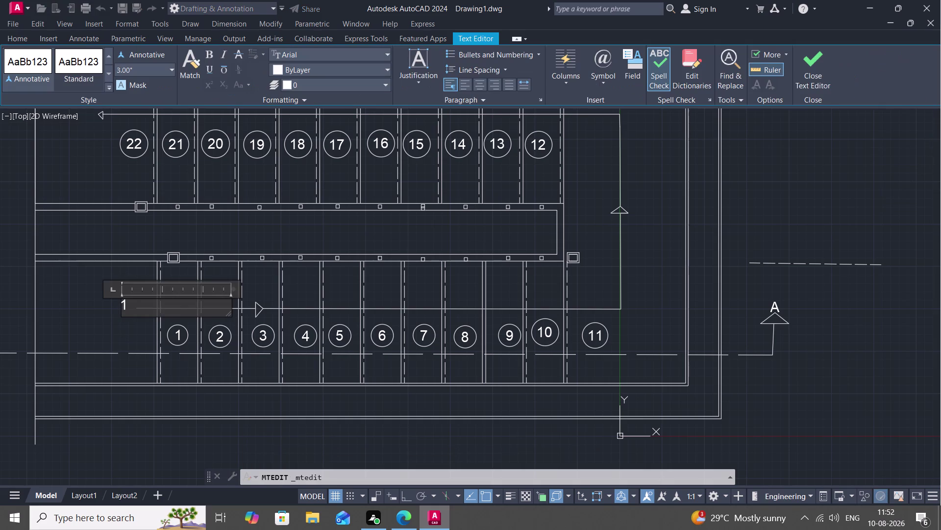
key(BackSpace)
text(UP)
click(91, 318)
Move the UP label to the start of the lower walking line.
key(m)
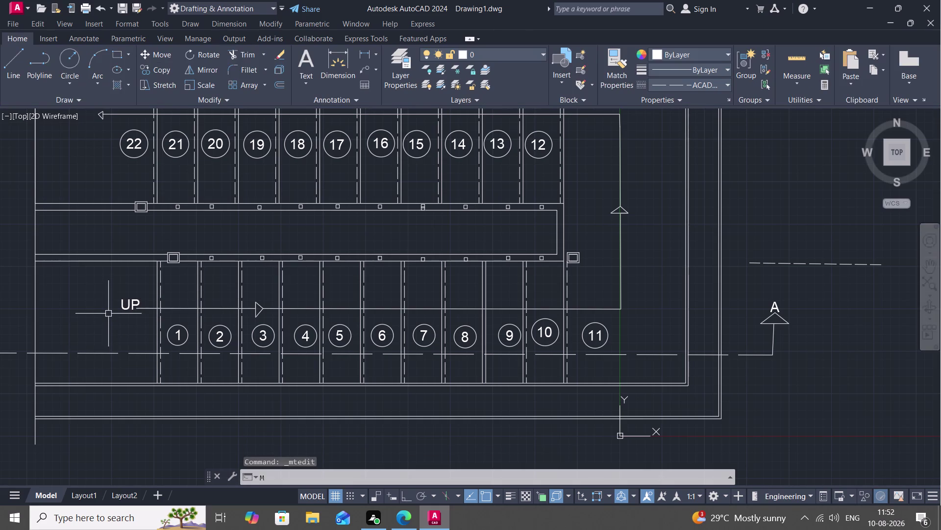
key(space)
click(130, 304)
right_click(129, 303)
drag(129, 303, 123, 309)
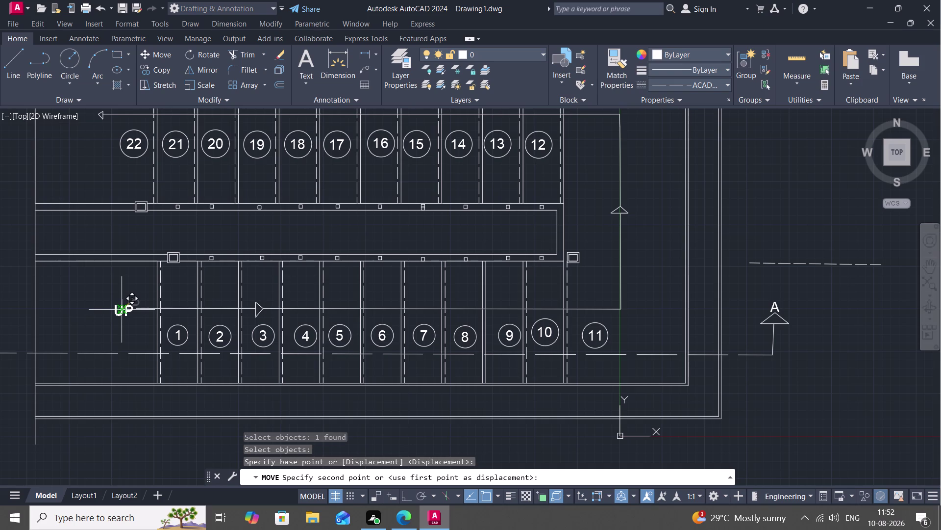
click(122, 308)
key(Escape)
scroll(down, 3)
middle_drag(297, 381, 291, 295)
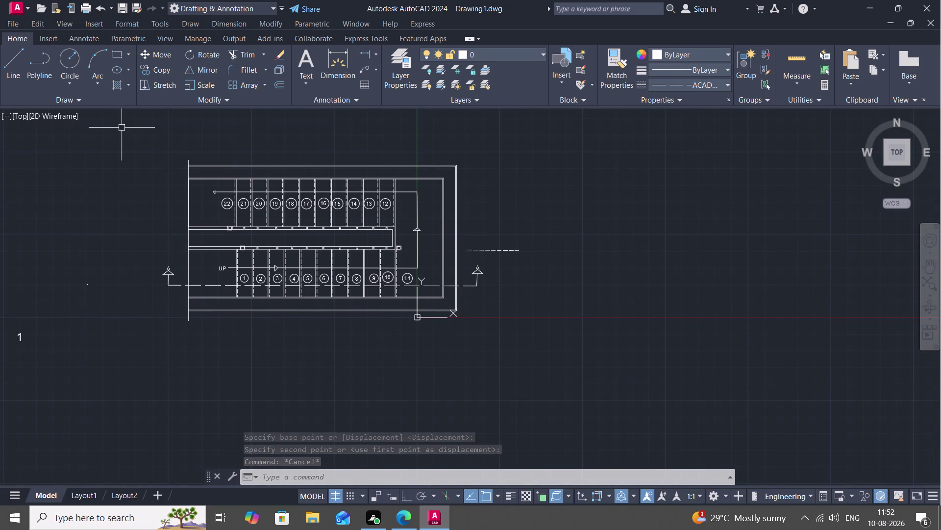
scroll(up, 3)
scroll(up, 3)
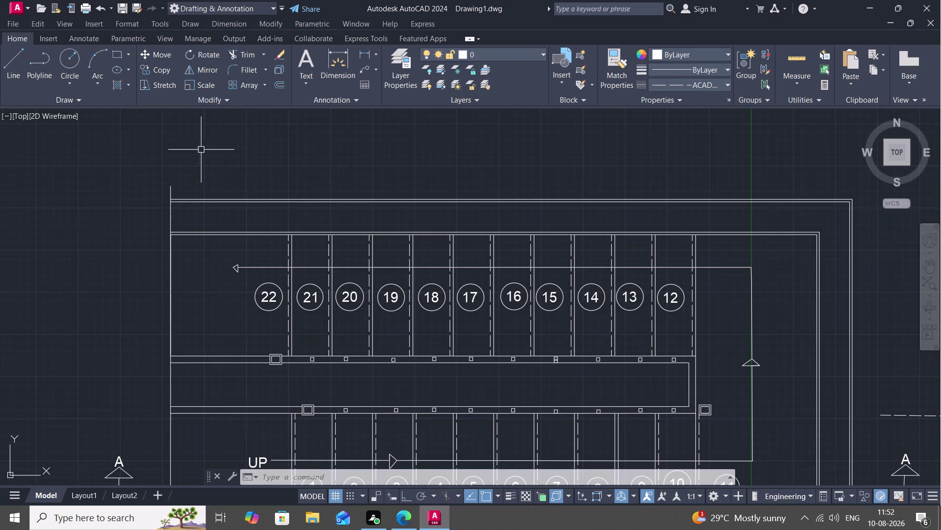
Start an ANSI31 hatch and select the top wall's outer and inner lines as boundaries.
text(H)
key(space)
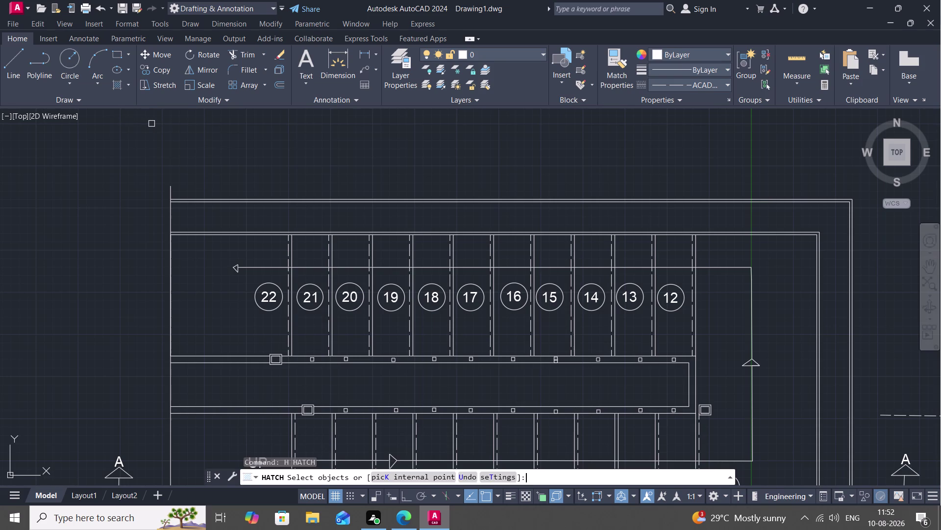
key(Escape)
text(H)
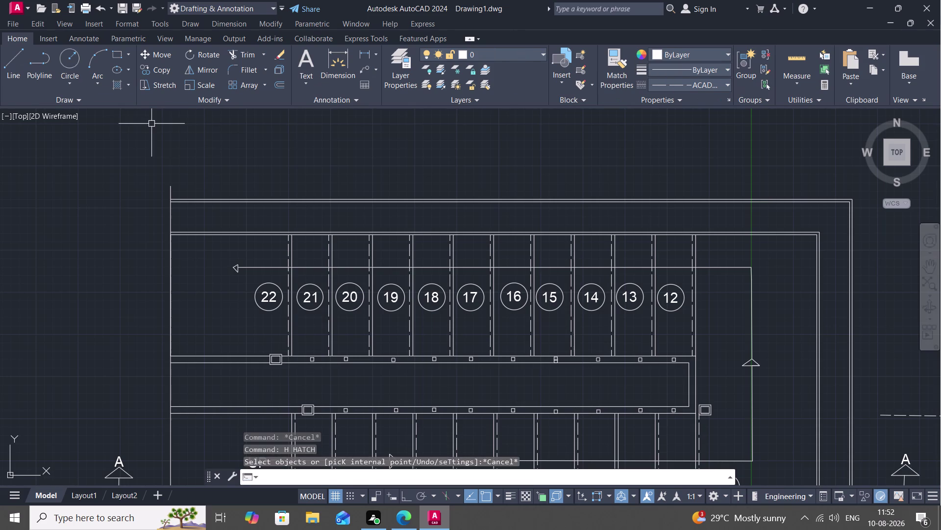
key(space)
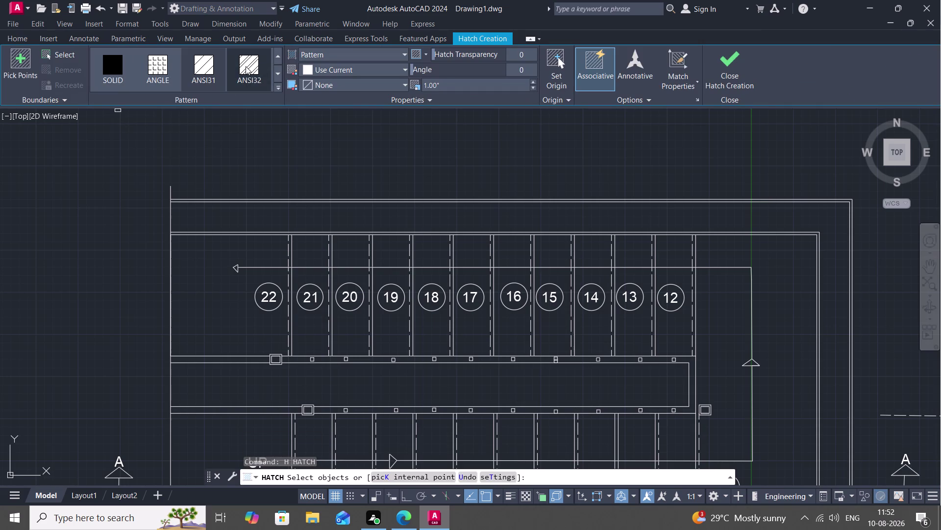
click(246, 66)
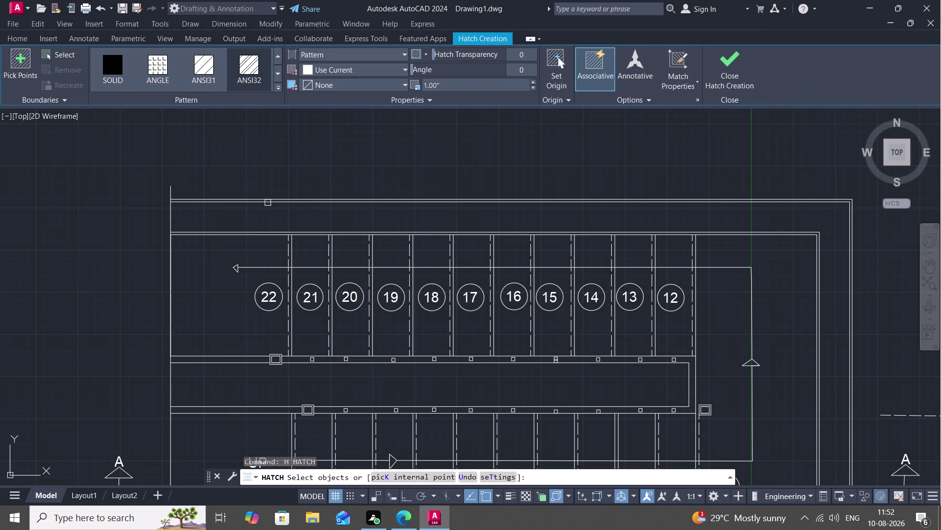
click(267, 203)
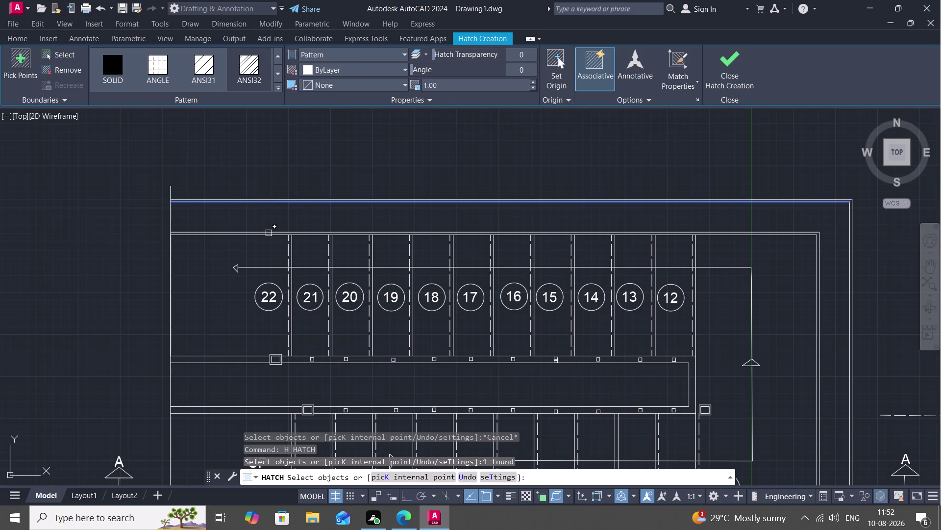
scroll(up, 3)
click(274, 231)
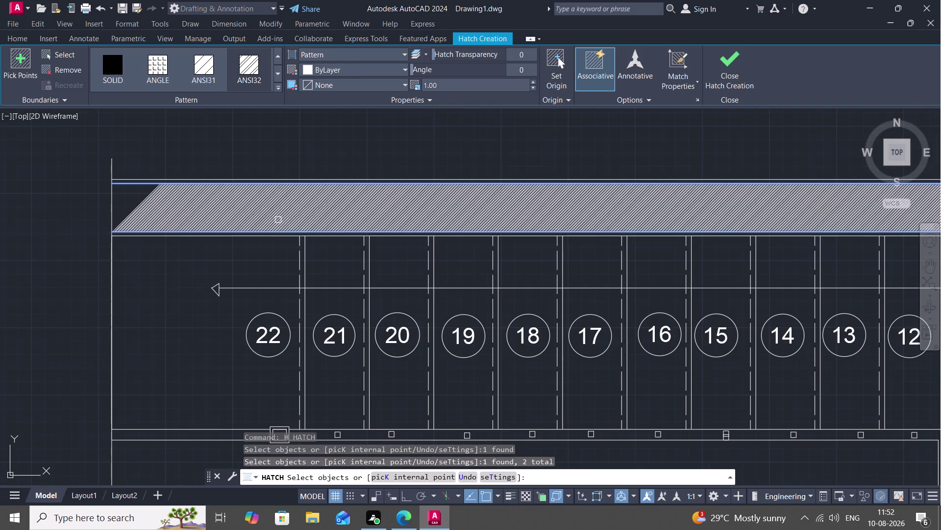
Set the top wall hatch scale to 15 and finish the hatch.
click(469, 85)
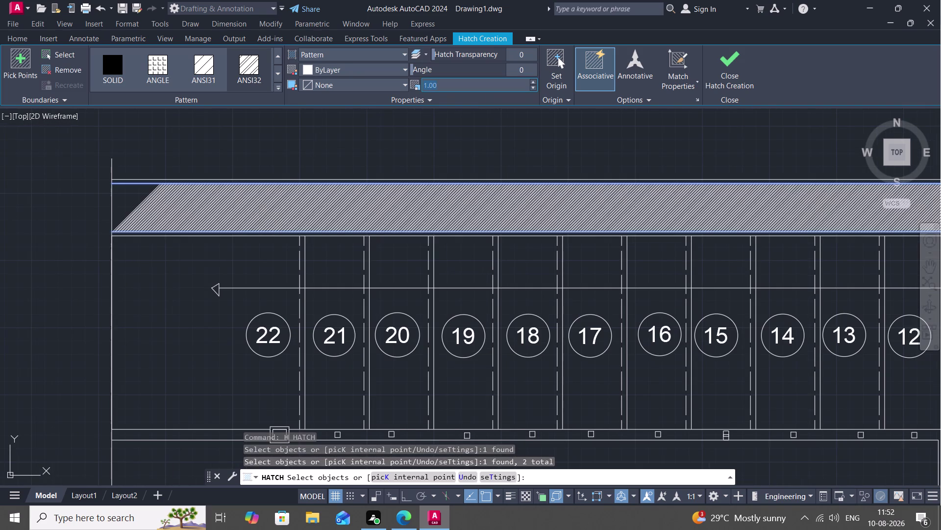
key(BackSpace)
text(15)
key(Return)
key(Escape)
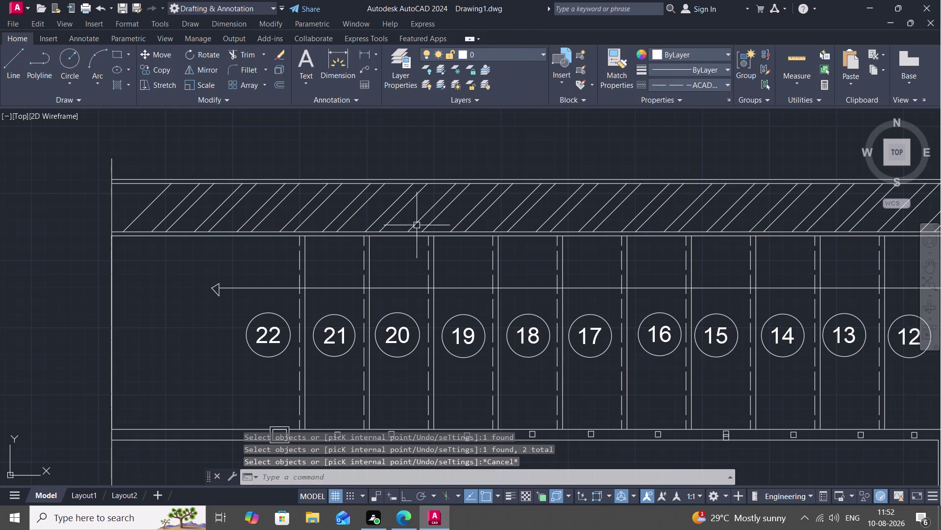
scroll(down, 3)
middle_drag(417, 225, 212, 226)
scroll(down, 3)
middle_drag(507, 304, 459, 255)
scroll(up, 3)
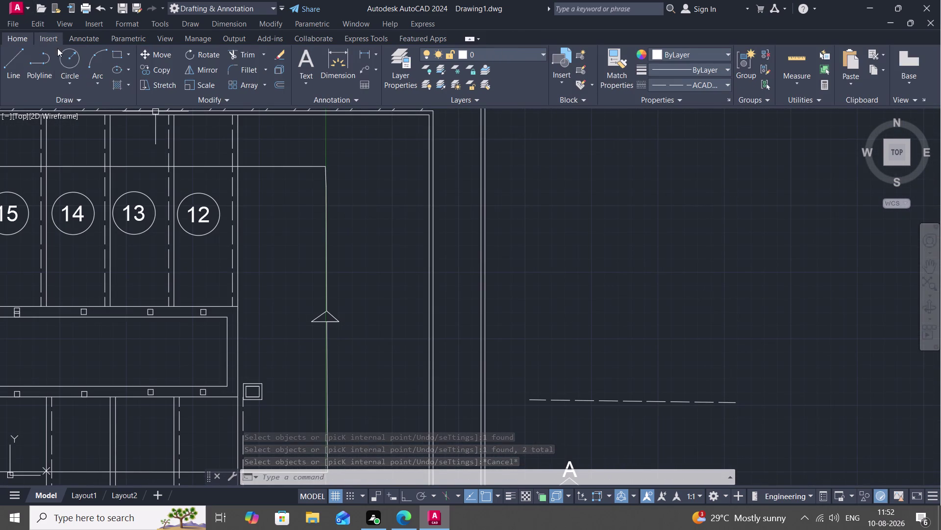
Begin a new hatch and select the right wall's inner and outer lines.
key(g)
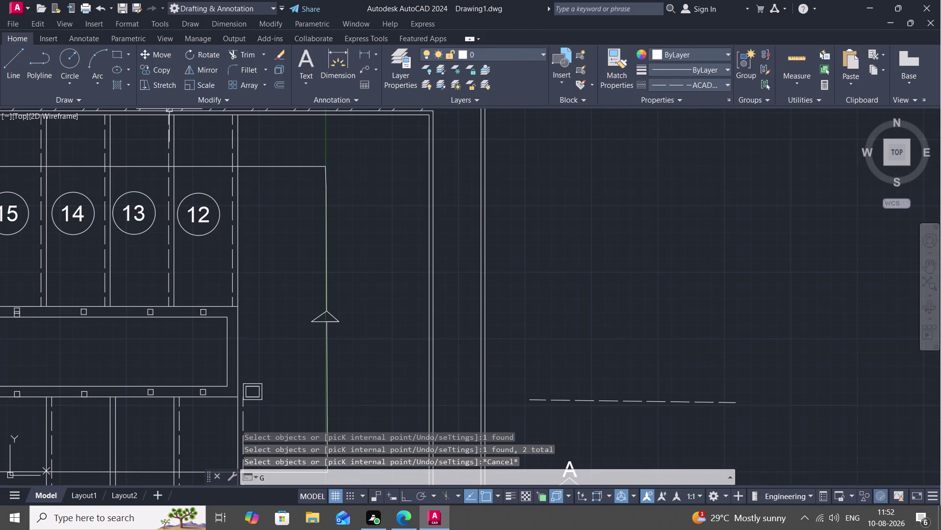
key(BackSpace)
text(H)
key(space)
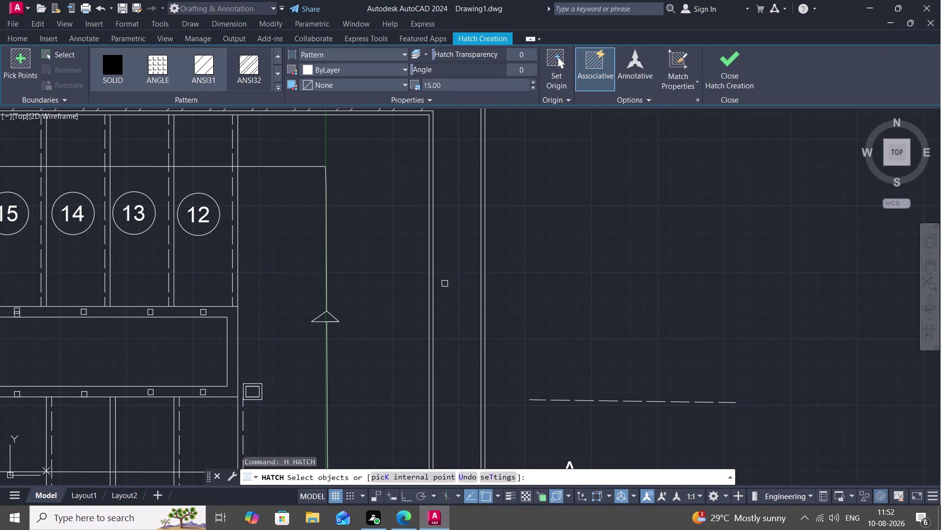
click(434, 279)
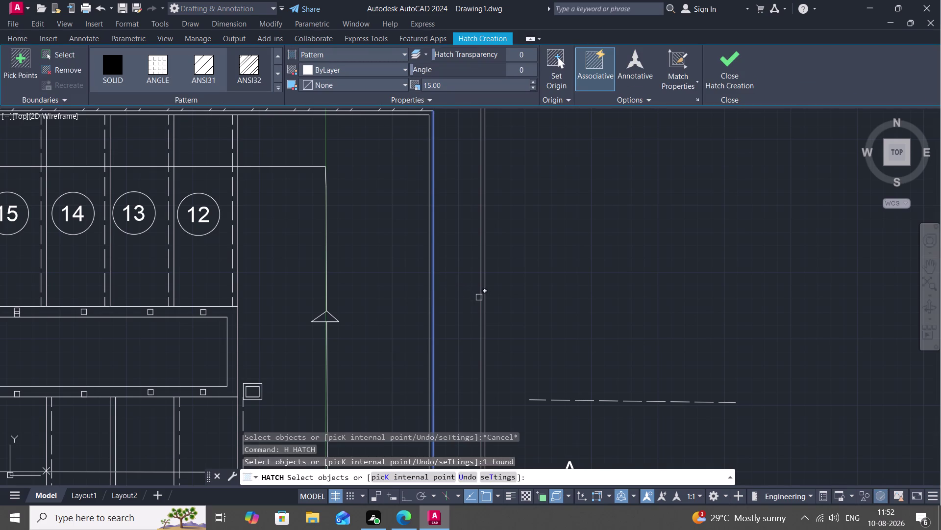
click(479, 297)
scroll(down, 3)
middle_drag(459, 328, 469, 174)
scroll(down, 3)
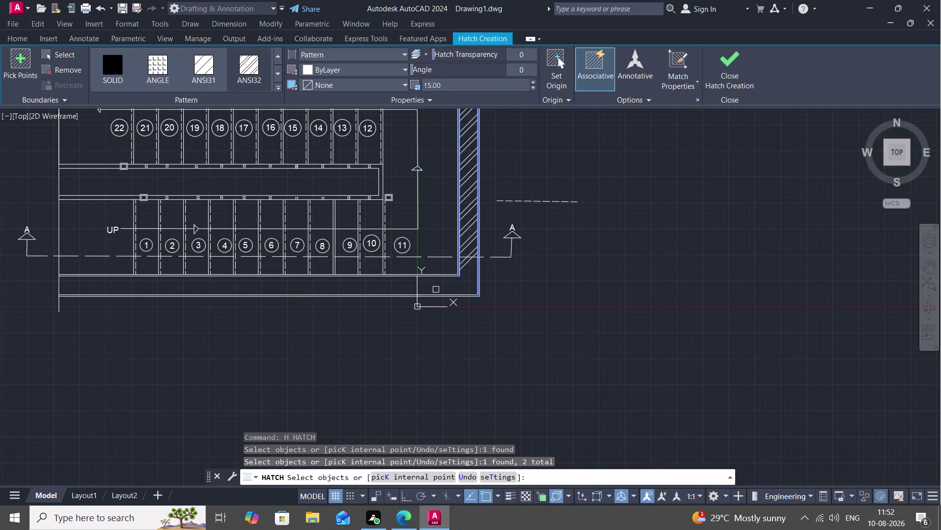
scroll(up, 3)
Add the bottom wall's inner and outer lines and finish the hatch.
click(448, 261)
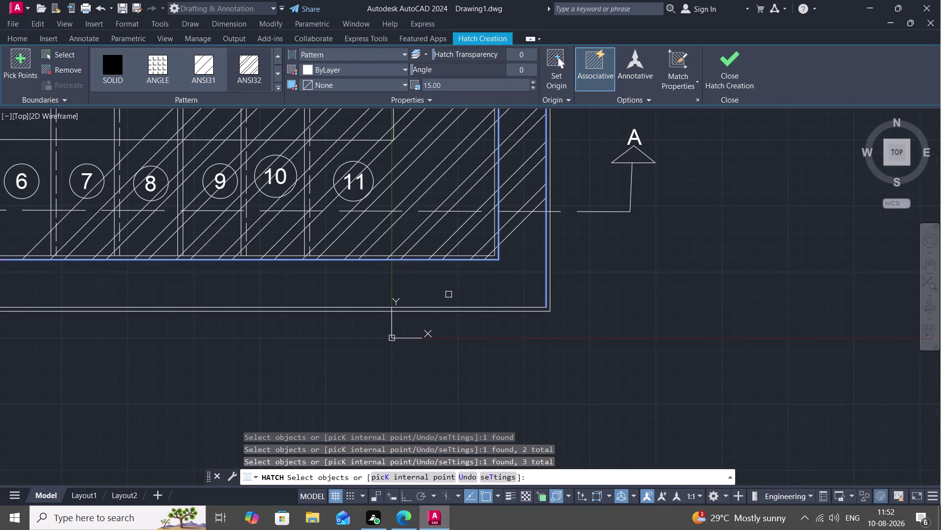
click(461, 305)
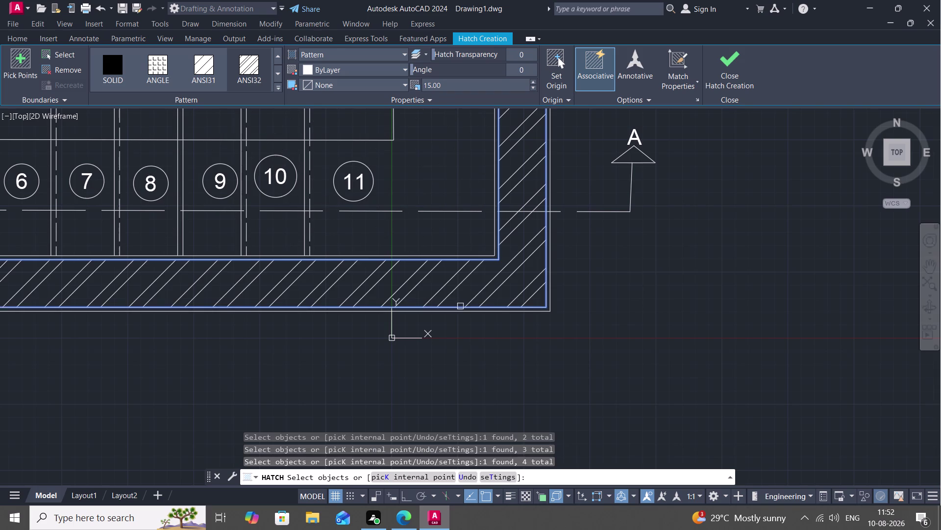
key(Escape)
scroll(down, 3)
middle_drag(401, 292, 471, 290)
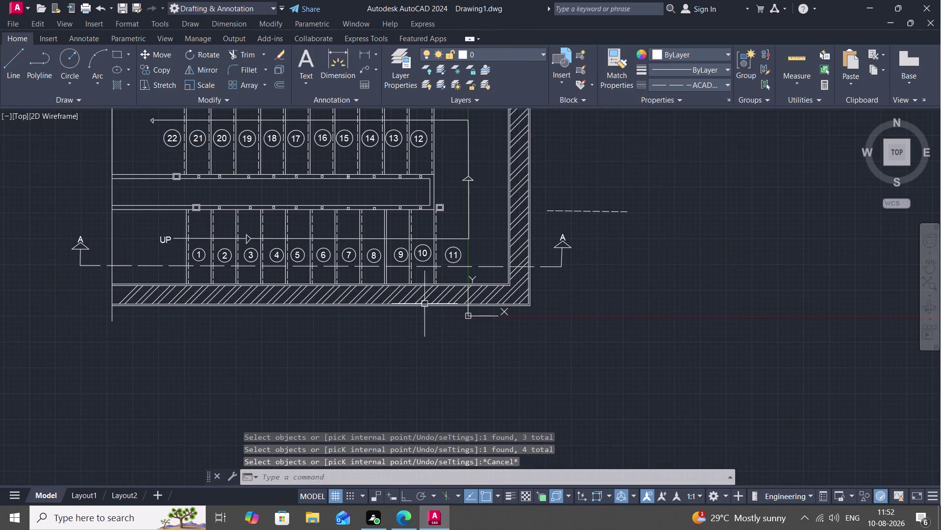
scroll(up, 3)
middle_drag(319, 286, 371, 204)
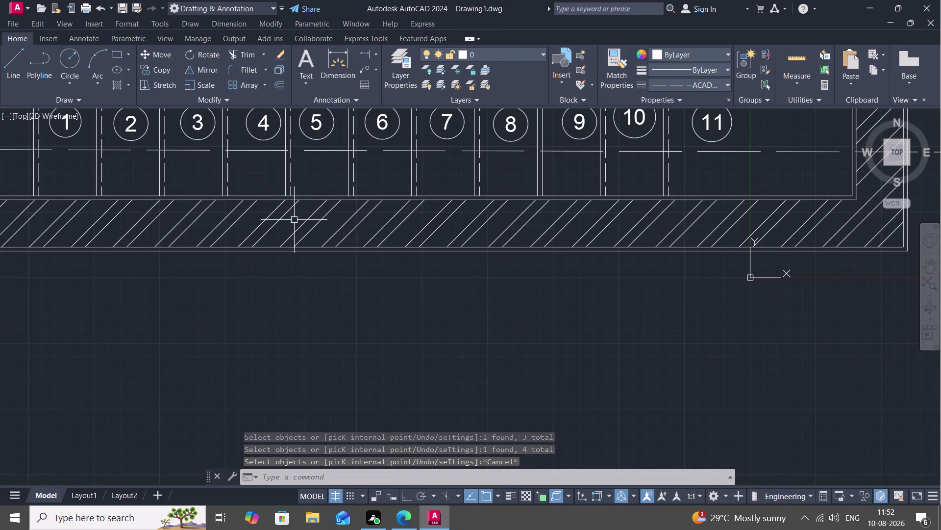
middle_drag(187, 218, 200, 223)
scroll(down, 3)
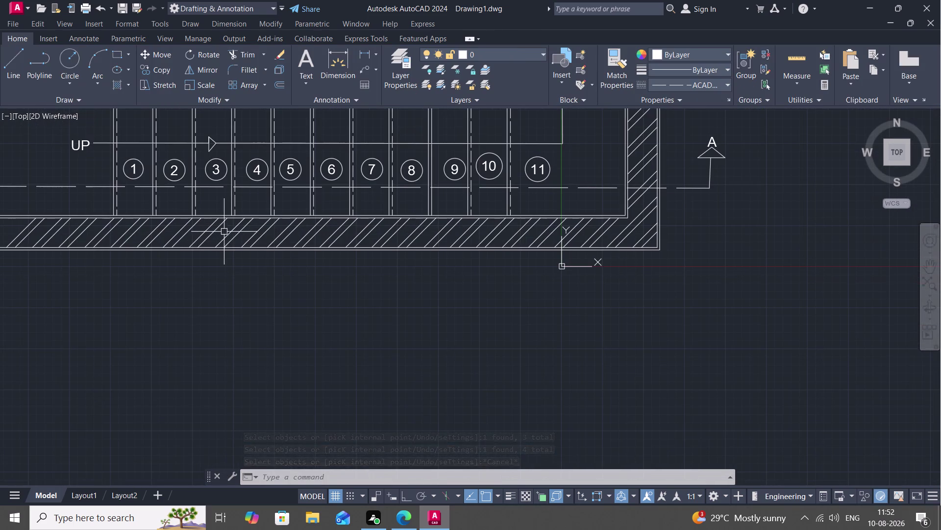
middle_drag(222, 230, 312, 237)
text(H)
key(space)
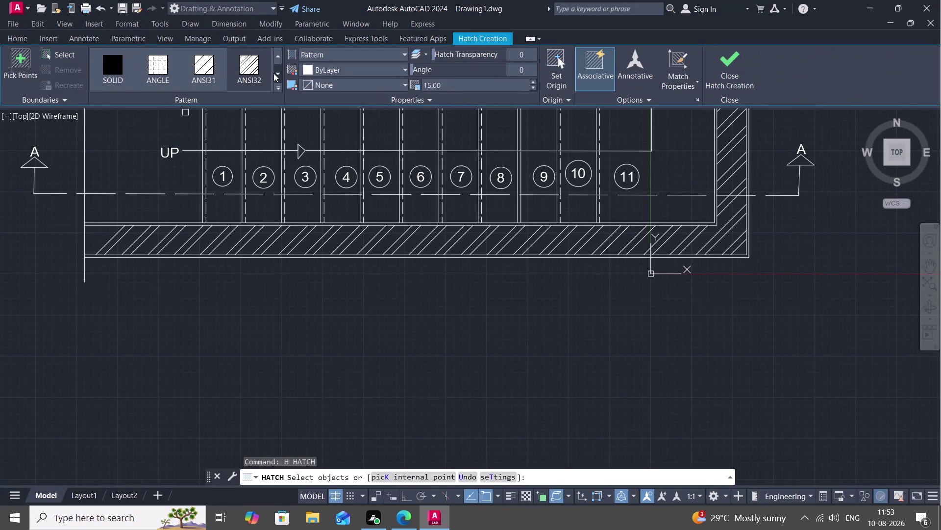
click(278, 86)
click(278, 86)
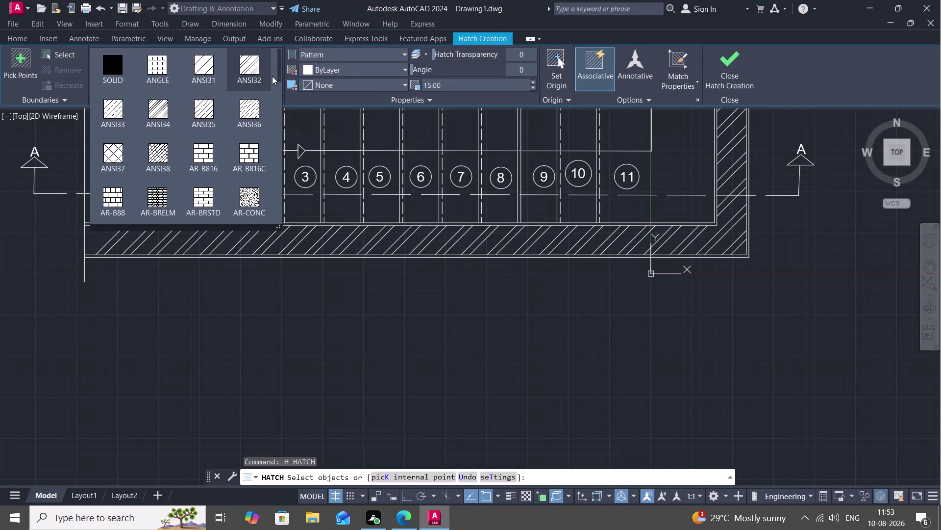
click(250, 189)
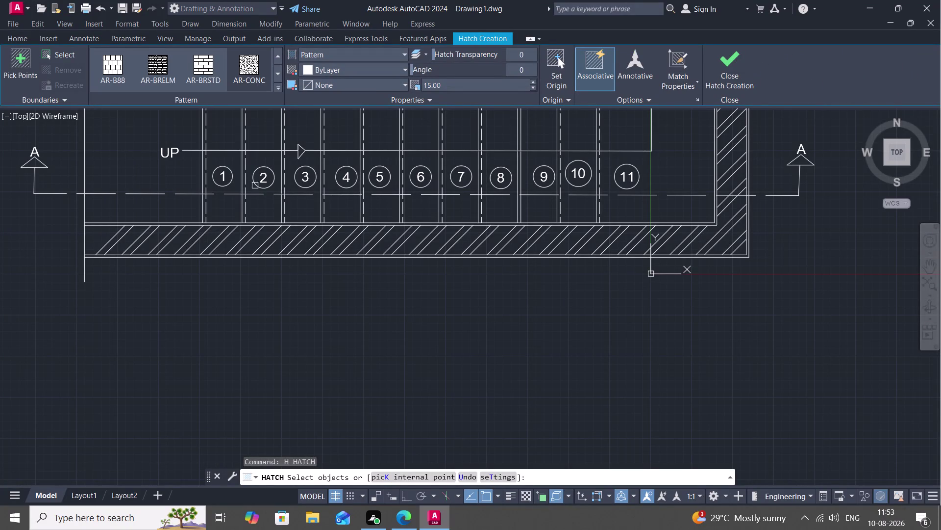
scroll(up, 3)
click(222, 222)
click(217, 227)
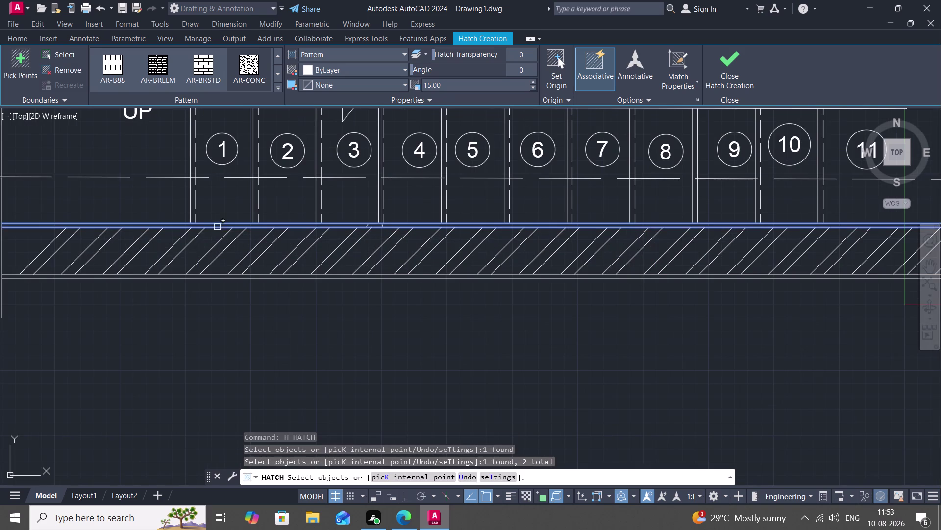
click(447, 85)
key(BackSpace)
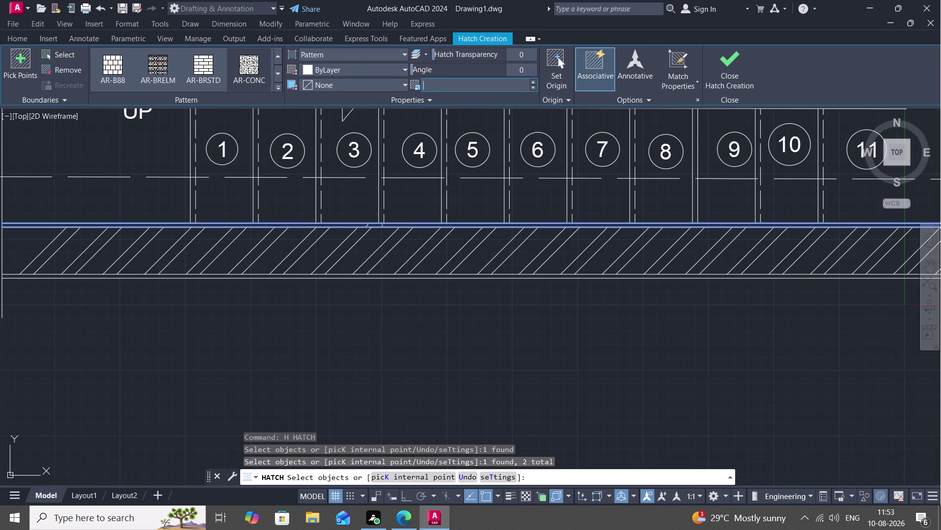
key(1)
key(Return)
key(Escape)
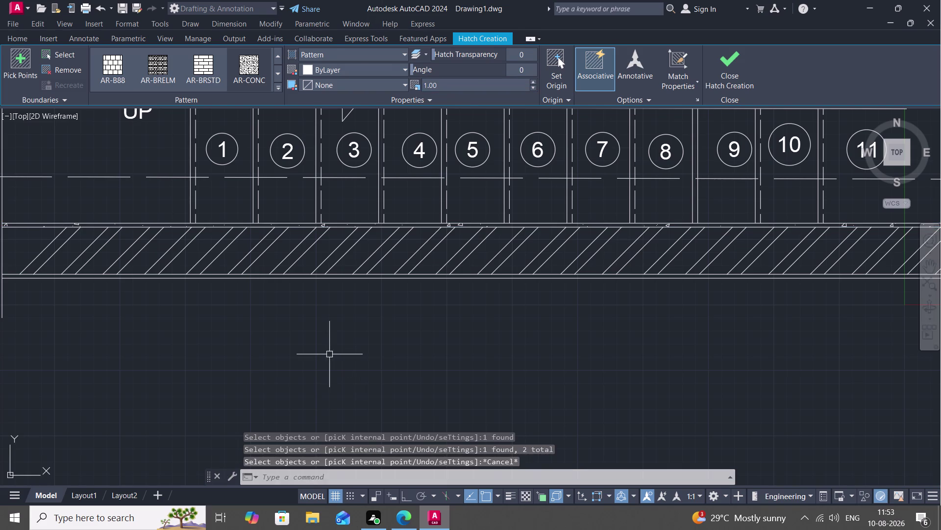
scroll(up, 3)
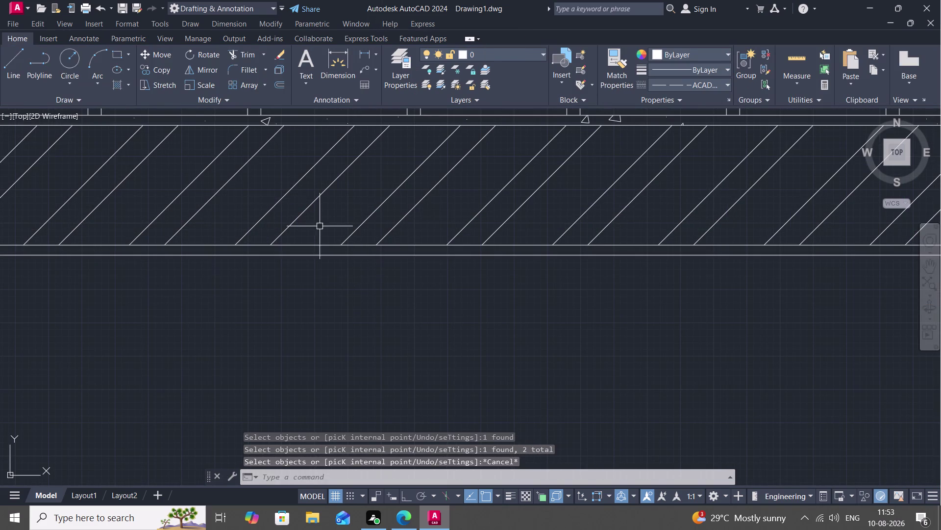
key(space)
Abandon a hatch attempt on the bottom wall and zoom out to fit the stair plan.
click(309, 245)
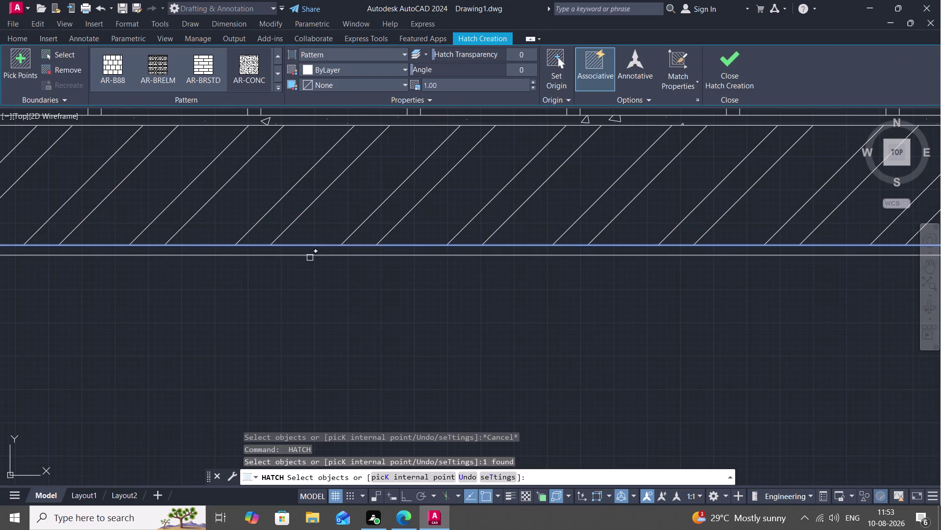
click(311, 257)
key(Escape)
scroll(down, 3)
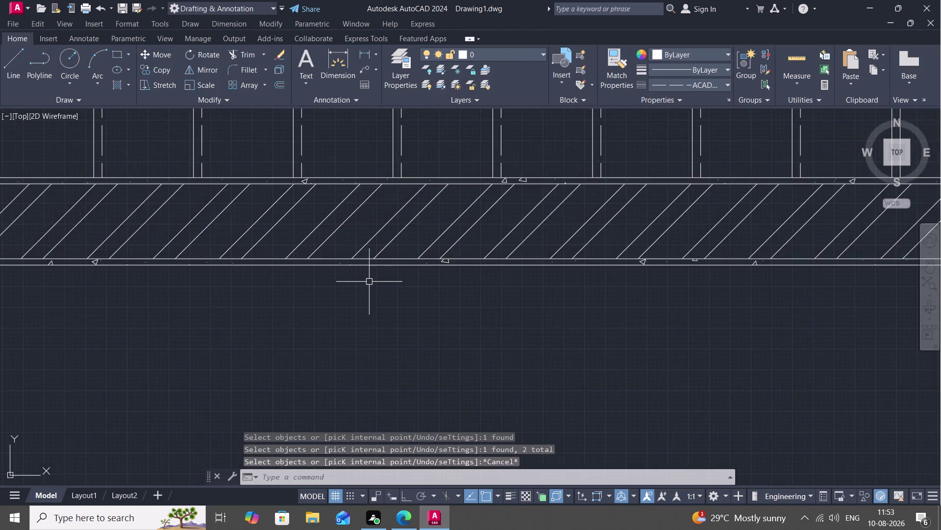
middle_drag(660, 298, 406, 390)
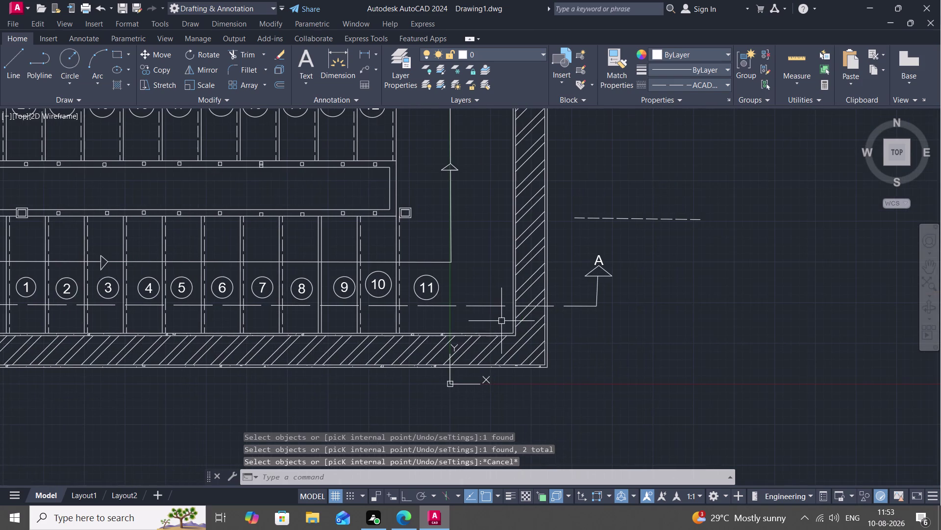
scroll(up, 3)
middle_drag(517, 306, 497, 383)
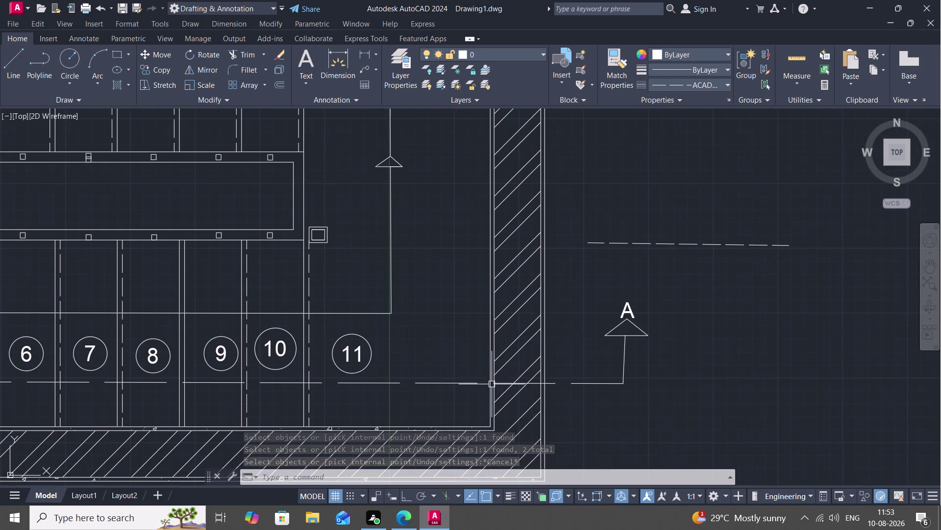
scroll(down, 3)
middle_click(492, 336)
scroll(down, 3)
Make two more hatch attempts on the right wall lines, then cancel.
key(space)
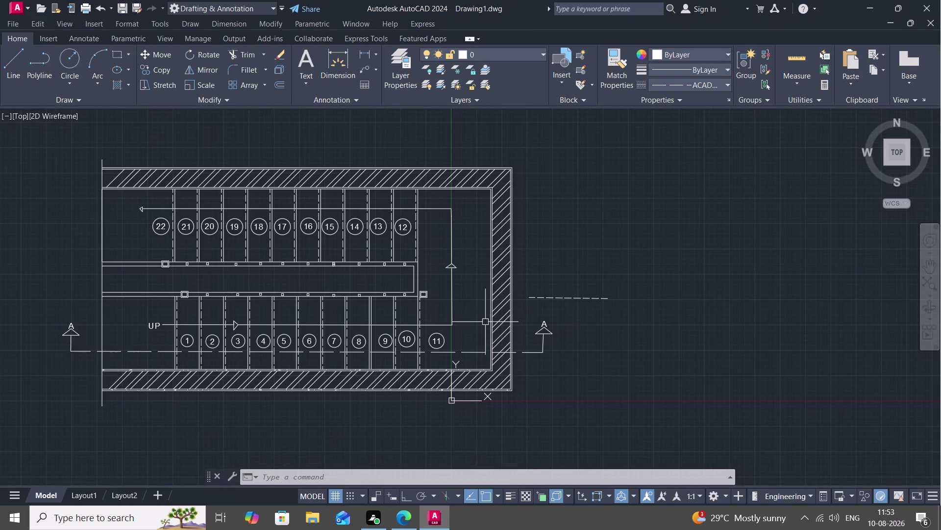
scroll(up, 3)
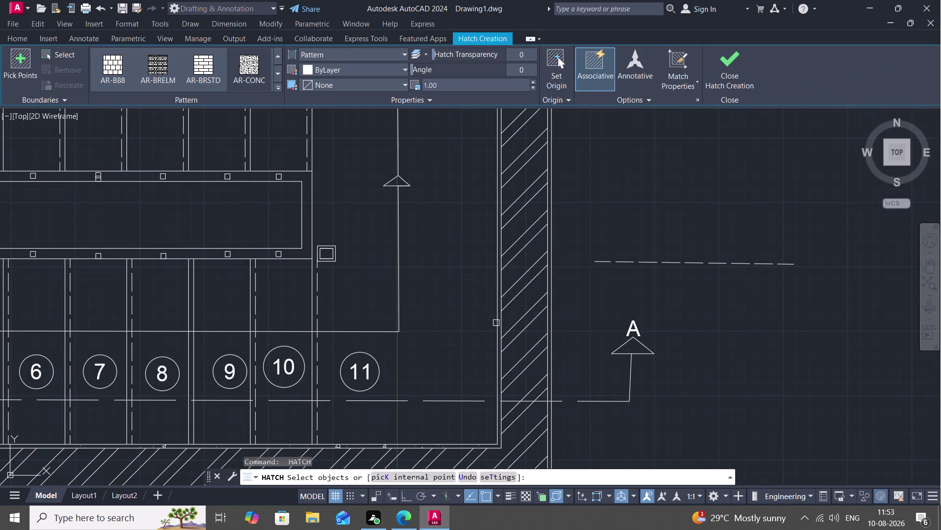
click(497, 323)
click(502, 324)
key(space)
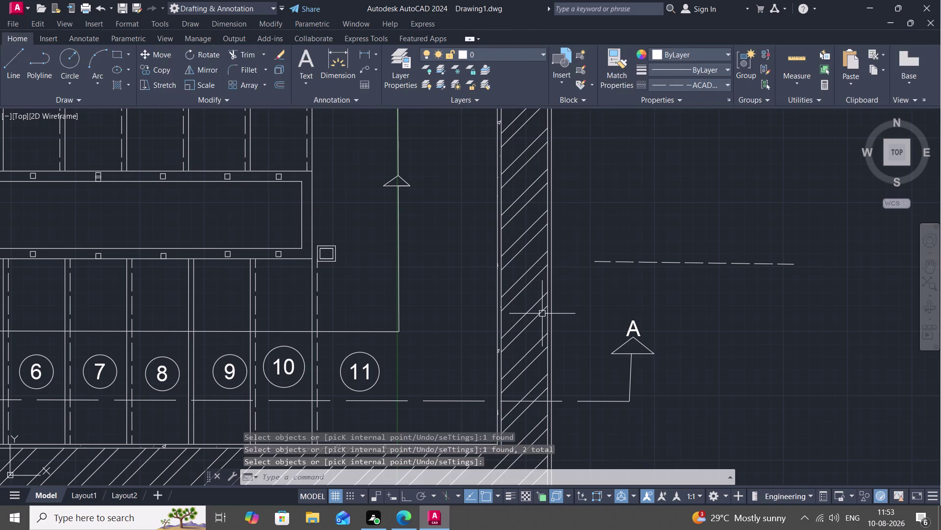
key(space)
click(546, 317)
click(553, 324)
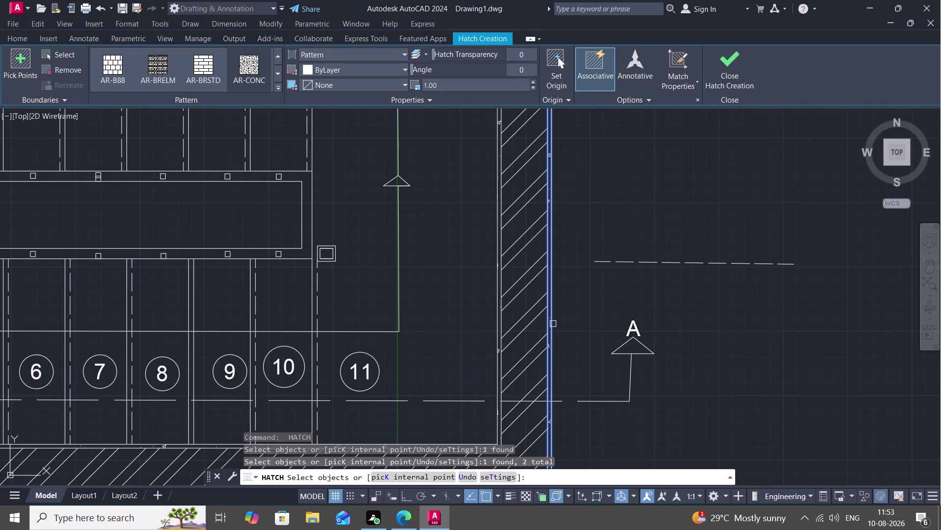
key(Escape)
scroll(down, 3)
middle_drag(431, 281, 485, 469)
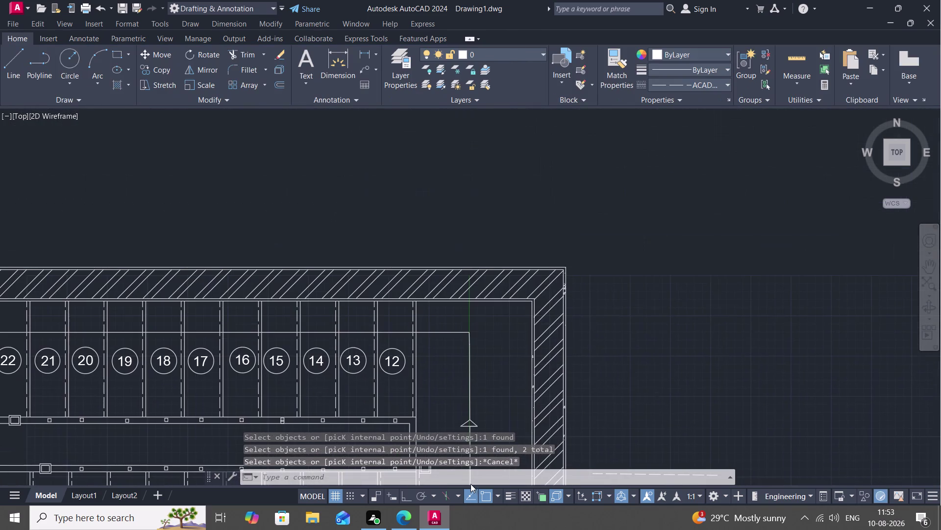
scroll(up, 3)
middle_drag(508, 318, 553, 372)
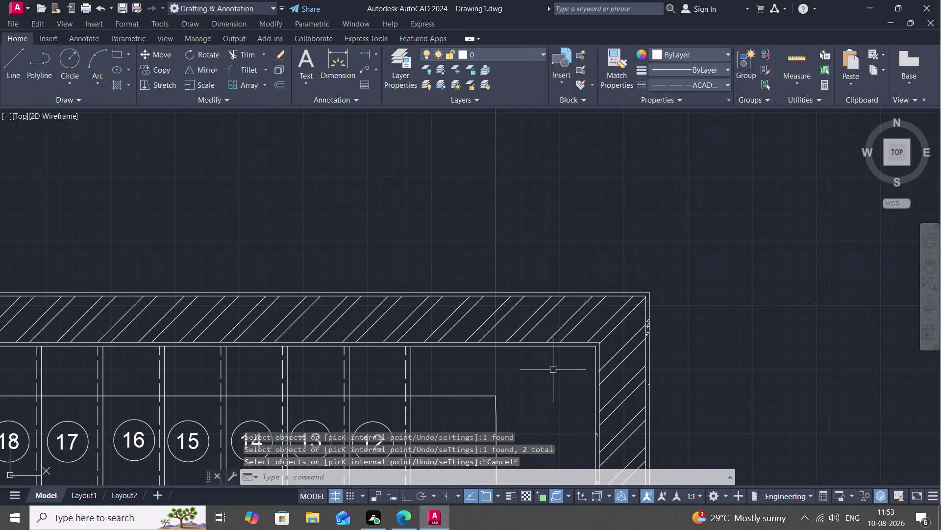
Cancel two hatch attempts at the top right corner, recentre the plan, and select the stray dashed line.
key(space)
click(536, 342)
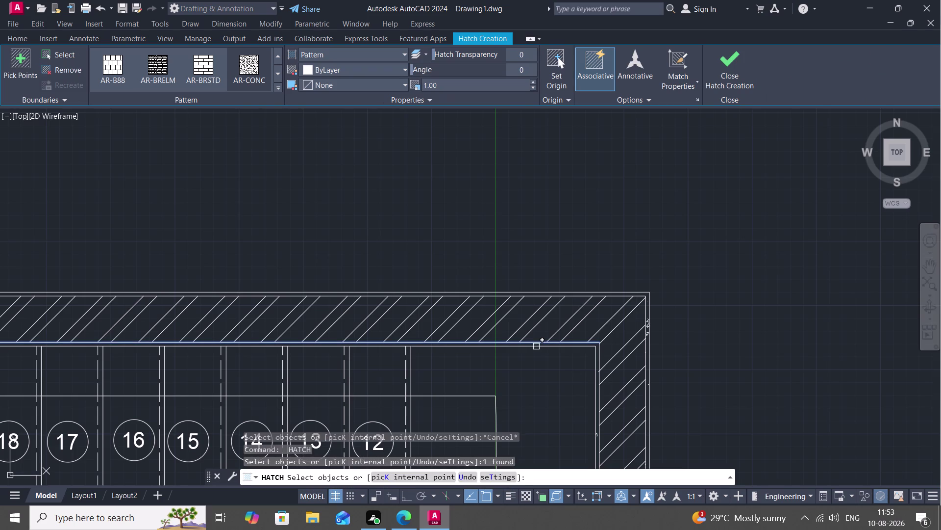
click(537, 348)
key(Escape)
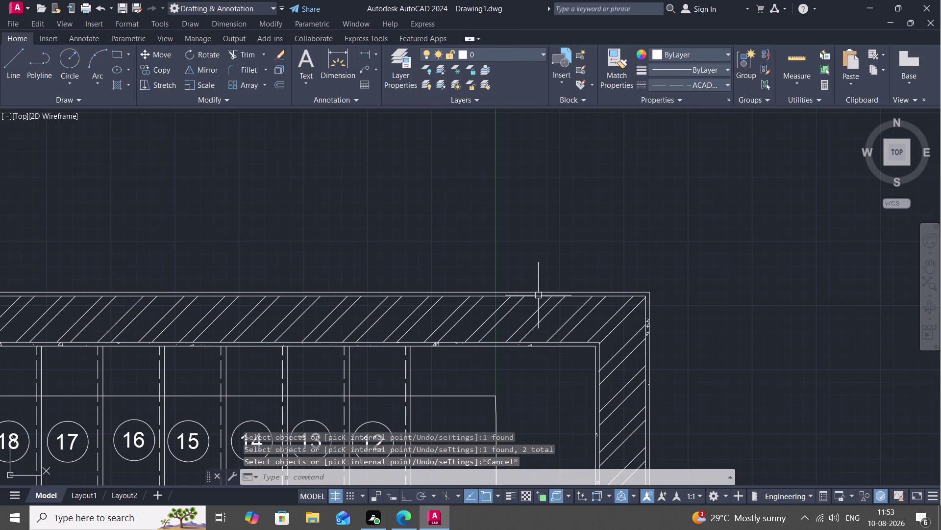
key(space)
click(532, 290)
click(533, 297)
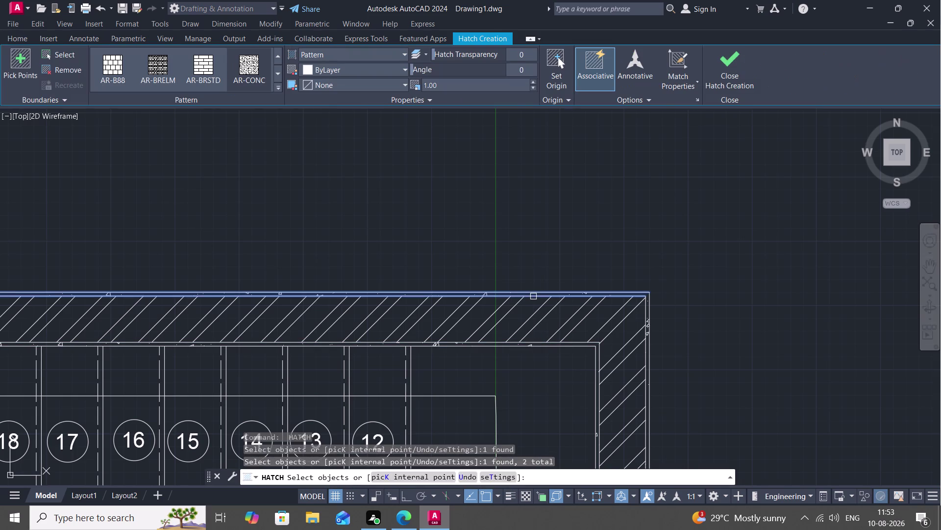
key(Escape)
scroll(down, 3)
middle_drag(497, 377, 565, 255)
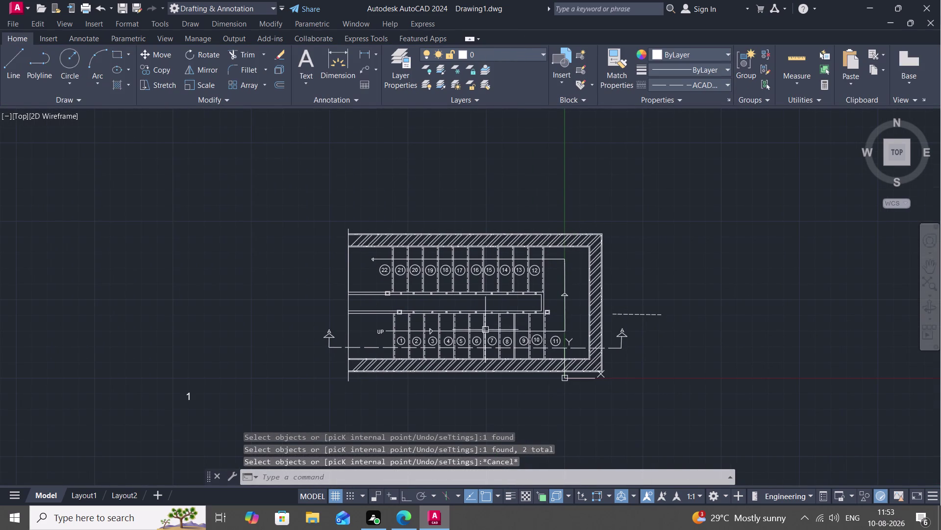
middle_drag(484, 331, 465, 321)
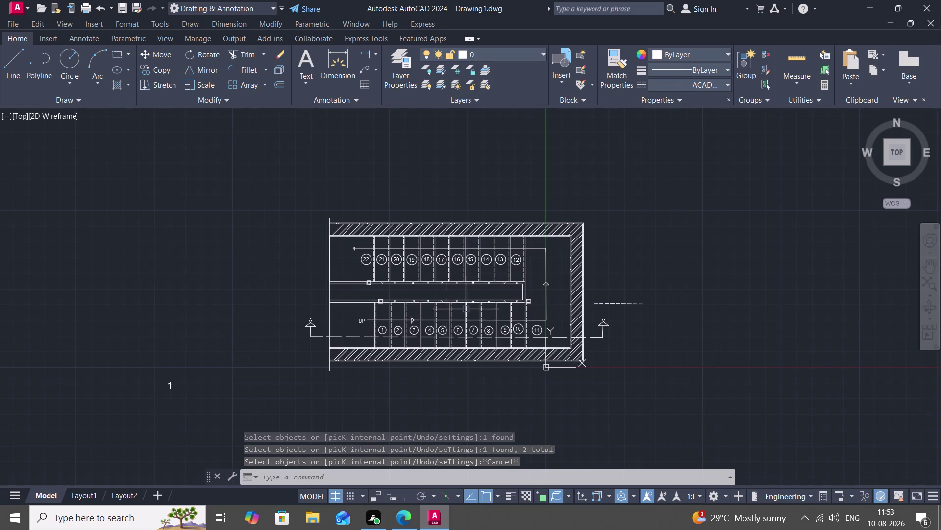
click(612, 304)
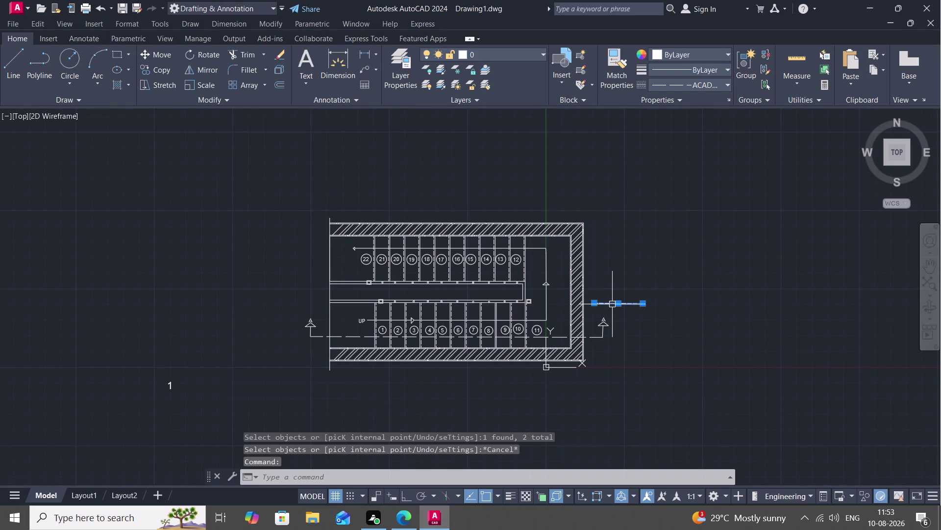
Delete the stray dashed line and place a leader on the right wall's outer face.
key(Delete)
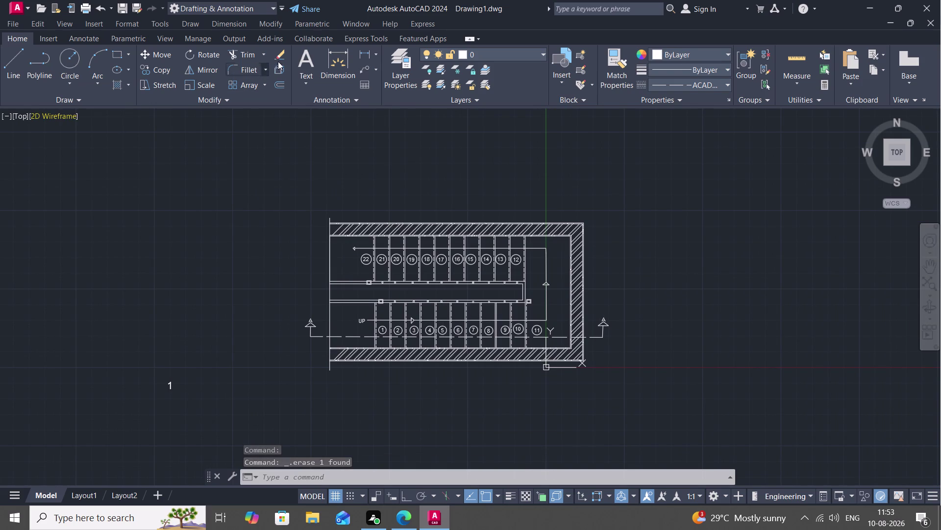
click(362, 67)
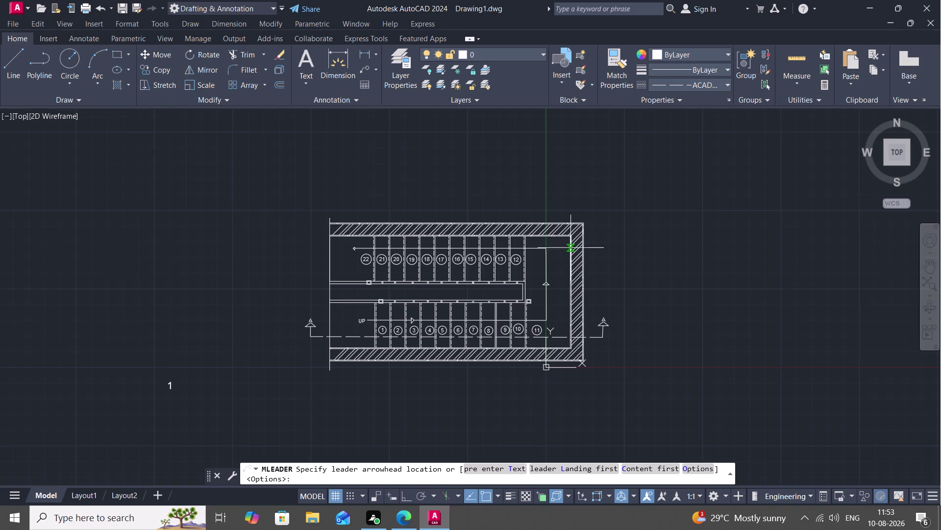
scroll(up, 3)
scroll(up, 3)
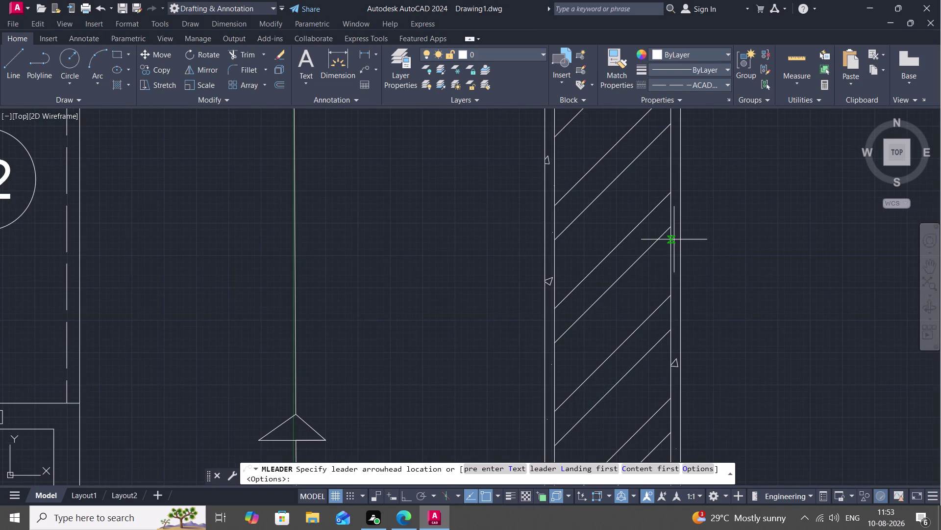
click(675, 237)
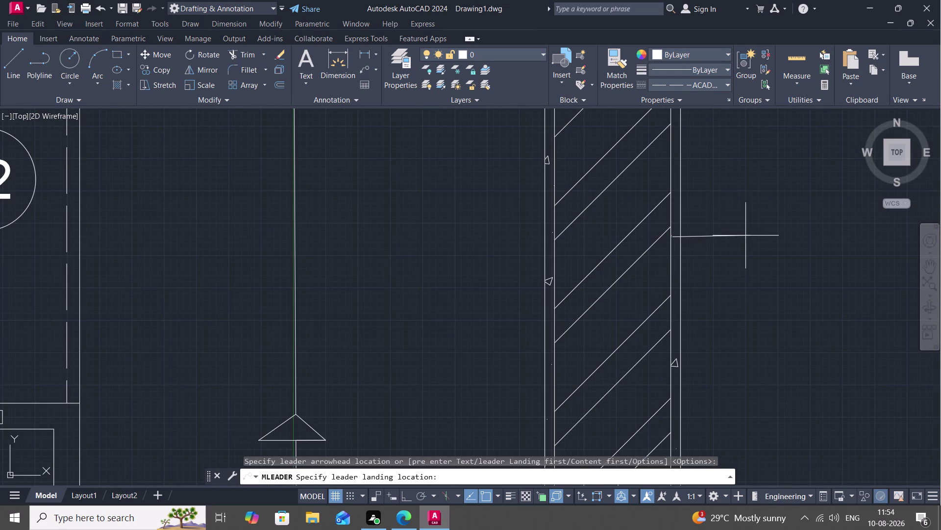
click(747, 236)
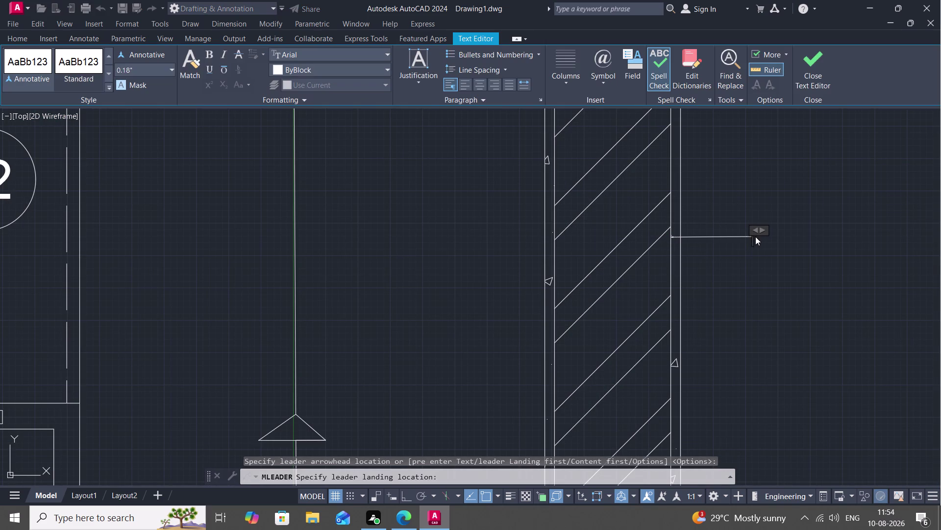
Enter the leader note 'CEMENT PLASTER-.75"' and confirm it.
text(CEME)
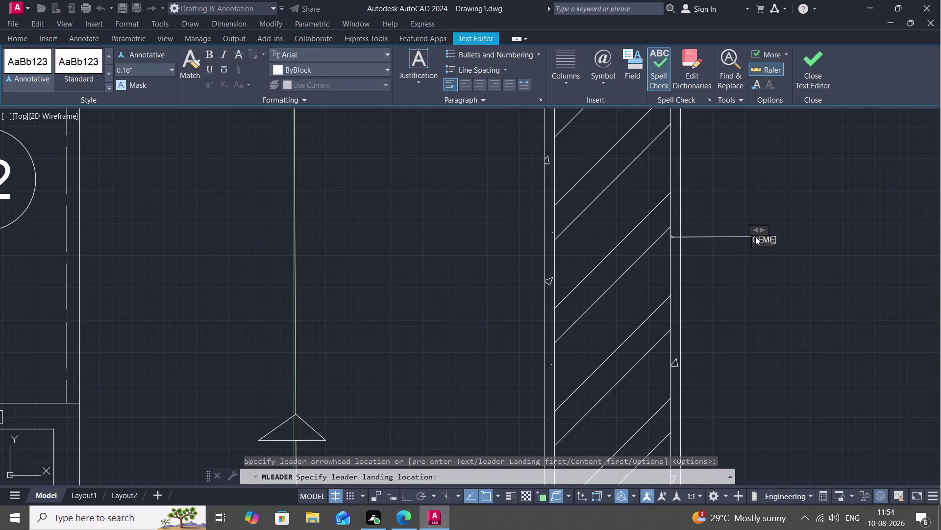
text(NT)
key(space)
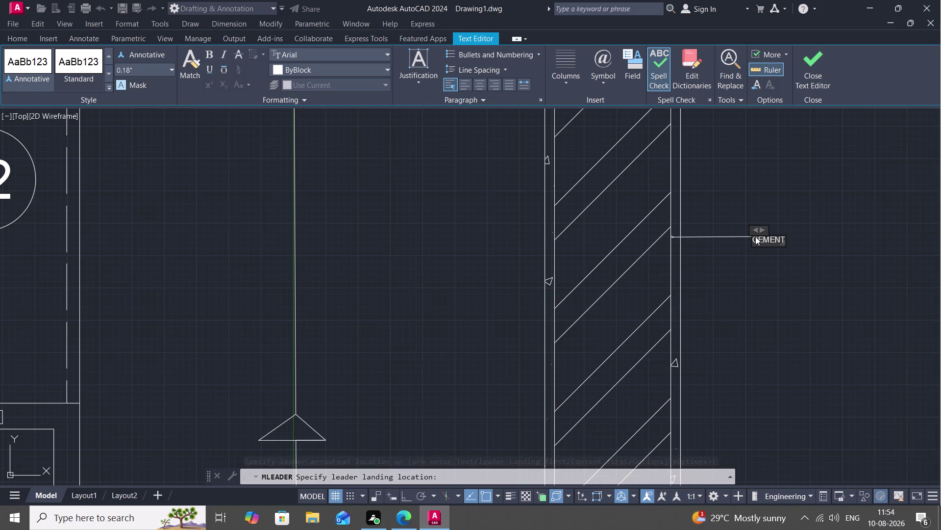
text(PLAST)
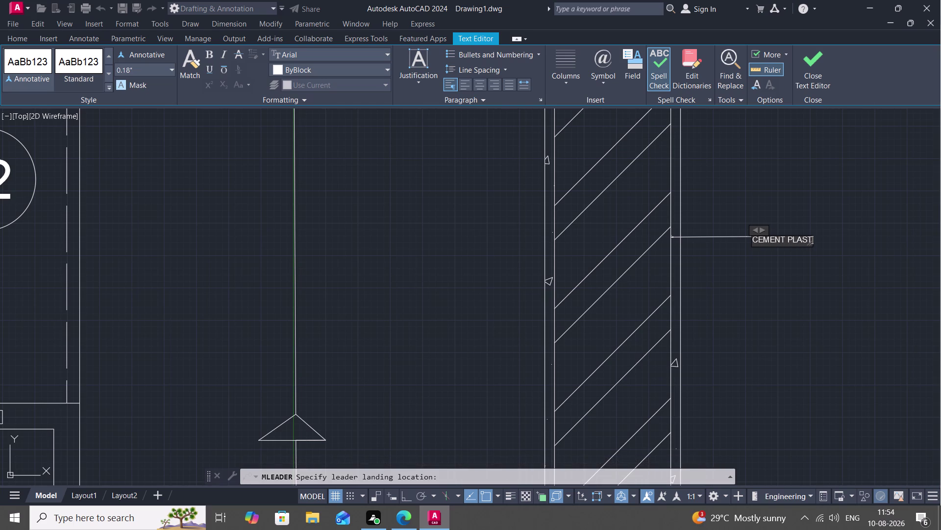
text(ER)
text(-.)
text(75")
click(734, 264)
key(space)
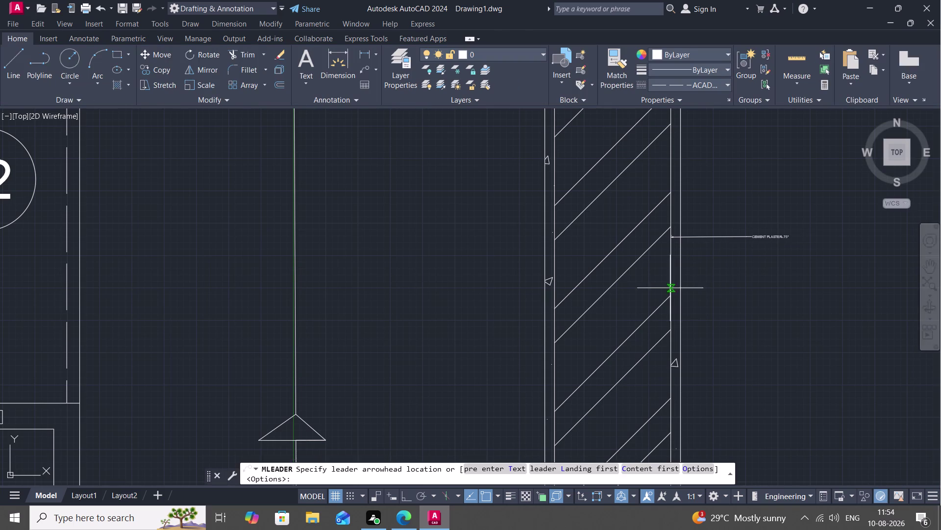
Cancel an unwanted second leader on the right wall.
click(647, 291)
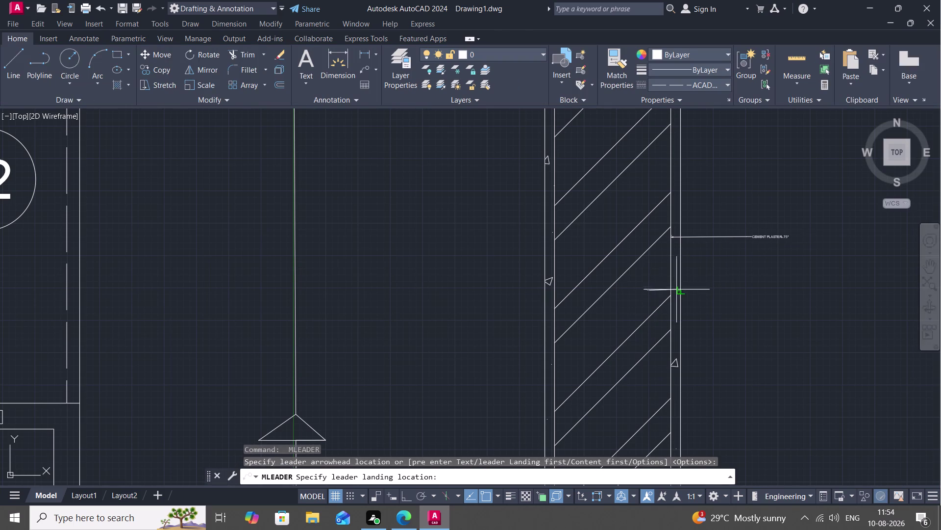
key(Escape)
key(space)
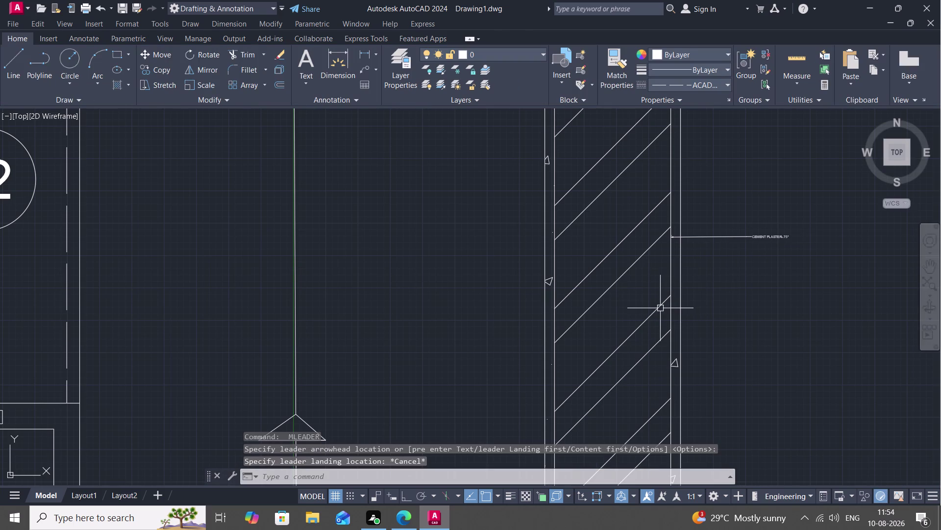
click(658, 308)
key(Escape)
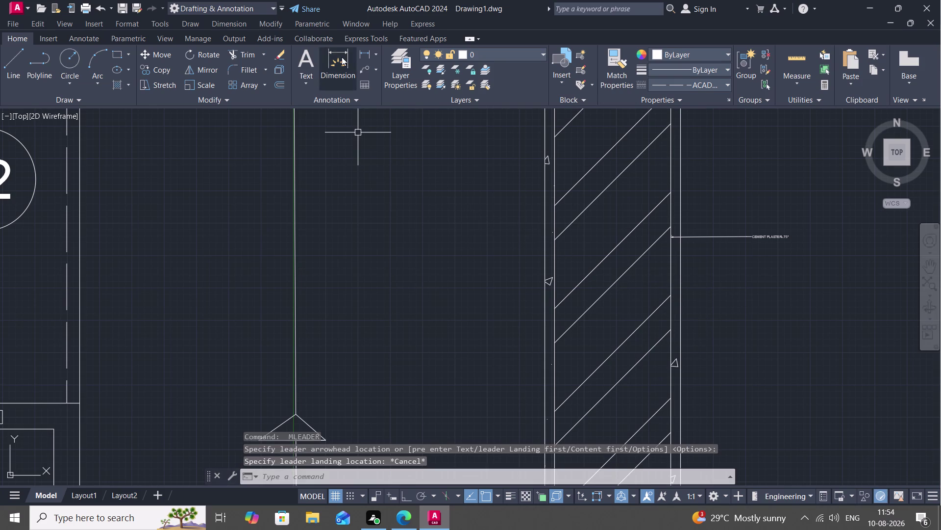
click(367, 69)
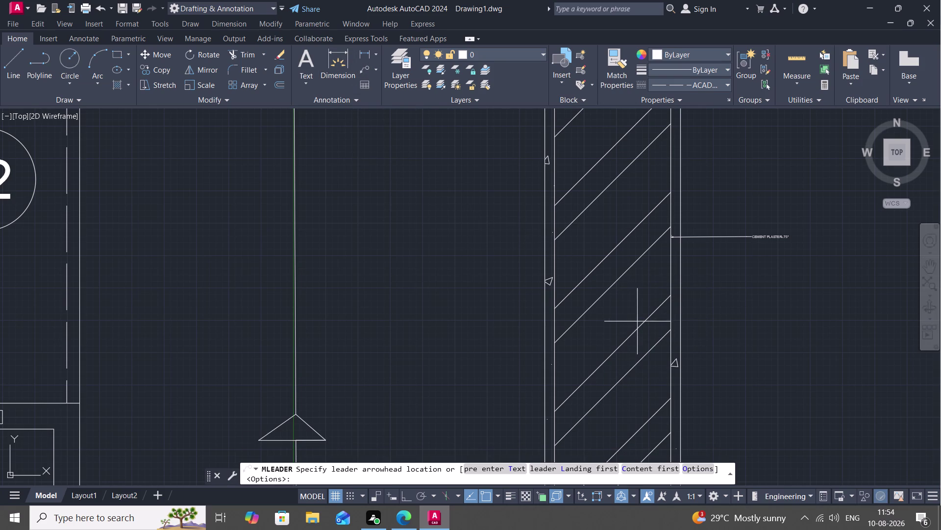
Add a leader from inside the hatched right wall reading 'BRICK WALL-9"'.
click(648, 319)
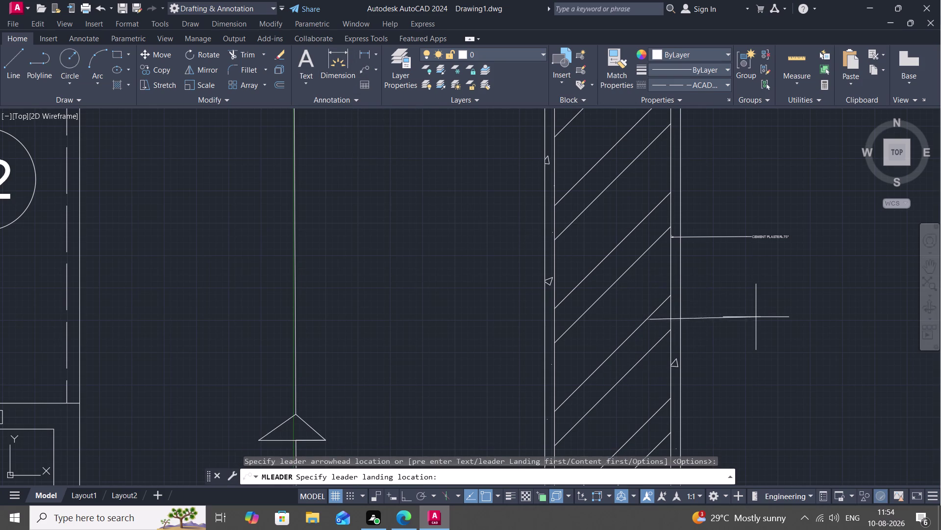
click(755, 318)
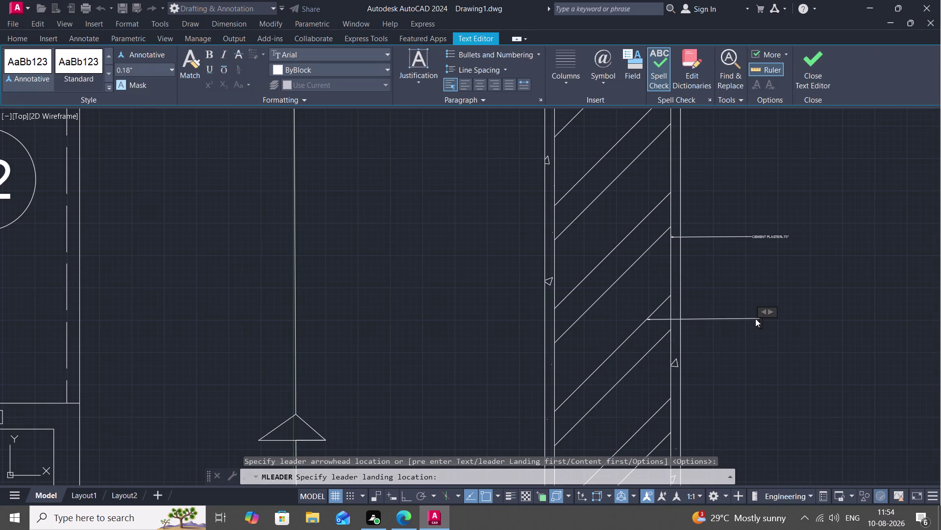
text(BR)
text(ICK W)
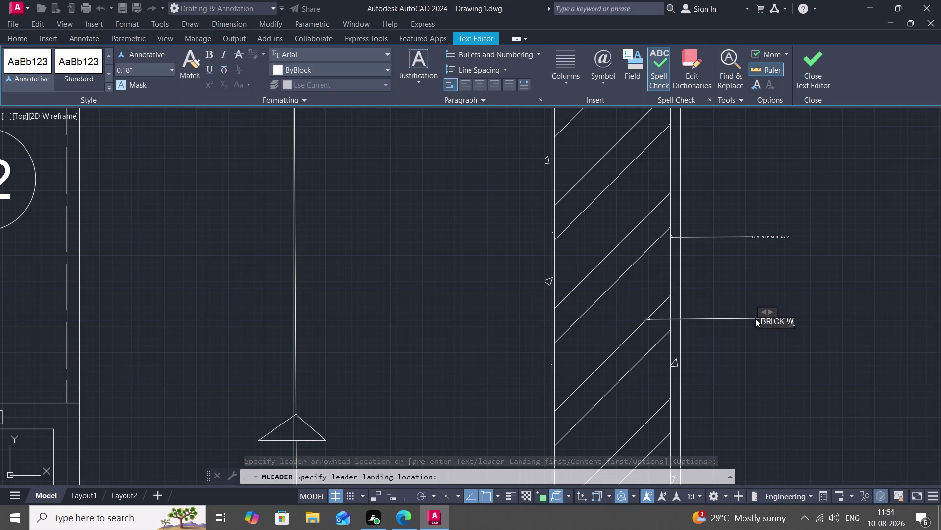
text(A)
text(LL)
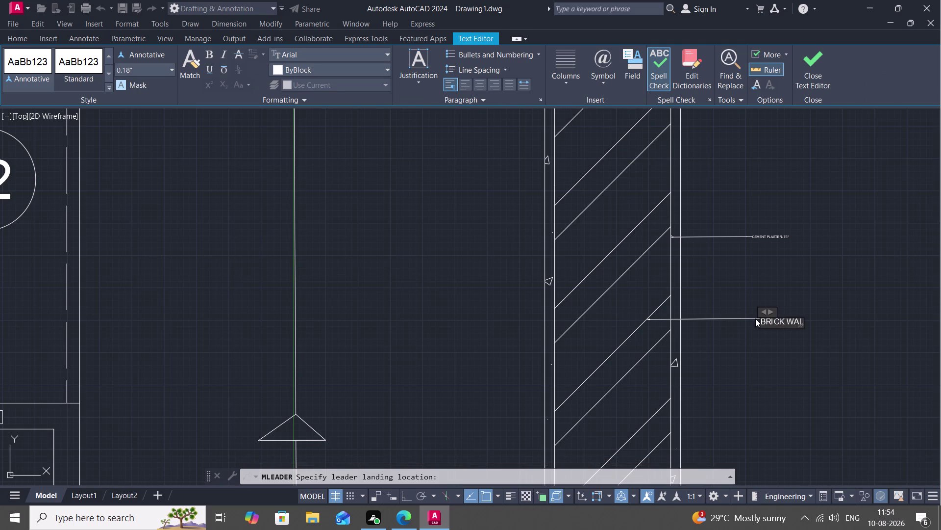
text(-9)
key(shift+quotedbl)
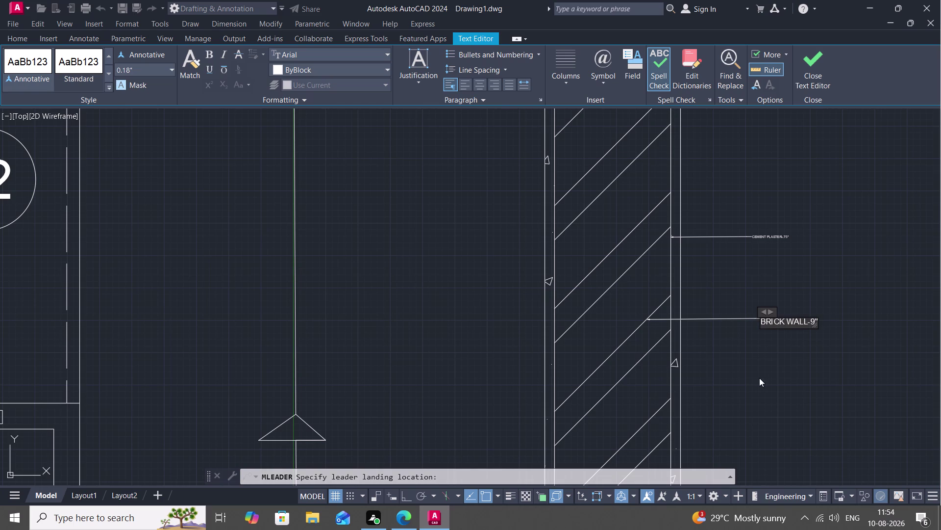
click(759, 378)
scroll(down, 3)
Add a 3' linear dimension from the last step edge to the right wall's inner face.
middle_click(735, 351)
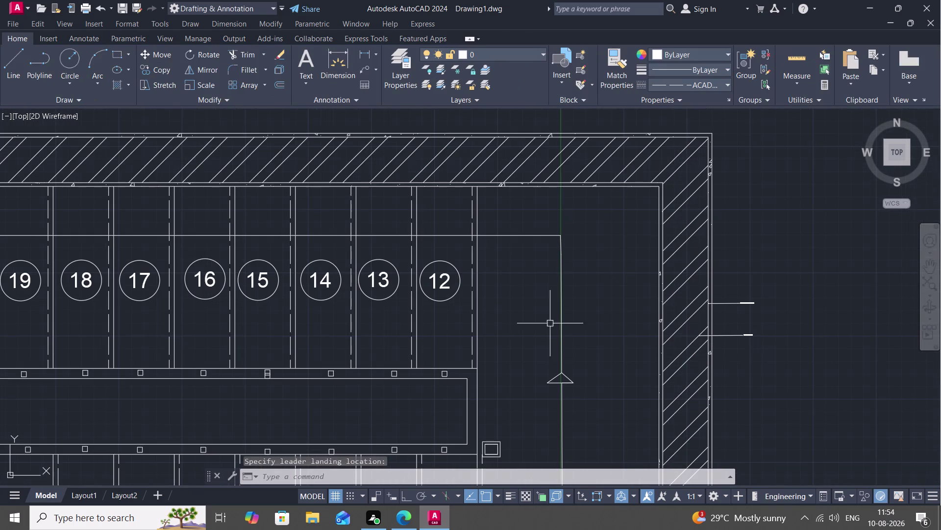
click(364, 53)
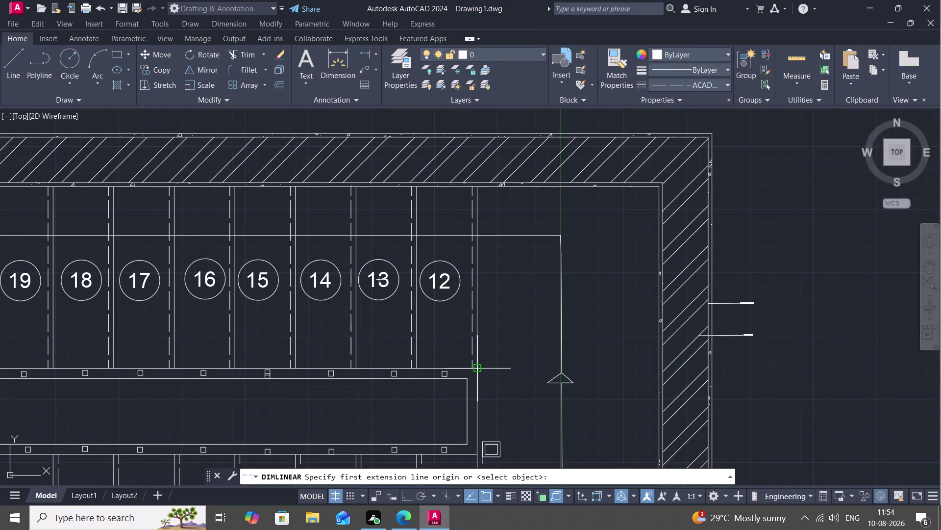
click(475, 365)
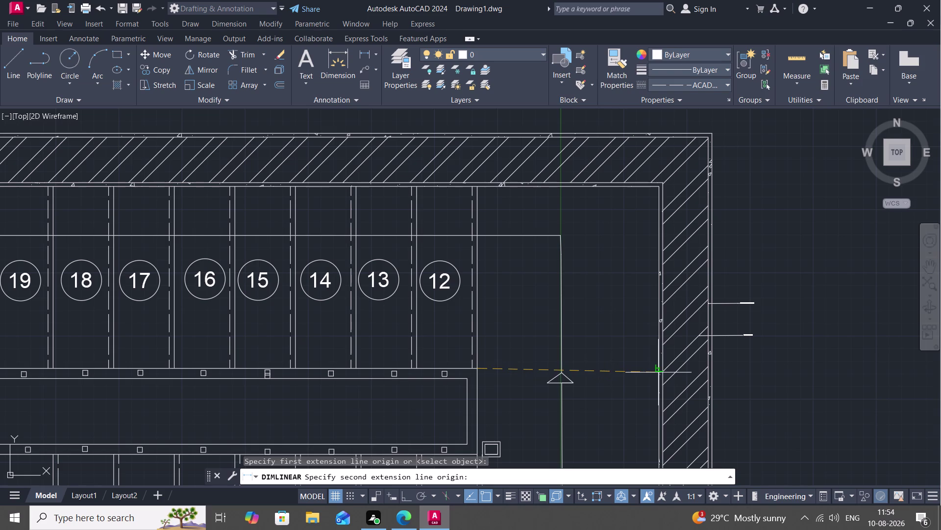
click(658, 372)
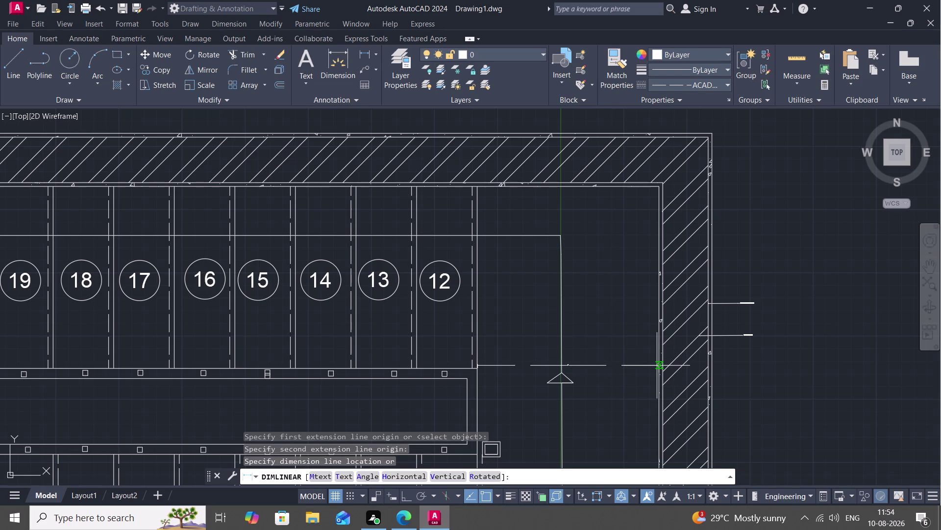
click(657, 365)
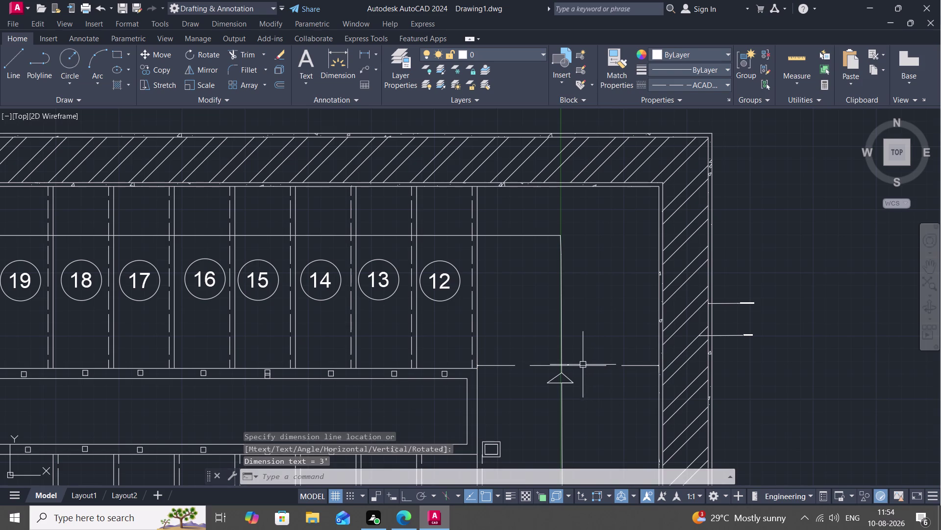
click(581, 367)
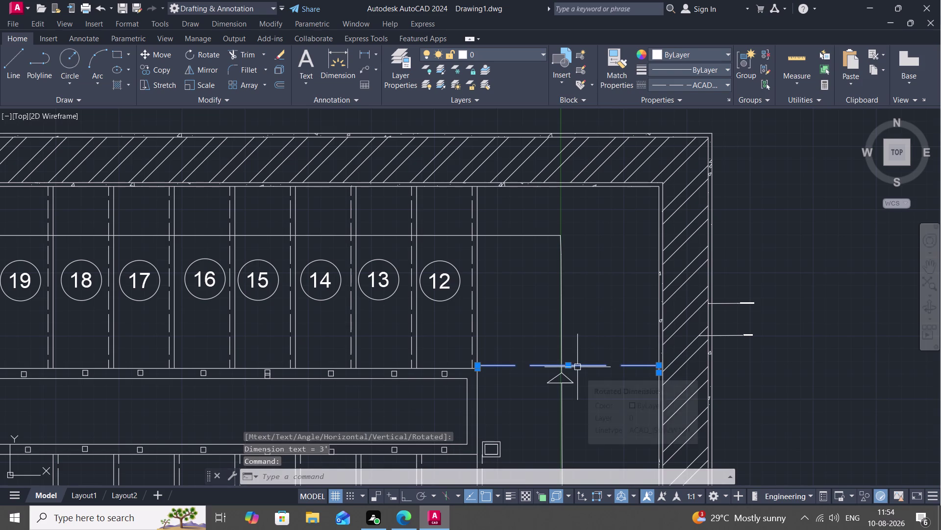
Set the 3' dimension's arrow size to 2" and text height to 6" in Properties.
key(p)
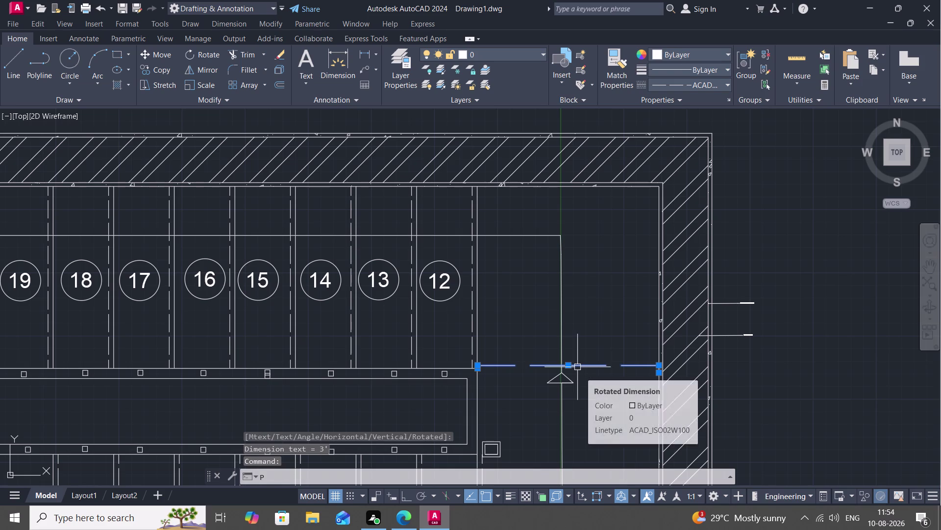
text(R)
key(space)
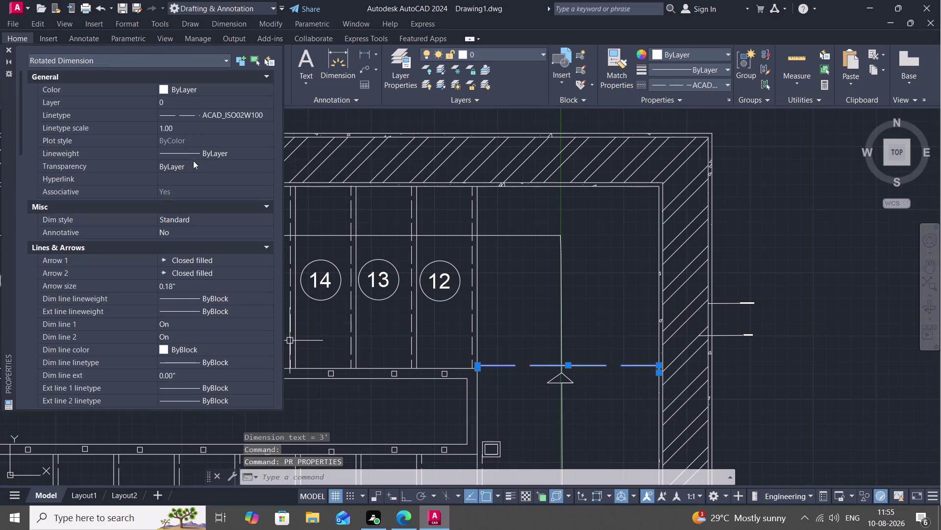
click(183, 279)
click(184, 285)
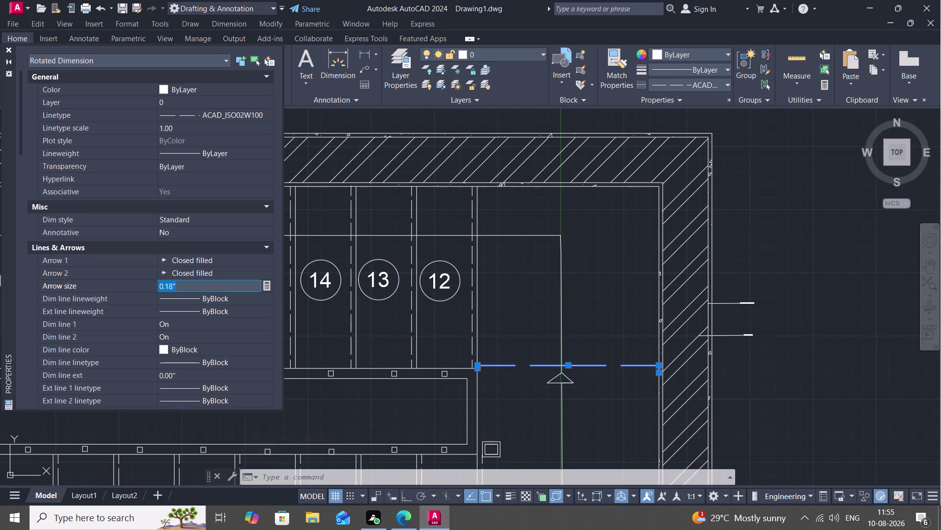
key(BackSpace)
text(2")
scroll(down, 3)
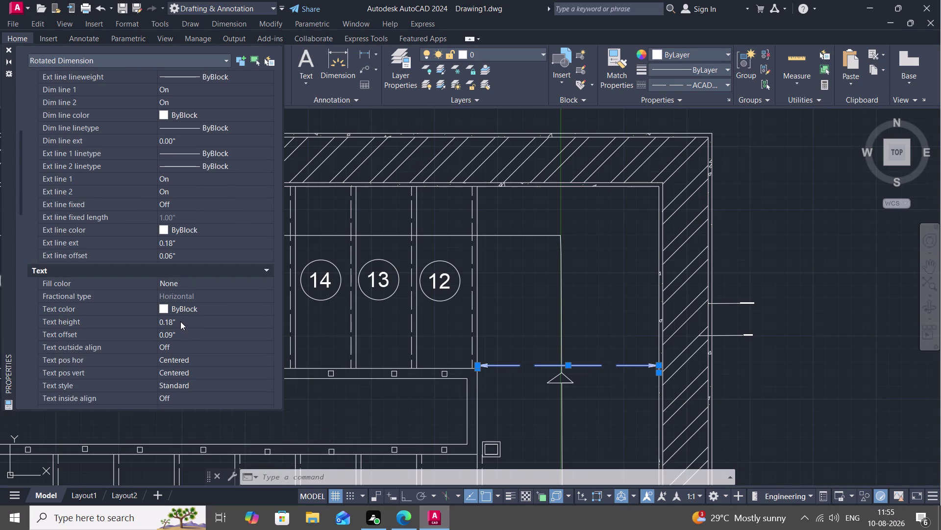
click(180, 321)
key(BackSpace)
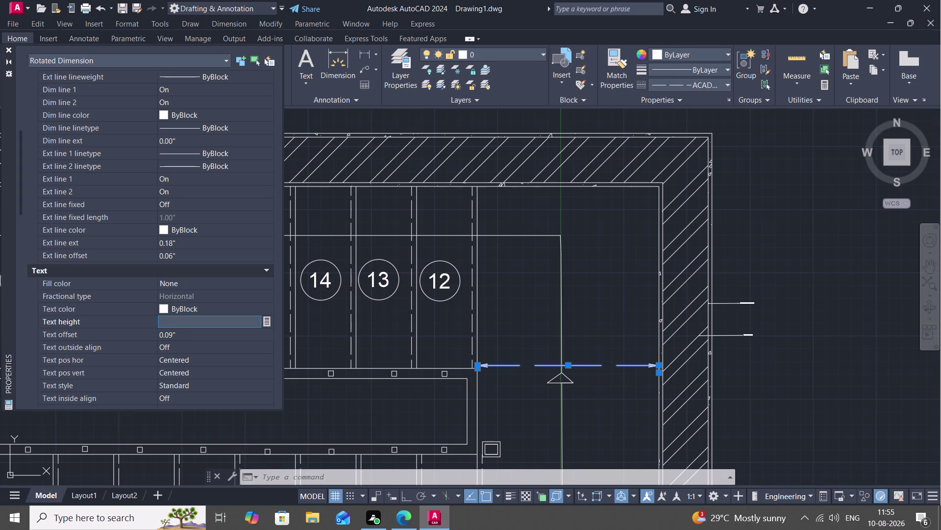
text(6)
text(")
key(Return)
key(Escape)
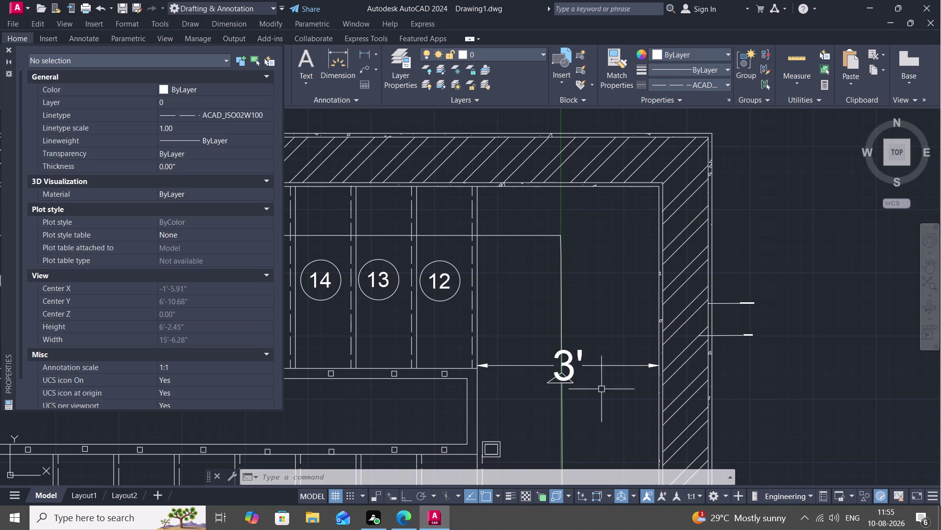
click(732, 304)
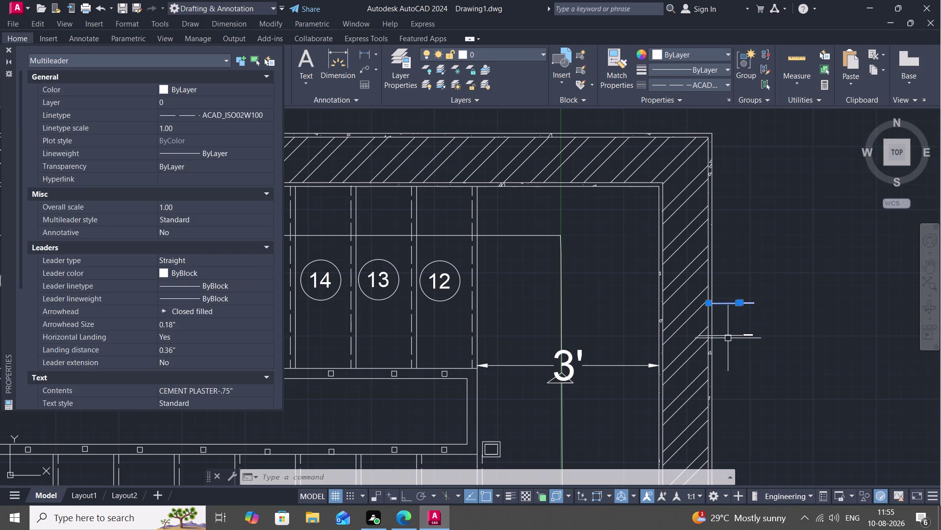
Select both wall leader labels and set their arrowhead size to 5" in Properties.
click(728, 338)
text(PR)
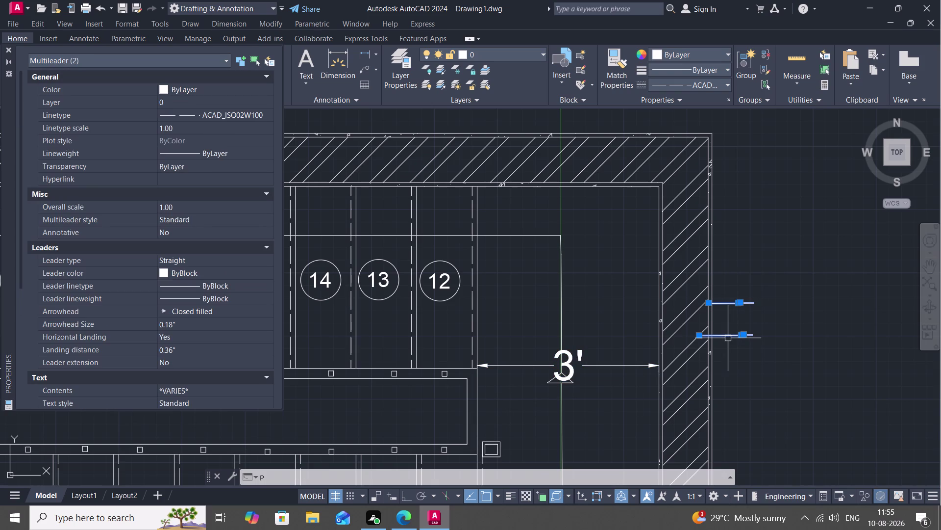
key(space)
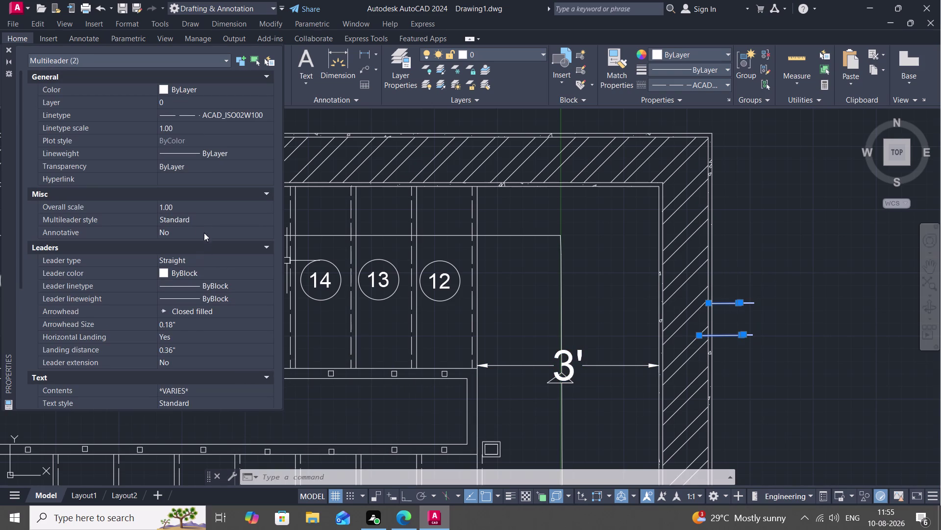
click(184, 320)
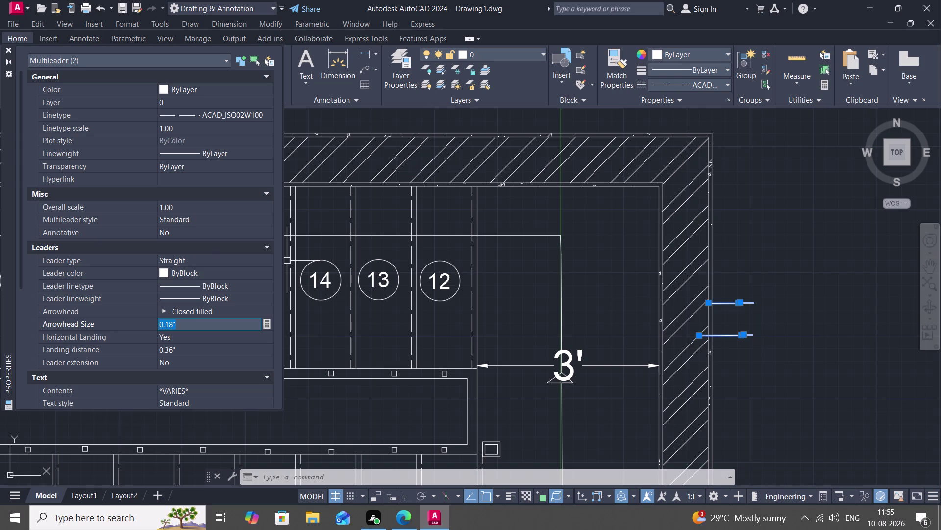
key(BackSpace)
text(5')
scroll(down, 3)
scroll(down, 3)
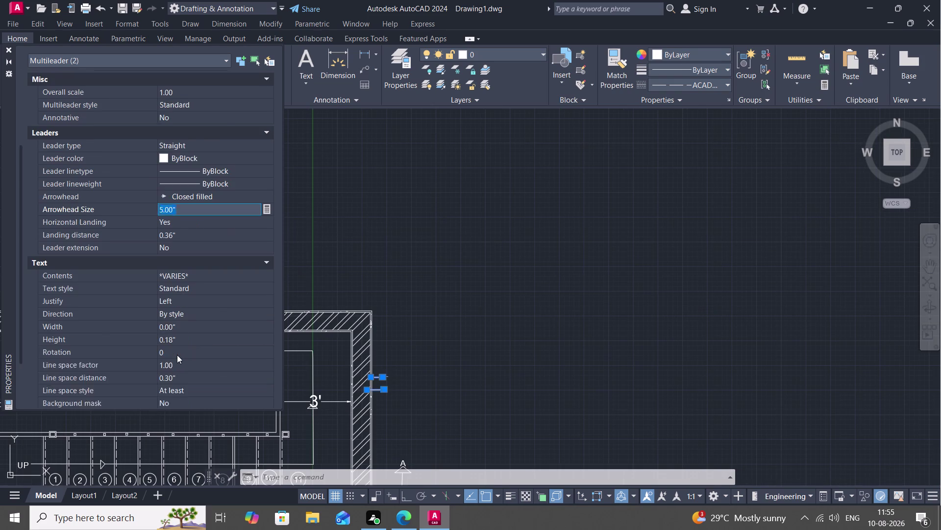
scroll(down, 3)
scroll(down, 3)
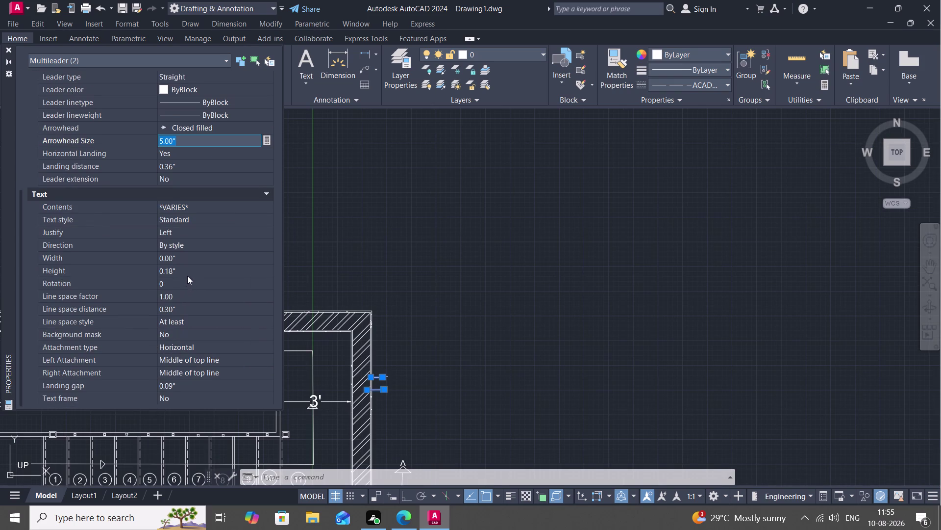
Set both labels' text height to 7" and deselect them.
click(181, 270)
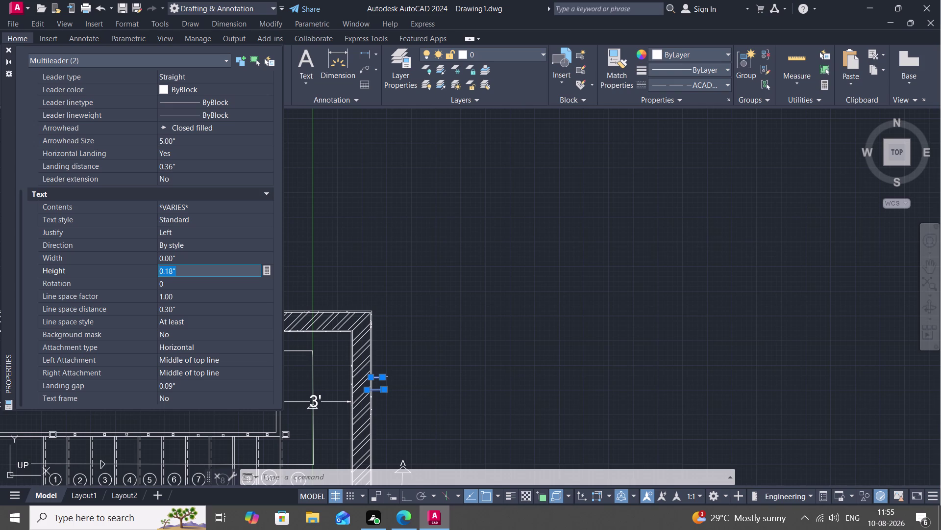
key(BackSpace)
text(7")
key(space)
key(space)
key(Return)
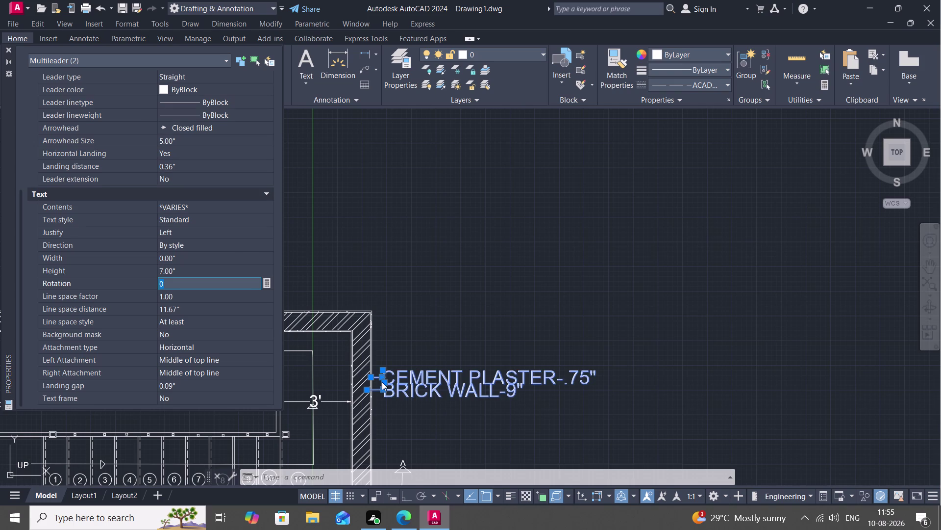
key(Escape)
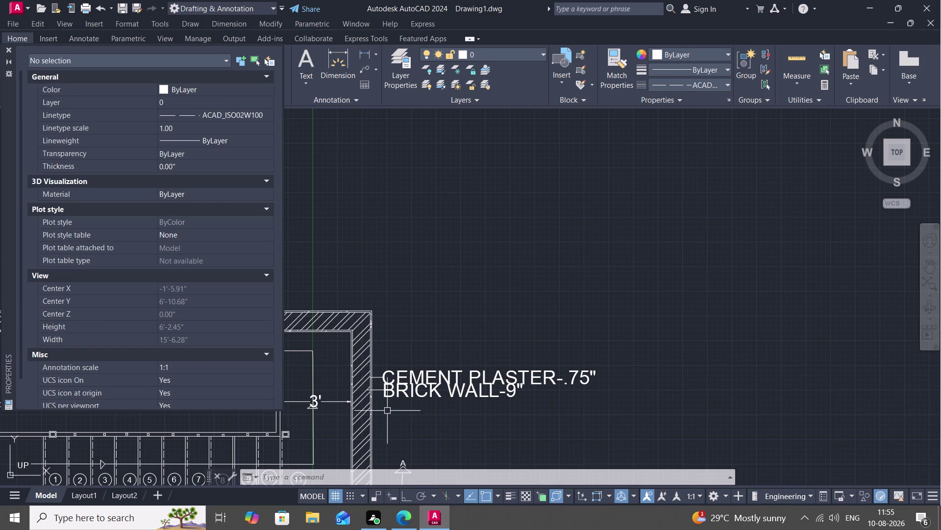
Pan to the wall labels, then start and cancel an unwanted line.
middle_drag(384, 390, 403, 330)
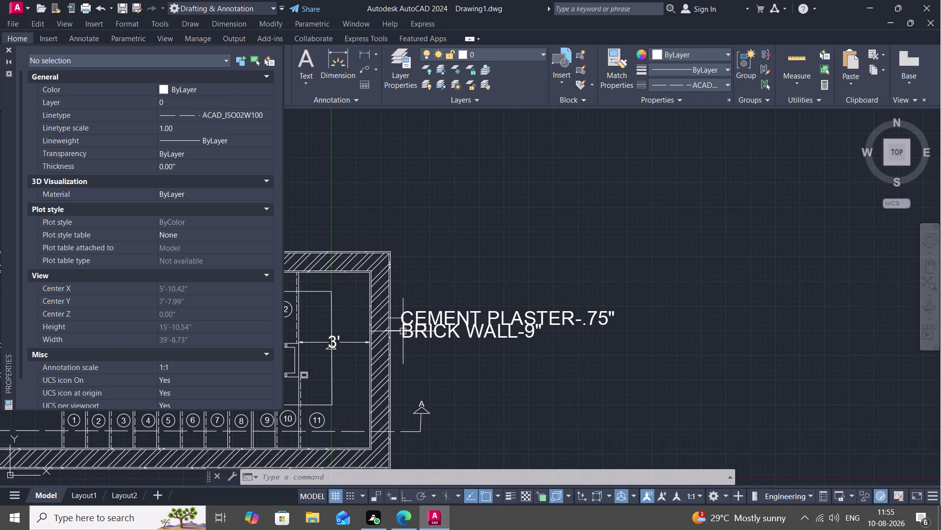
text(L)
key(space)
scroll(up, 3)
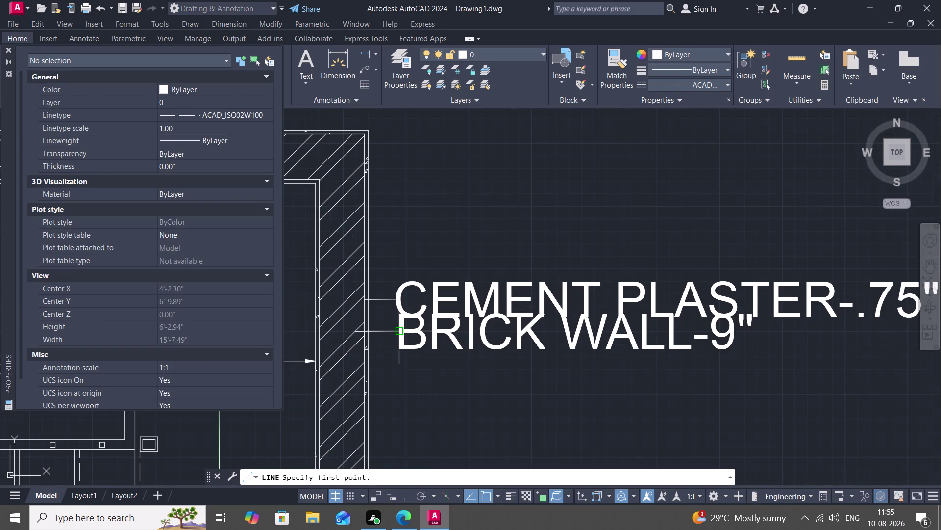
click(412, 333)
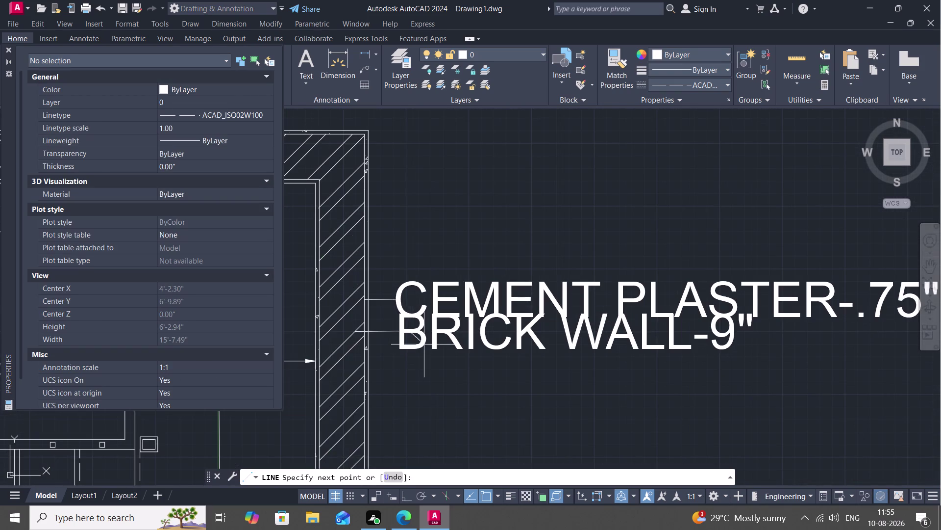
key(Escape)
Move the BRICK WALL-9" label down, clear of the CEMENT PLASTER-.75" label.
click(425, 329)
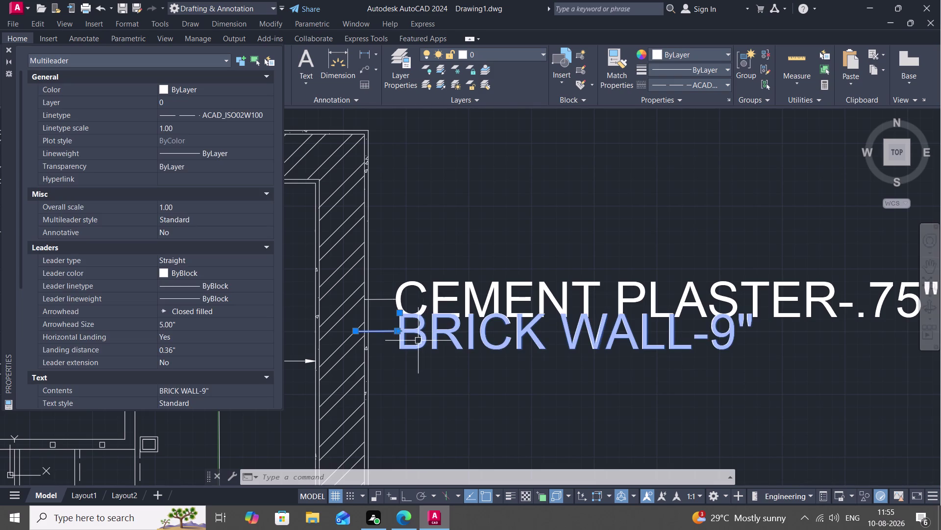
key(l)
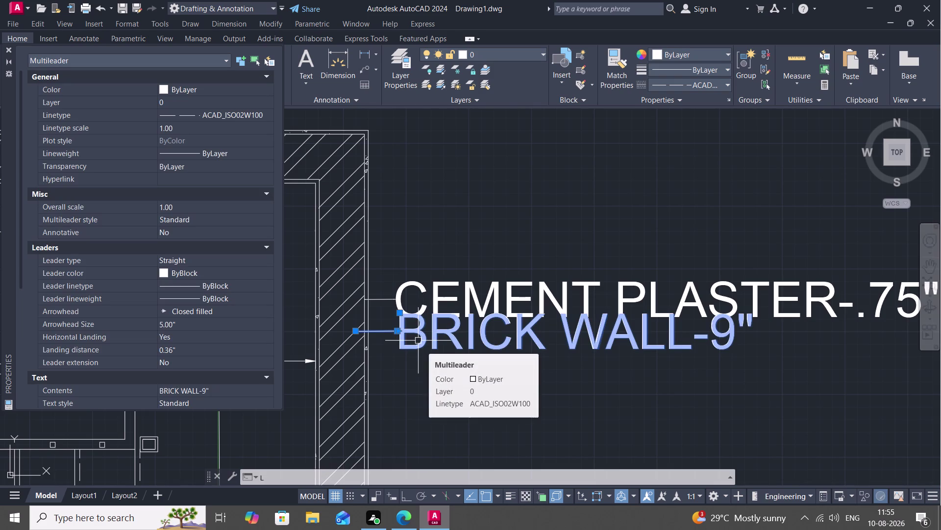
key(backslash)
key(comma)
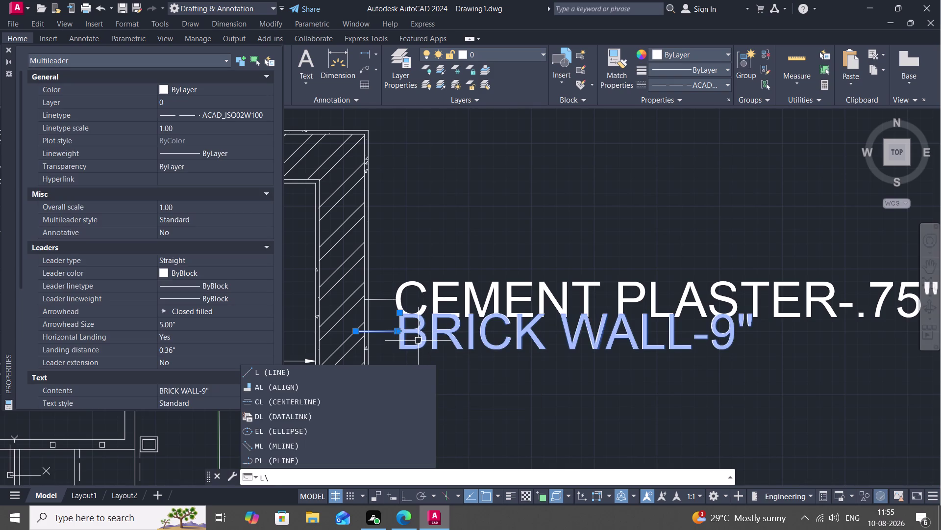
key(BackSpace)
key(Escape)
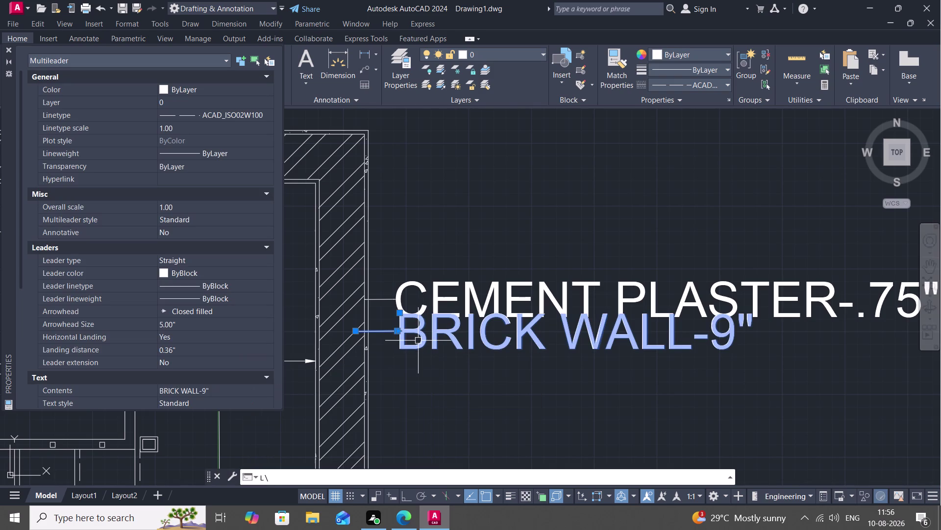
text(M)
key(space)
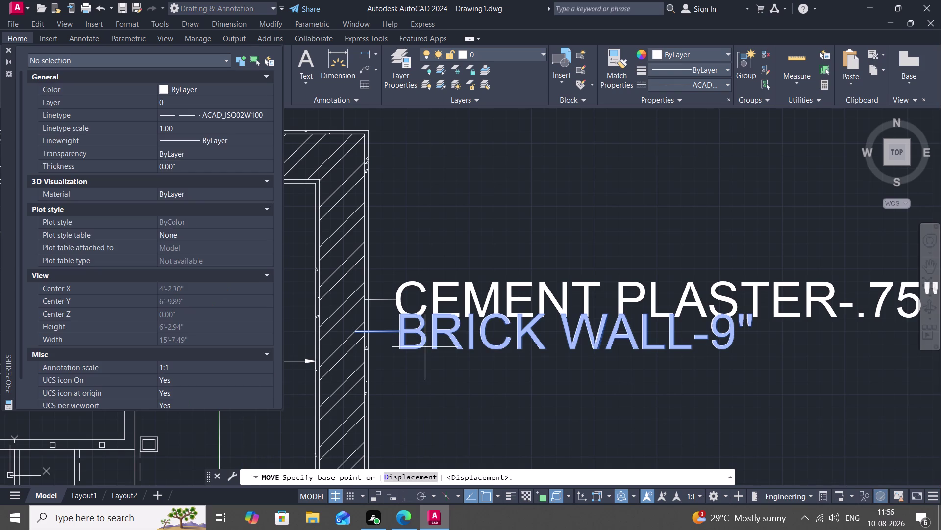
click(397, 334)
drag(398, 333, 397, 338)
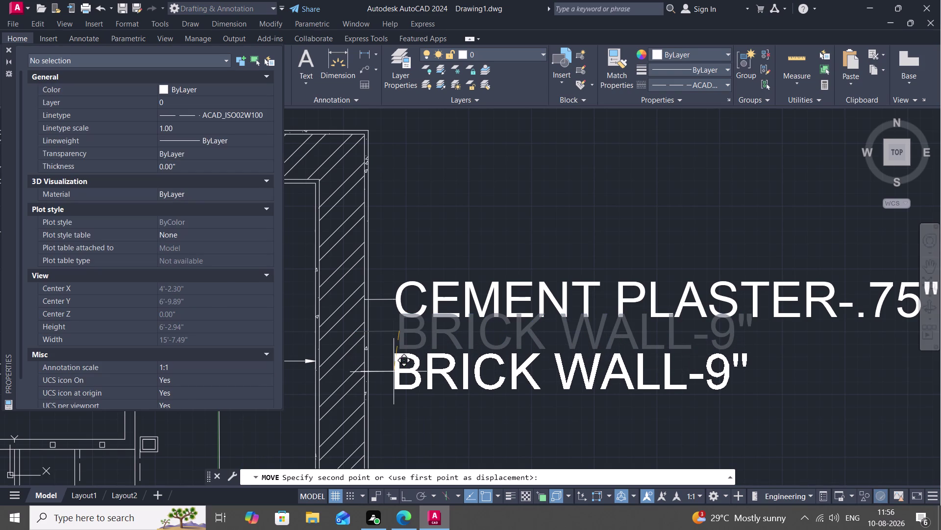
click(395, 373)
key(Escape)
Zoom in and out to review the repositioned label.
scroll(up, 3)
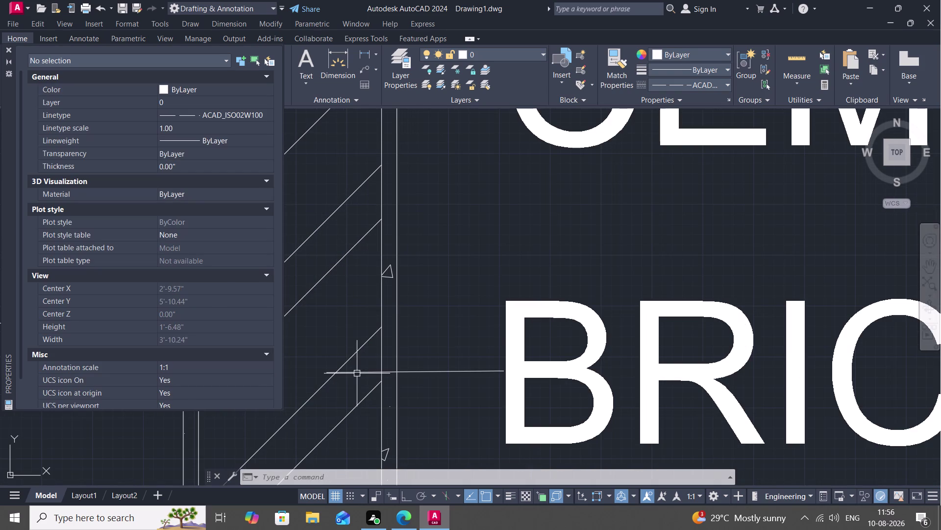
key(Escape)
scroll(down, 3)
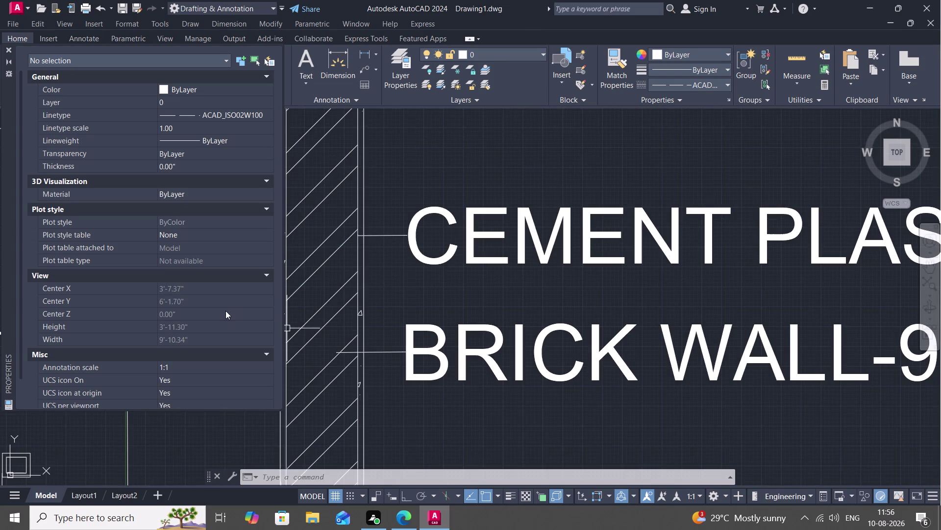
scroll(down, 3)
scroll(down, 3)
scroll(down, 3)
scroll(up, 3)
scroll(down, 3)
scroll(up, 3)
scroll(up, 3)
click(5, 48)
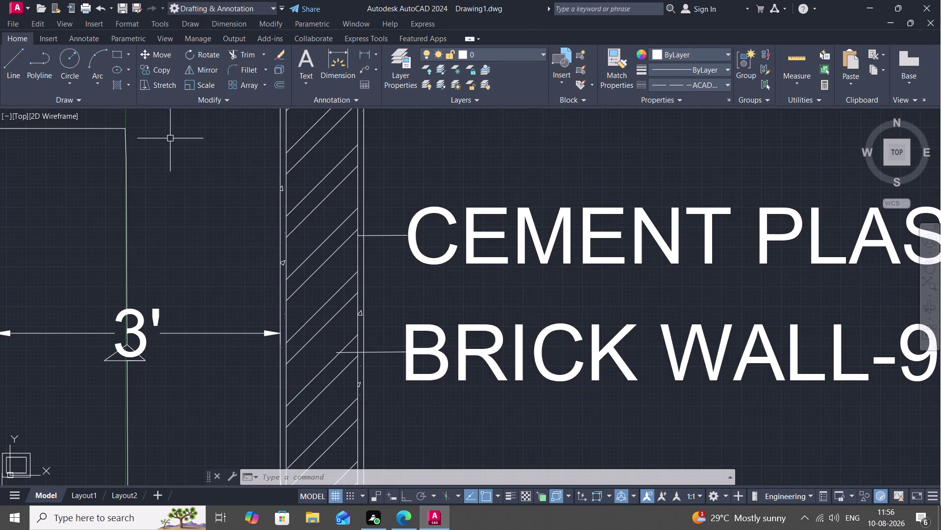
click(384, 235)
click(371, 354)
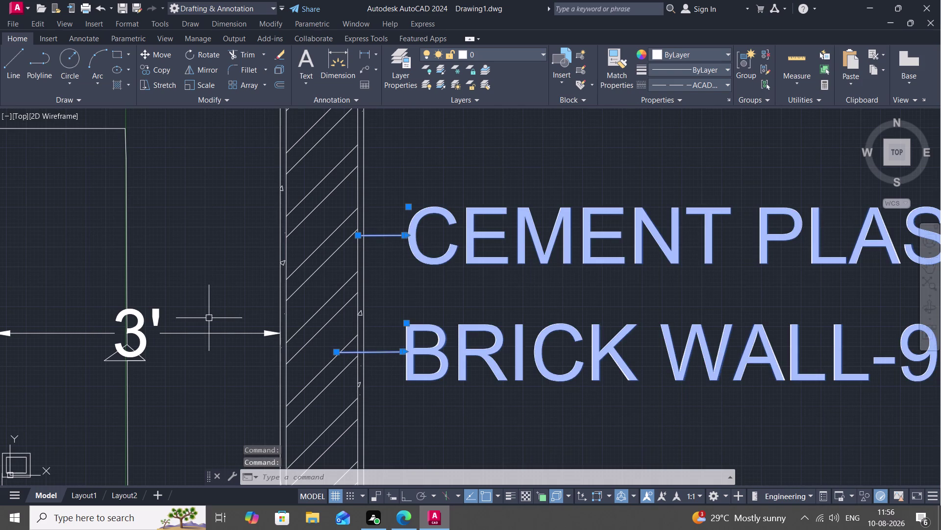
text(PR)
key(Return)
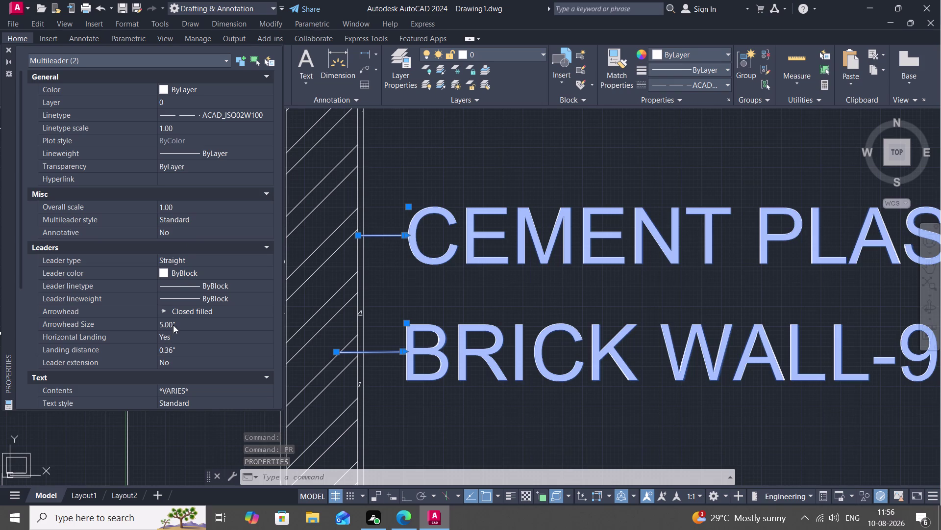
key(Escape)
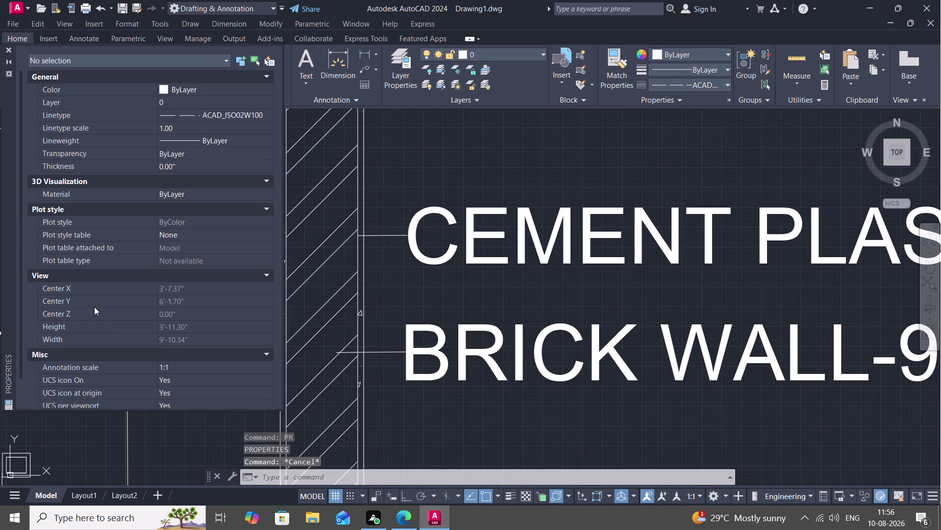
click(5, 46)
scroll(down, 3)
middle_drag(100, 265, 447, 244)
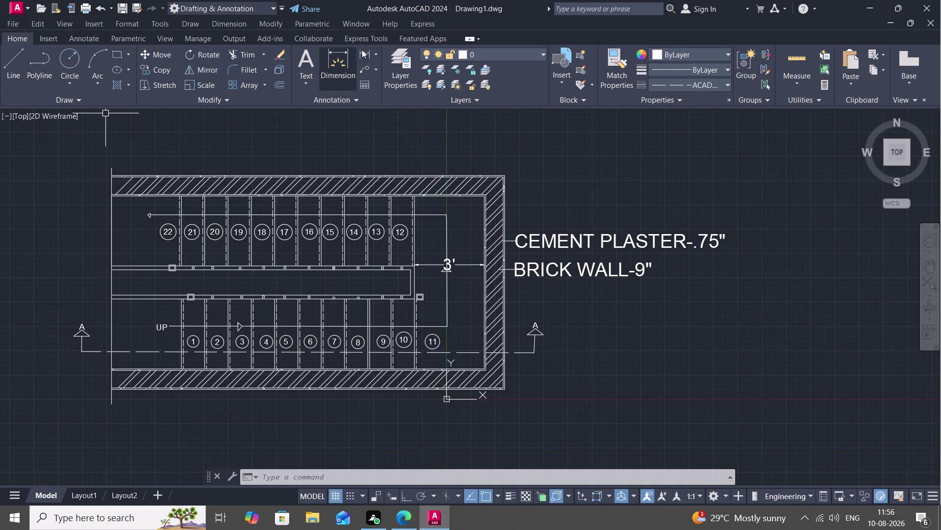
Place the 1'-1.00" linear dimension across the strip between the two stair flights.
click(369, 53)
scroll(up, 3)
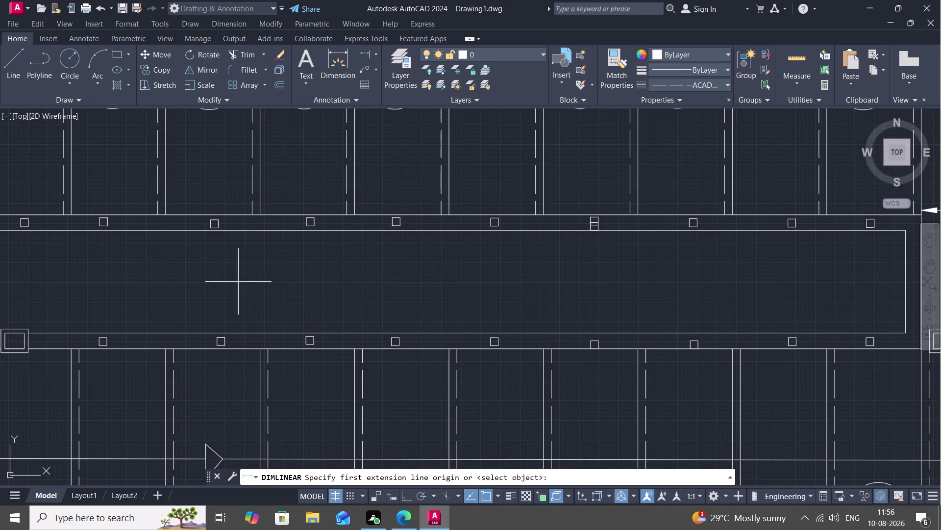
click(257, 230)
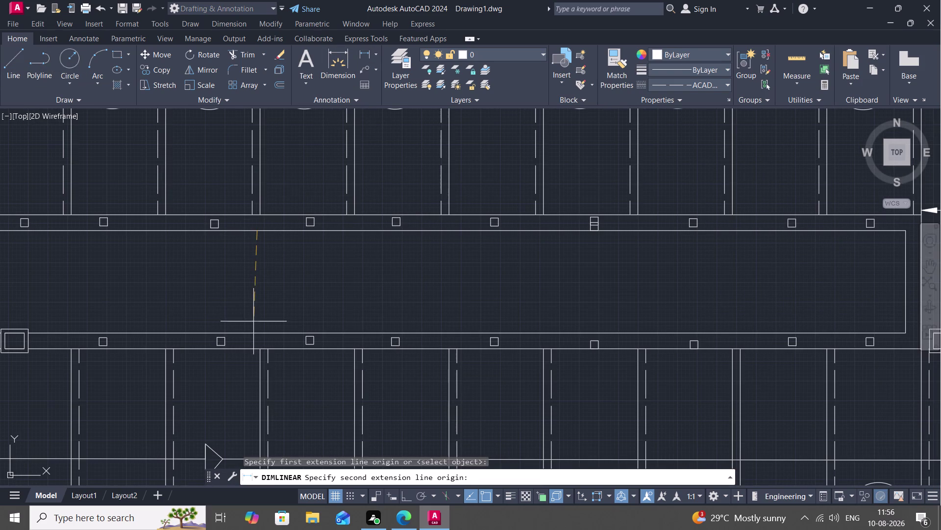
click(253, 332)
click(263, 323)
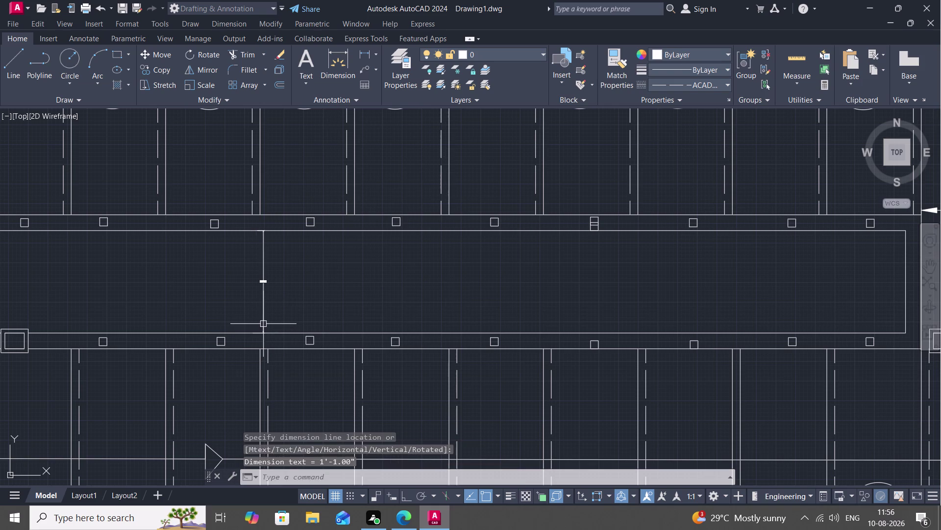
scroll(up, 3)
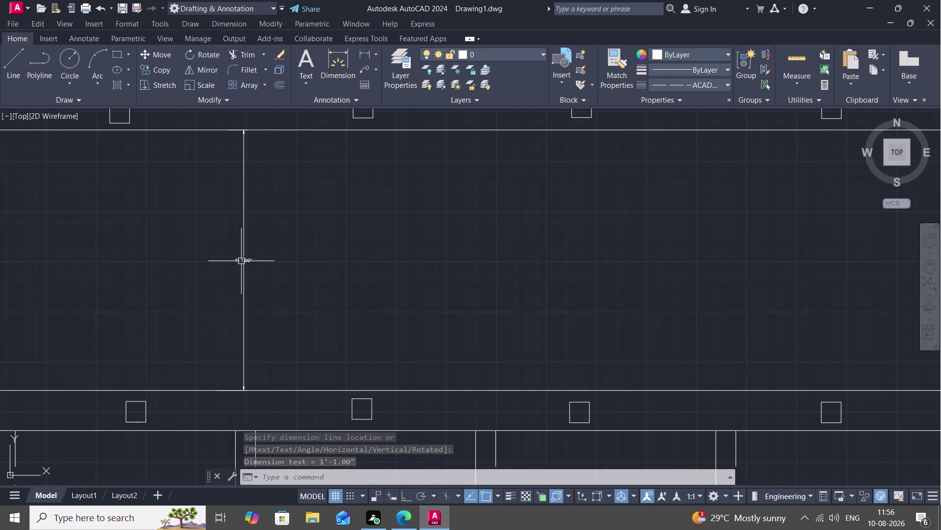
Start and cancel a text command, then open the Dimension Style Manager with D.
text(T)
key(space)
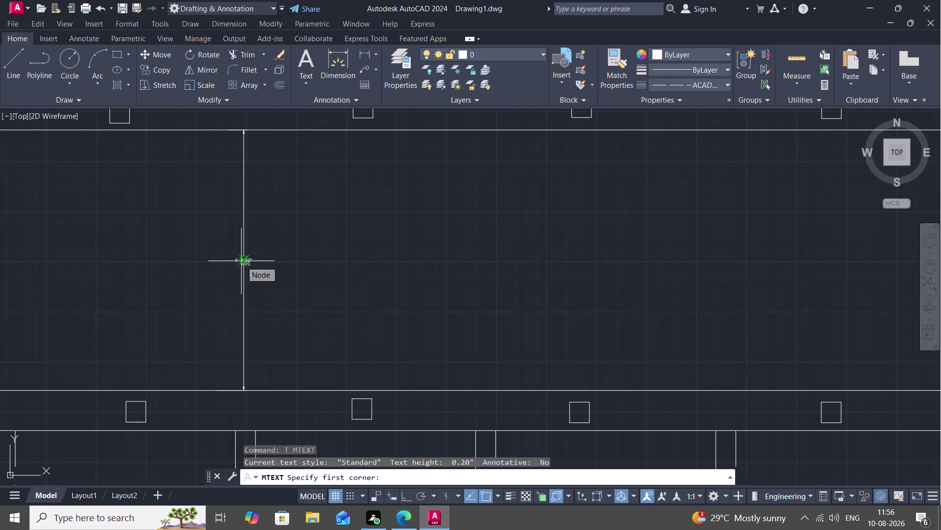
key(space)
key(Escape)
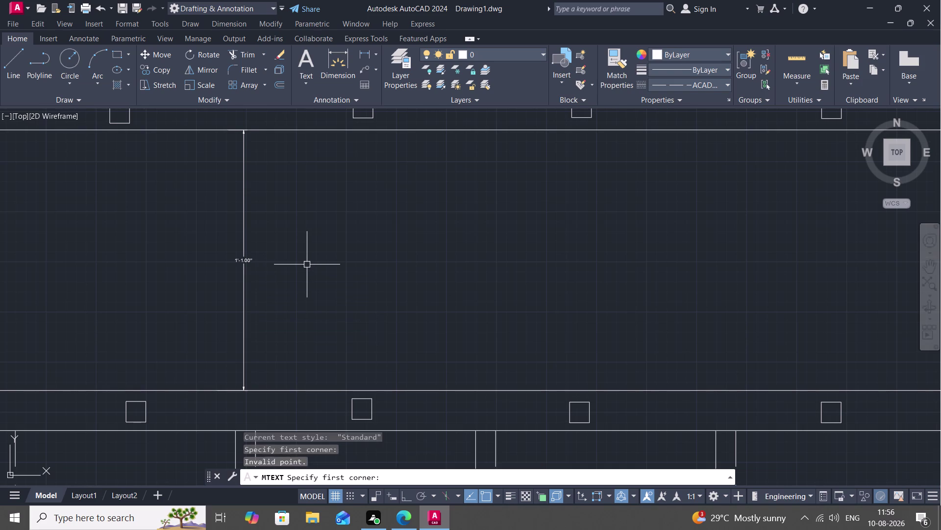
text(D)
key(space)
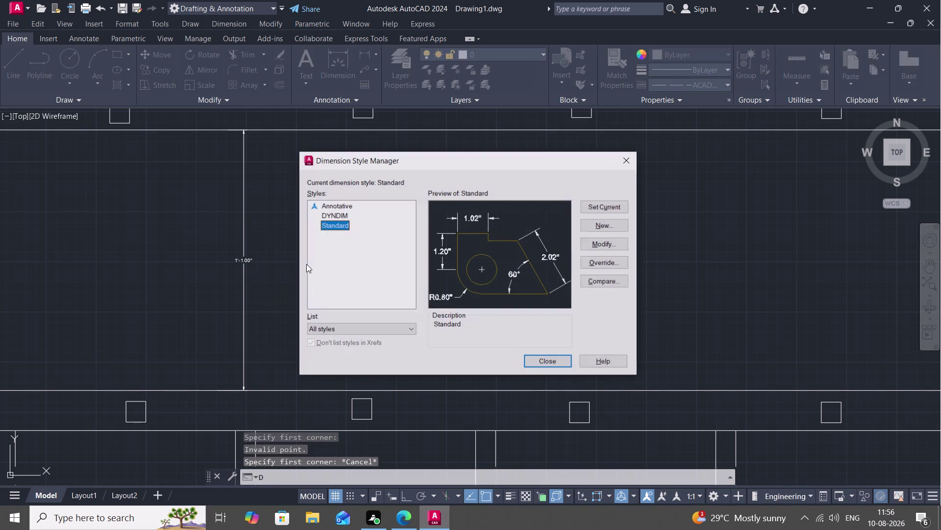
Change the Standard dimension style's text height to 6".
click(591, 237)
click(592, 243)
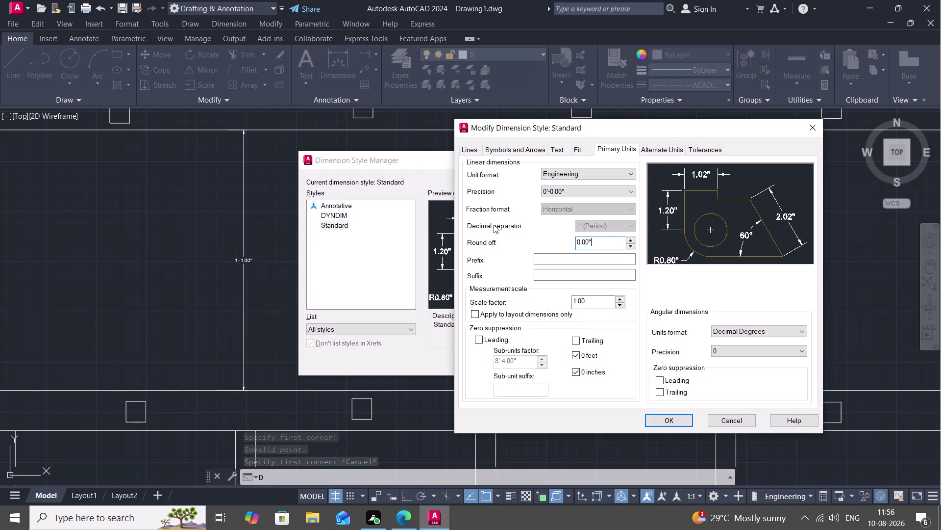
click(555, 151)
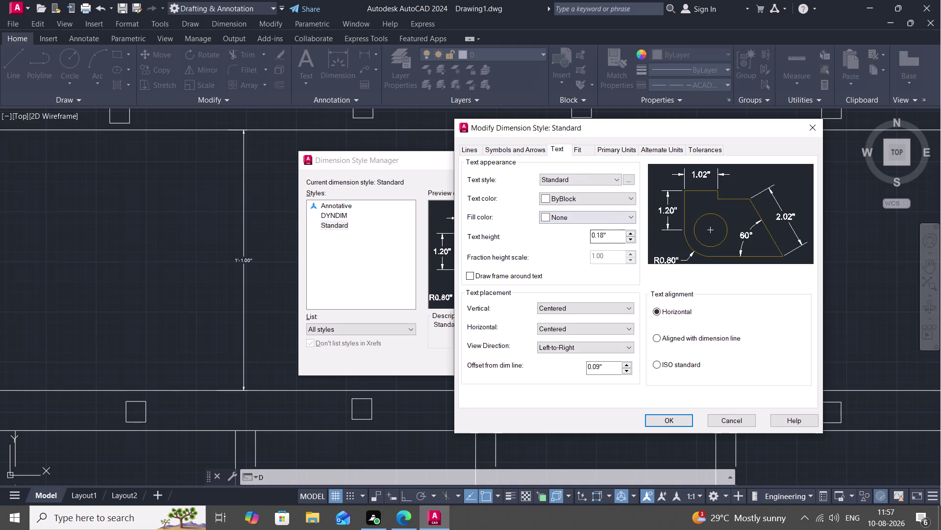
click(613, 234)
key(BackSpace)
key(BackSpace)
key(BackSpace)
key(BackSpace)
key(BackSpace)
text(6")
click(673, 419)
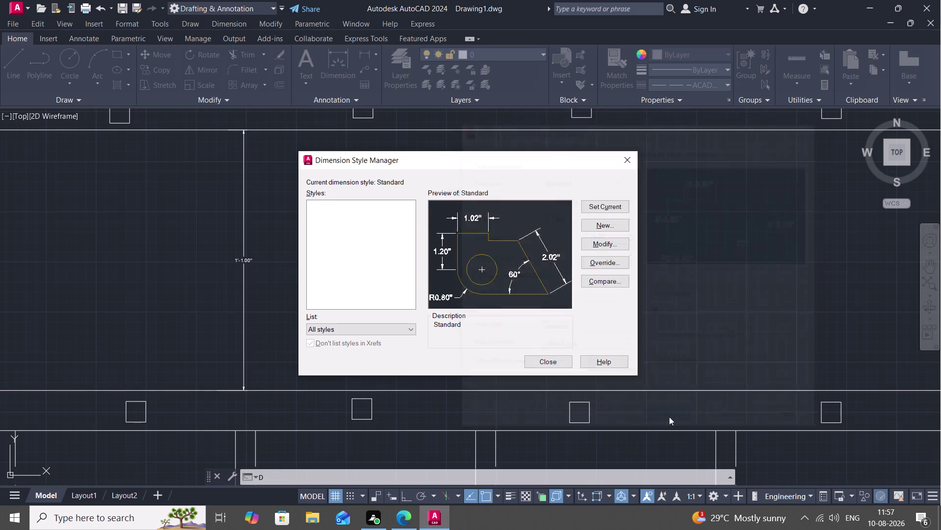
Make Standard the current dimension style and close the manager.
click(606, 201)
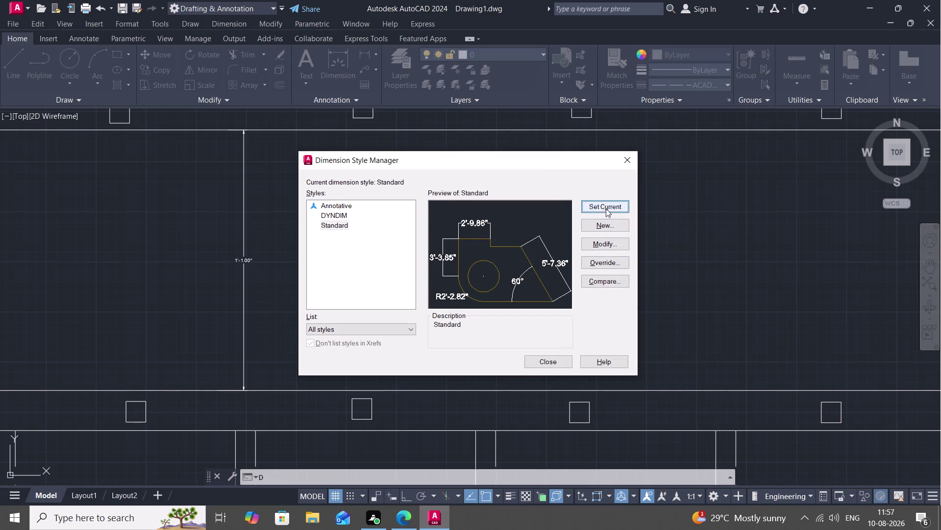
click(606, 207)
click(551, 364)
scroll(down, 3)
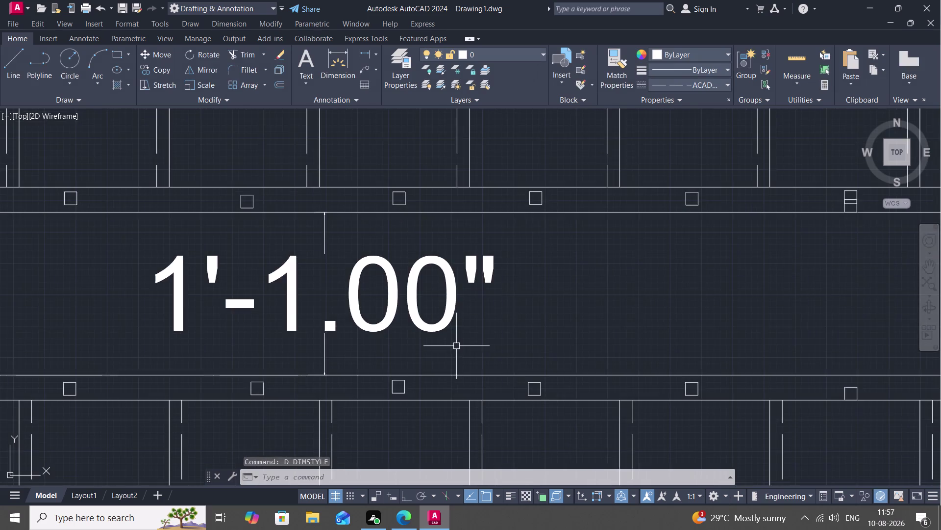
Cancel the pending command, then reopen and close the dimension style settings.
scroll(down, 3)
key(Escape)
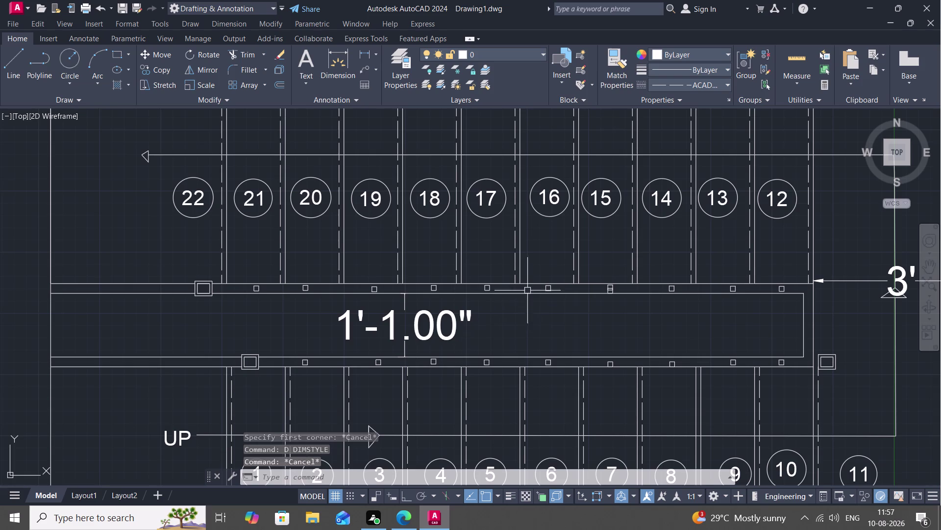
key(space)
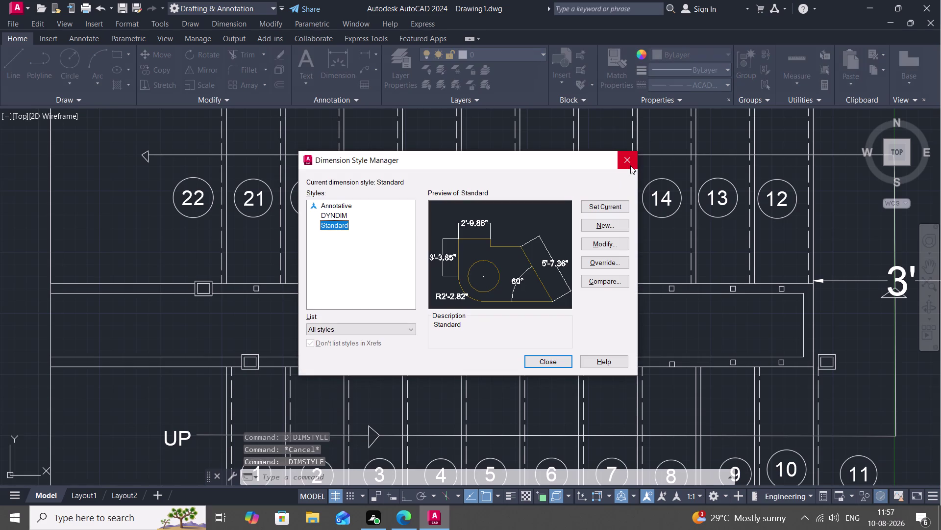
click(628, 161)
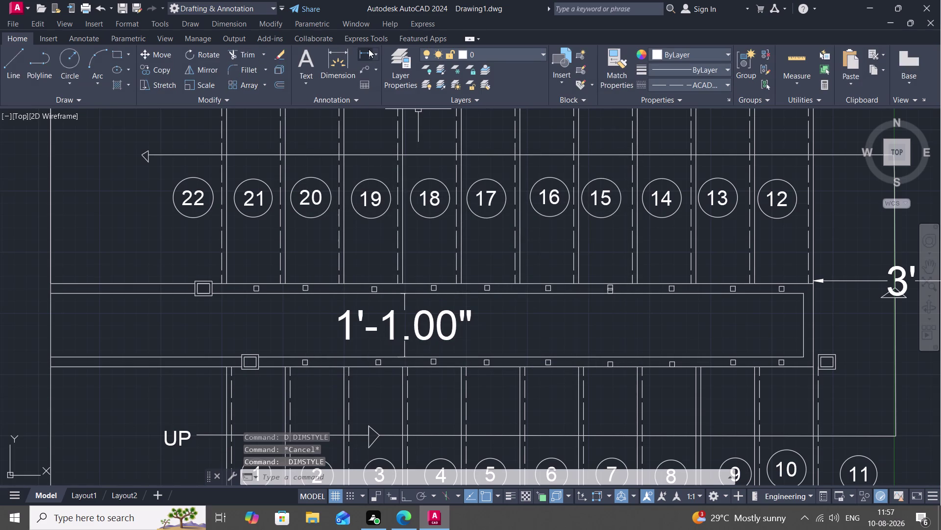
Dimension the middle wall at 1', discarding an accidental 10.52" measurement.
click(369, 49)
click(461, 286)
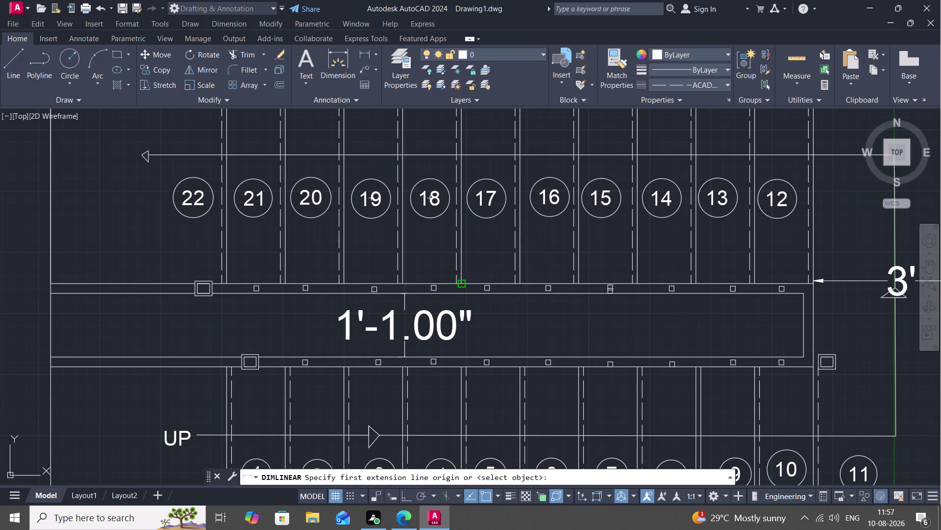
click(514, 283)
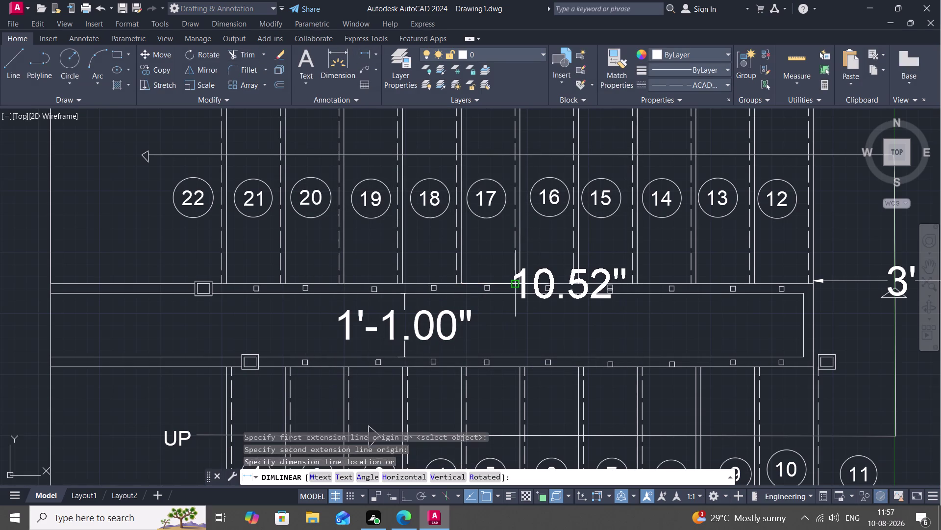
key(Escape)
key(space)
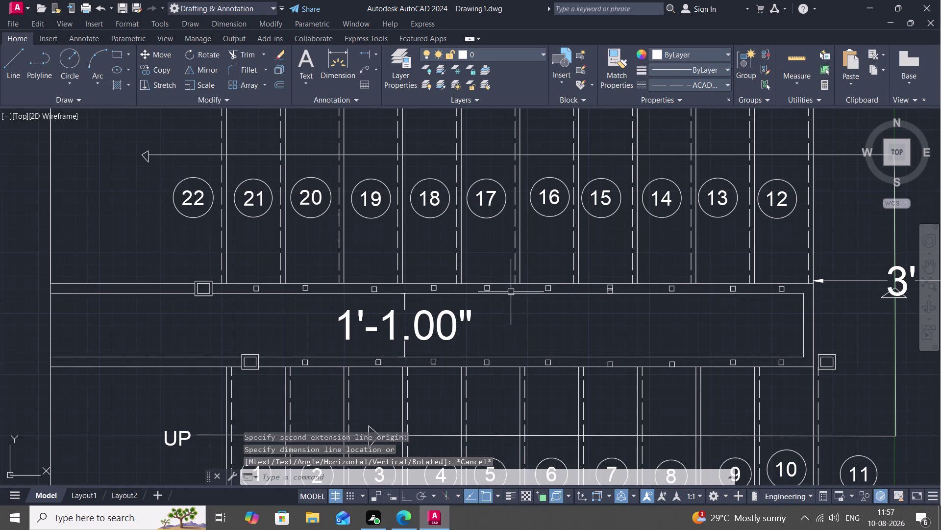
click(458, 369)
click(519, 368)
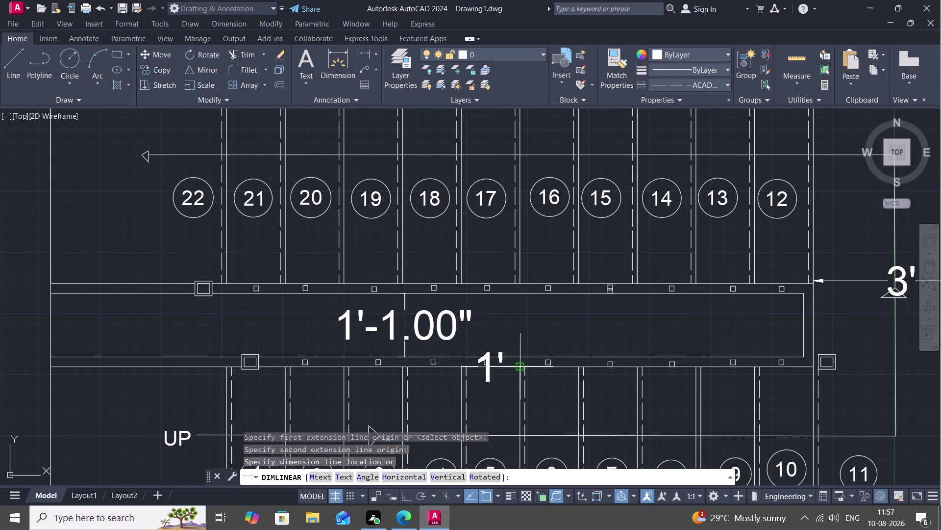
click(508, 339)
Pan across the stair plan toward the landing and start another linear dimension.
key(space)
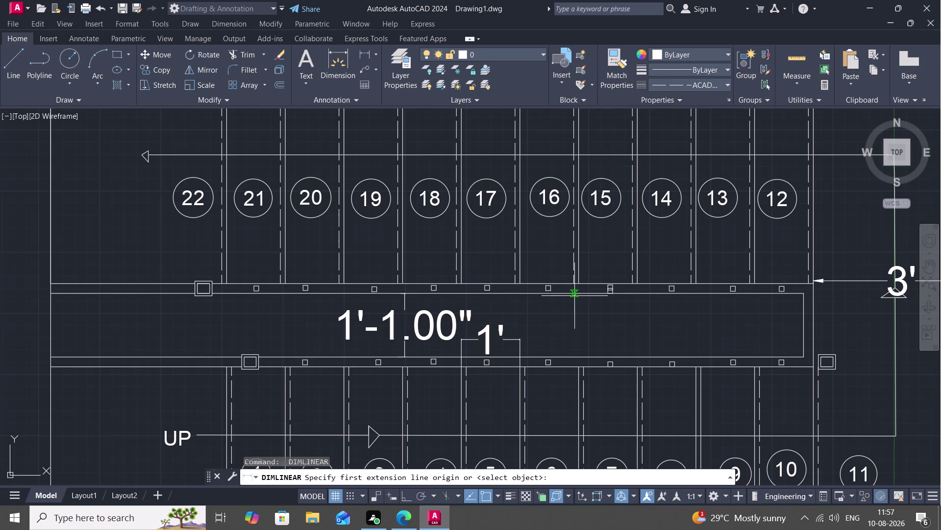
key(space)
key(space)
key(Escape)
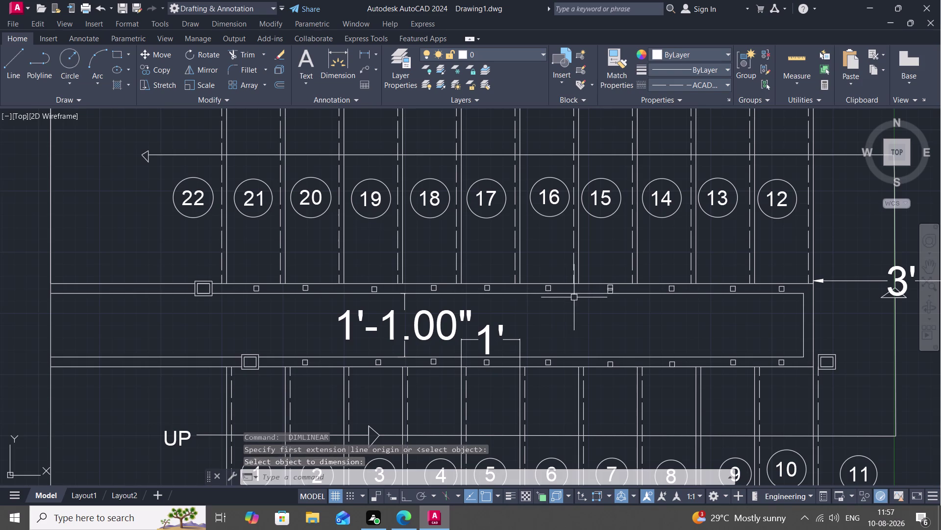
scroll(down, 3)
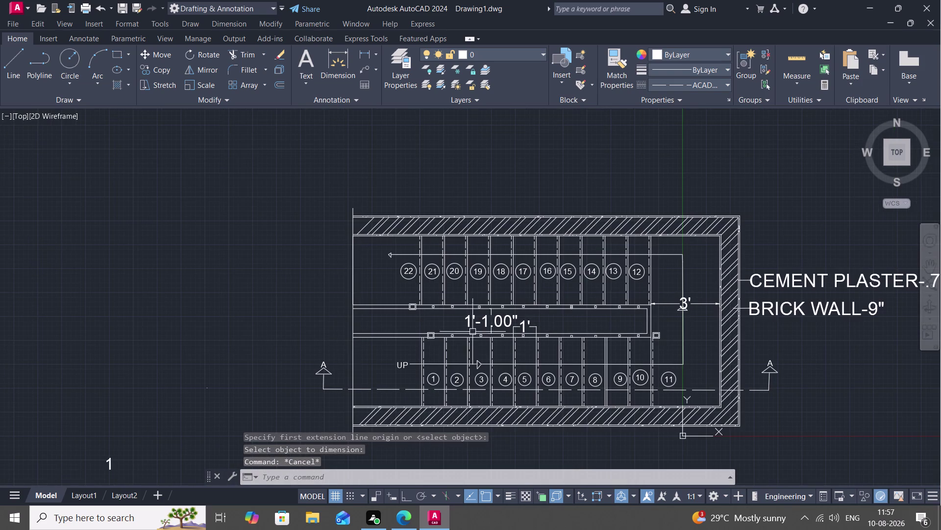
middle_drag(457, 328, 539, 262)
middle_drag(508, 275, 293, 320)
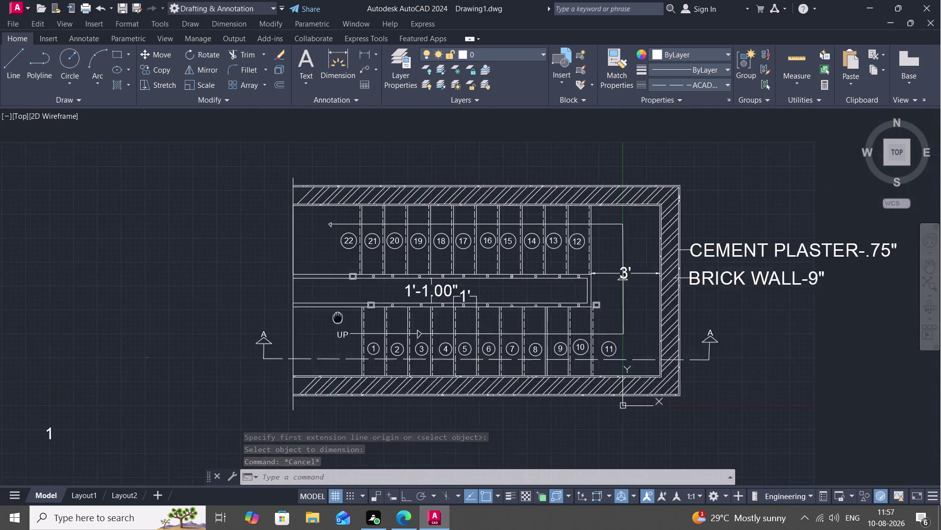
middle_drag(293, 319, 291, 319)
key(space)
scroll(up, 3)
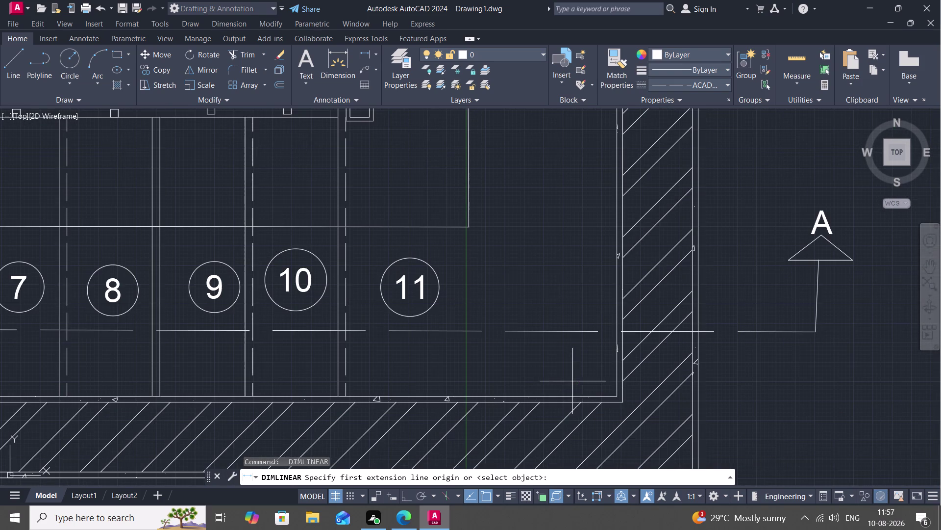
Snap the landing's bottom and top inner wall corners, placing the 7'-5.00" dimension below the 3' one.
click(556, 397)
middle_drag(550, 287, 539, 457)
scroll(down, 3)
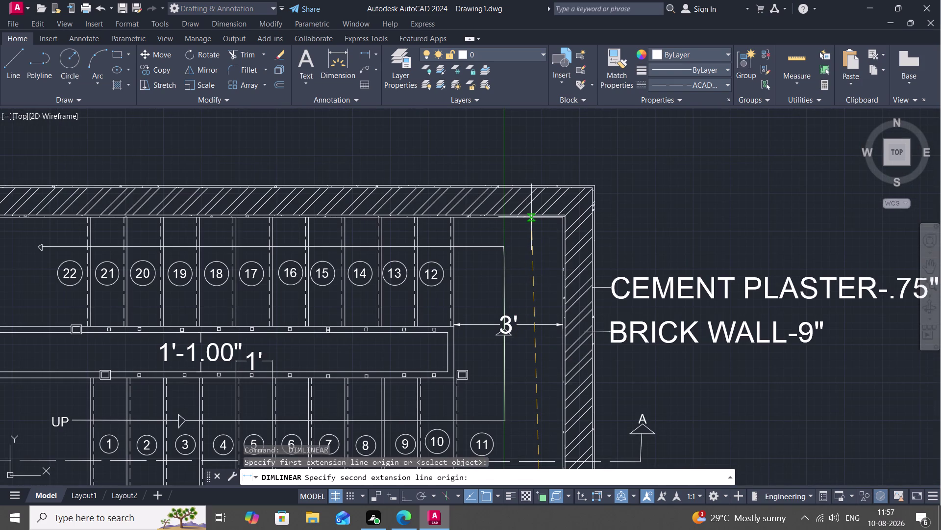
scroll(up, 3)
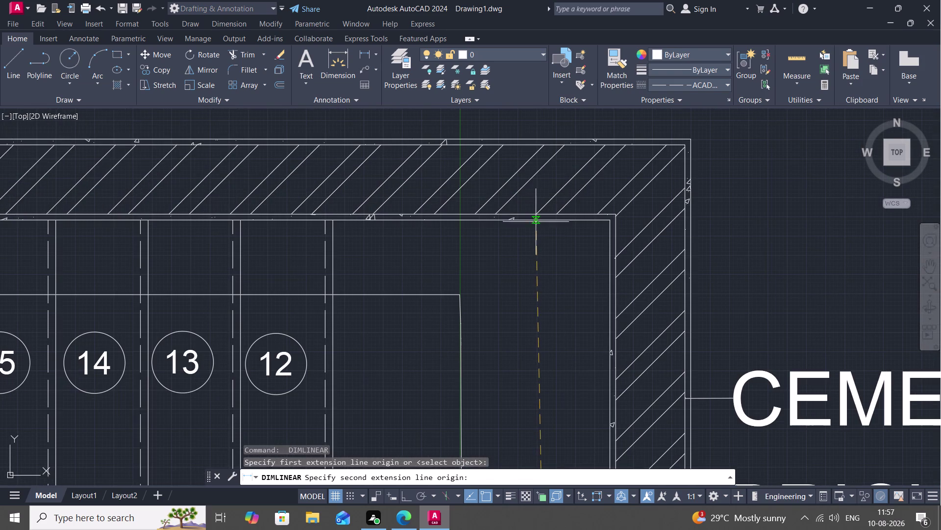
click(537, 220)
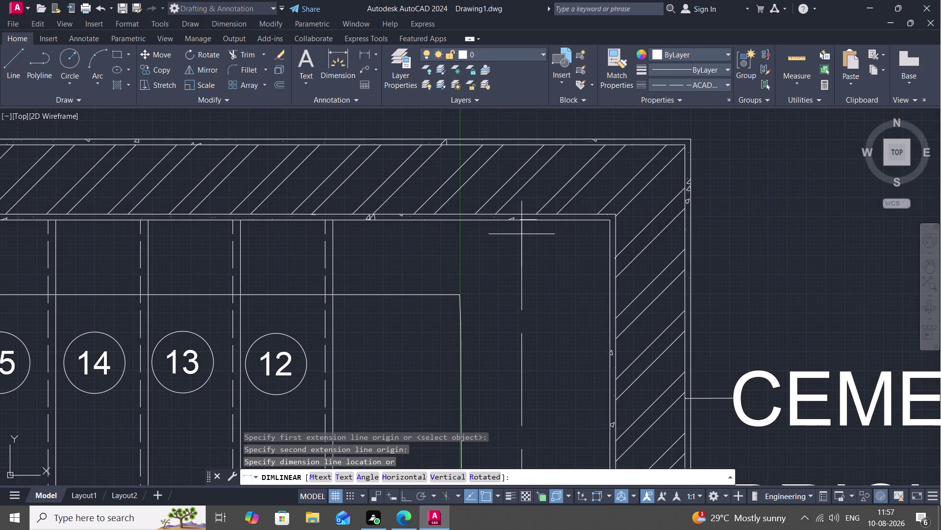
click(522, 234)
scroll(down, 3)
middle_drag(535, 256, 536, 218)
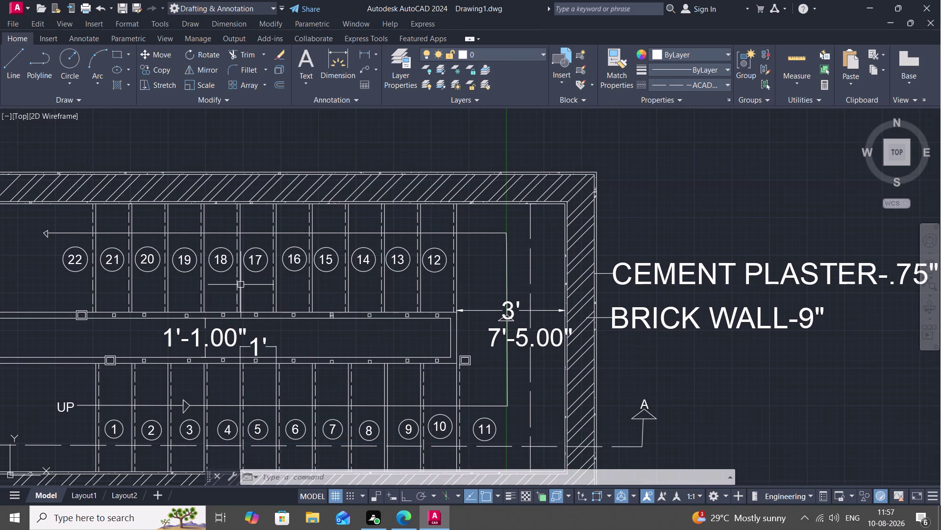
middle_drag(241, 284, 560, 236)
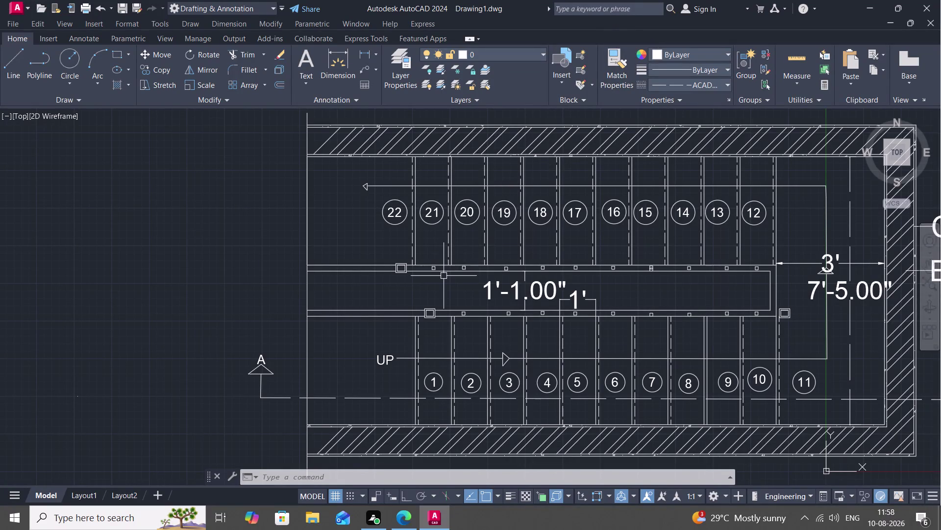
text(EC)
key(space)
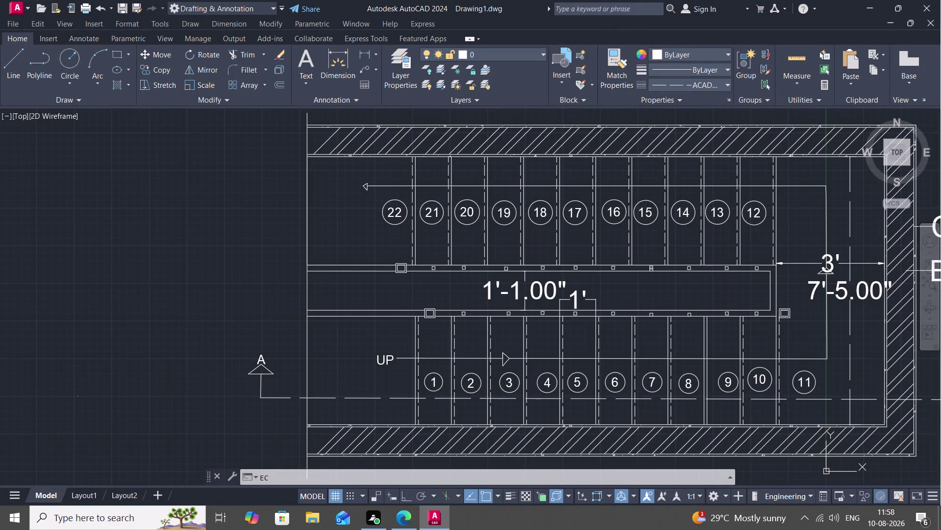
key(Escape)
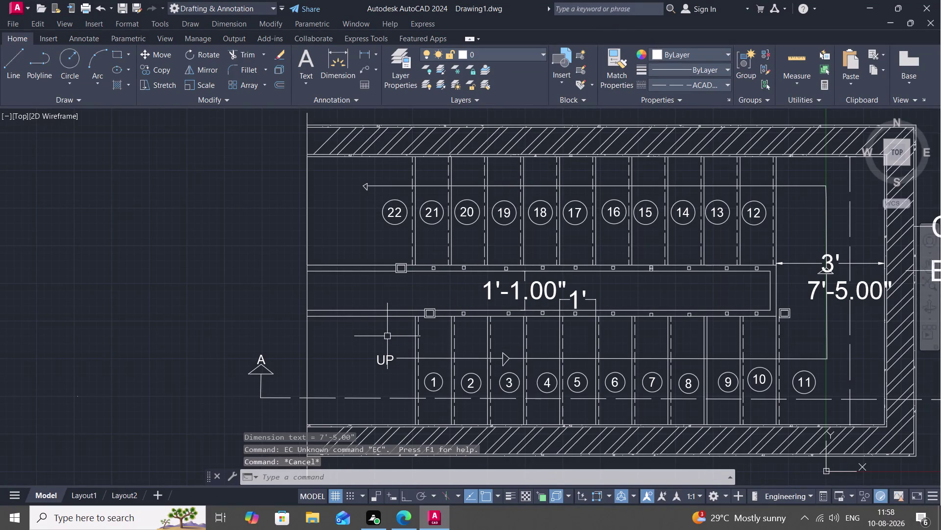
text(EX)
key(space)
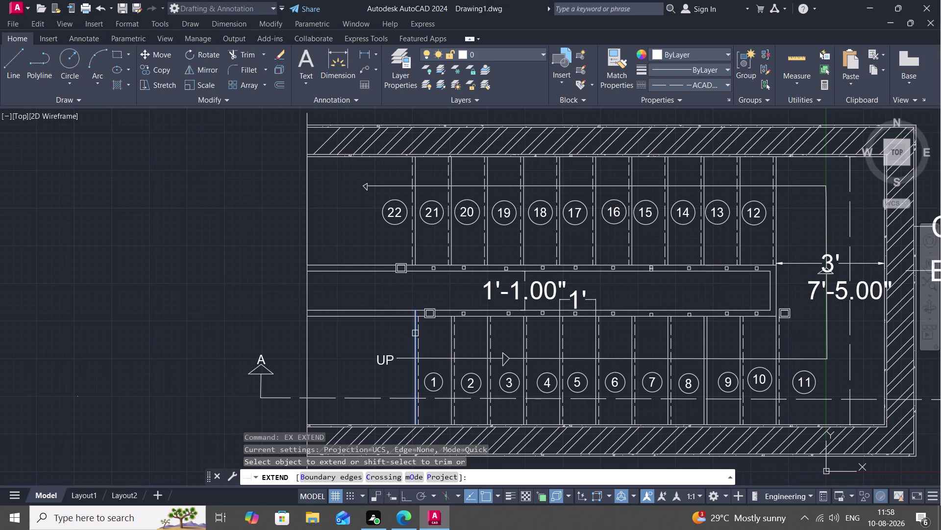
click(415, 333)
key(Escape)
text(TR)
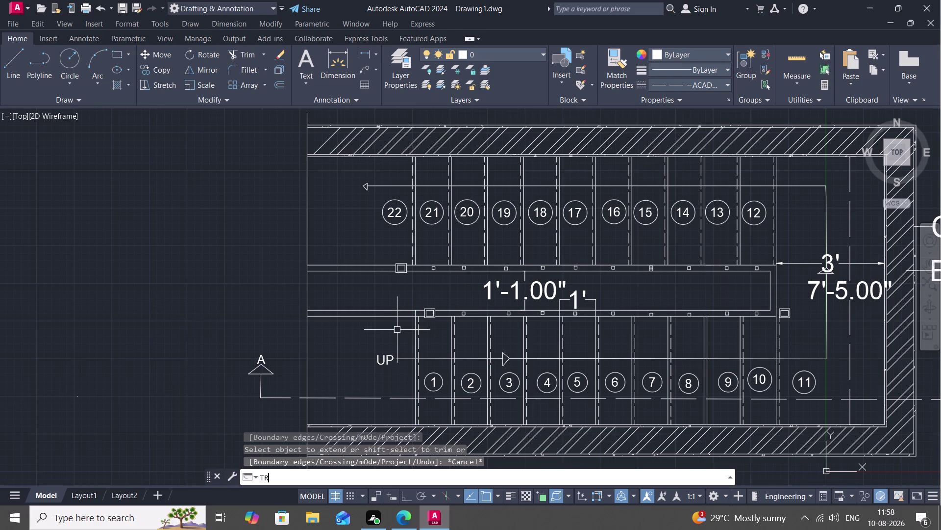
key(space)
click(377, 309)
click(379, 315)
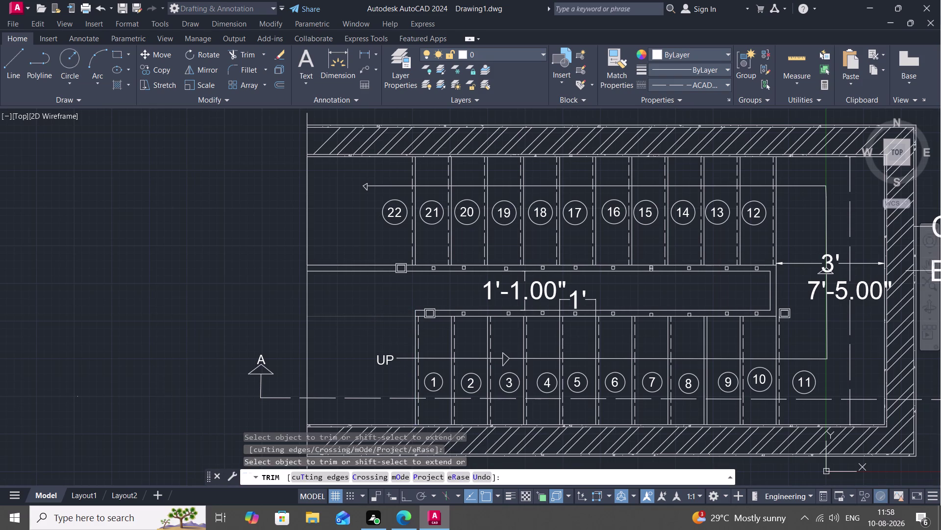
key(Escape)
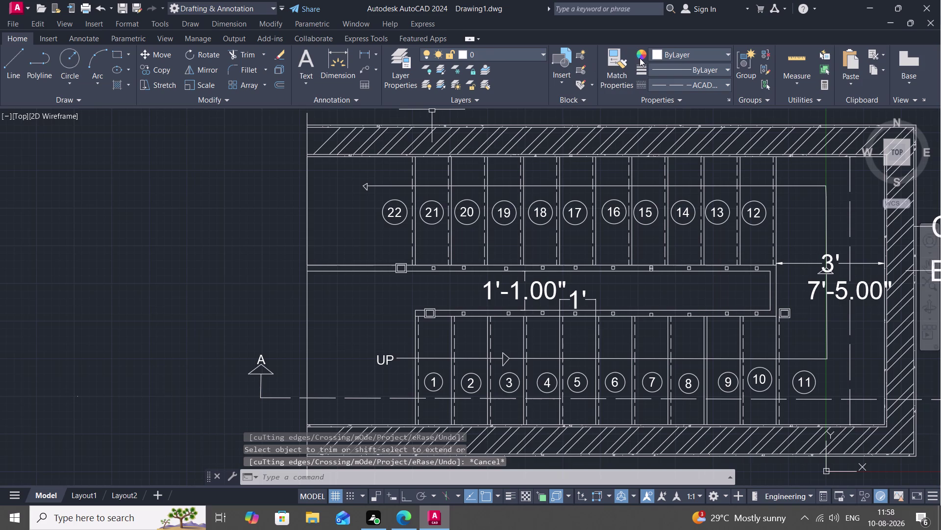
key(b)
key(r)
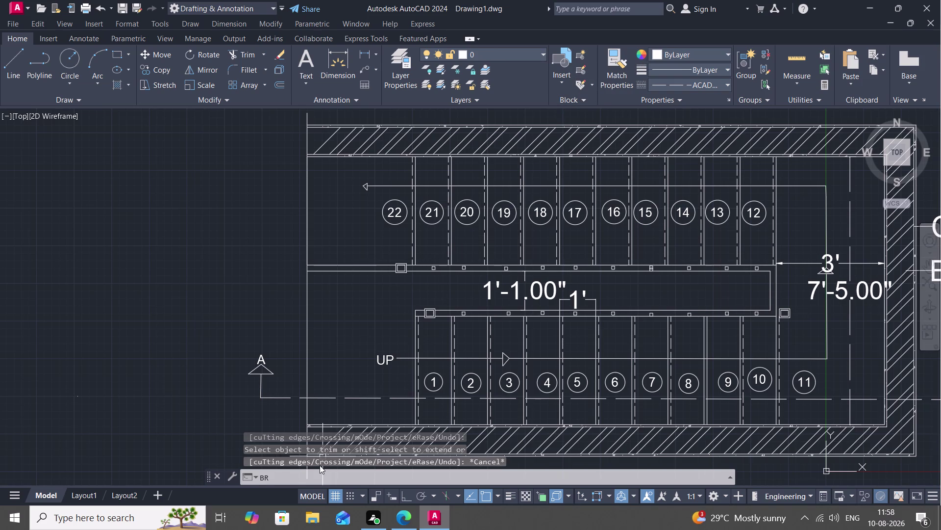
Try a break-line symbol on the plan's open left edge, cancelling before it appears.
text(EA)
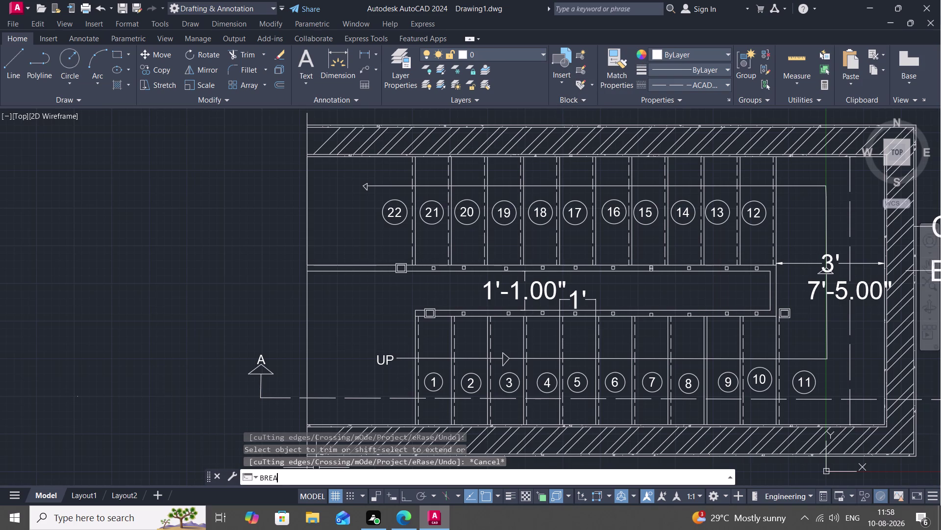
text(K)
click(289, 445)
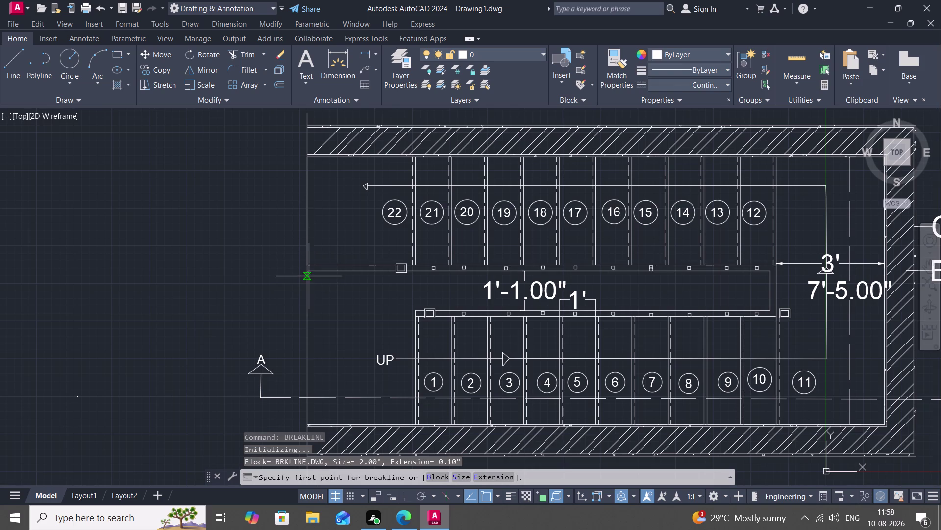
click(308, 318)
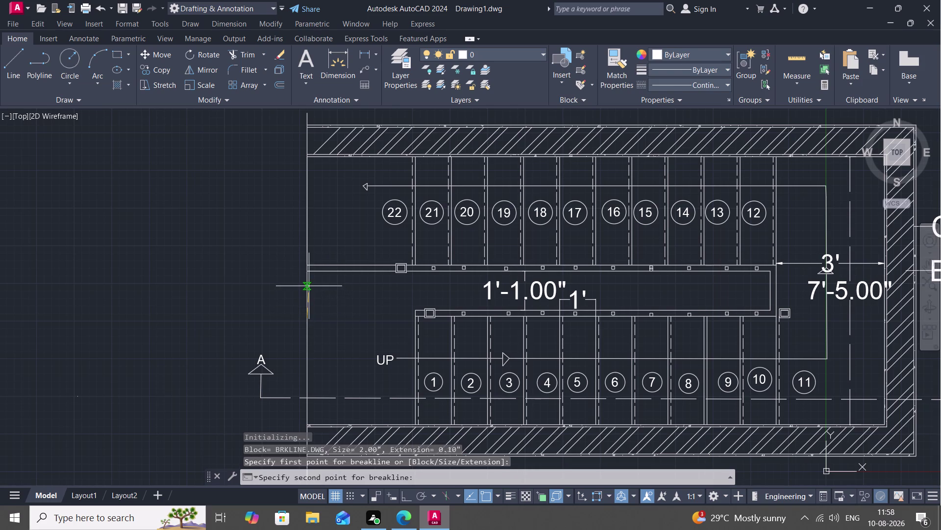
click(309, 285)
right_click(309, 286)
key(Escape)
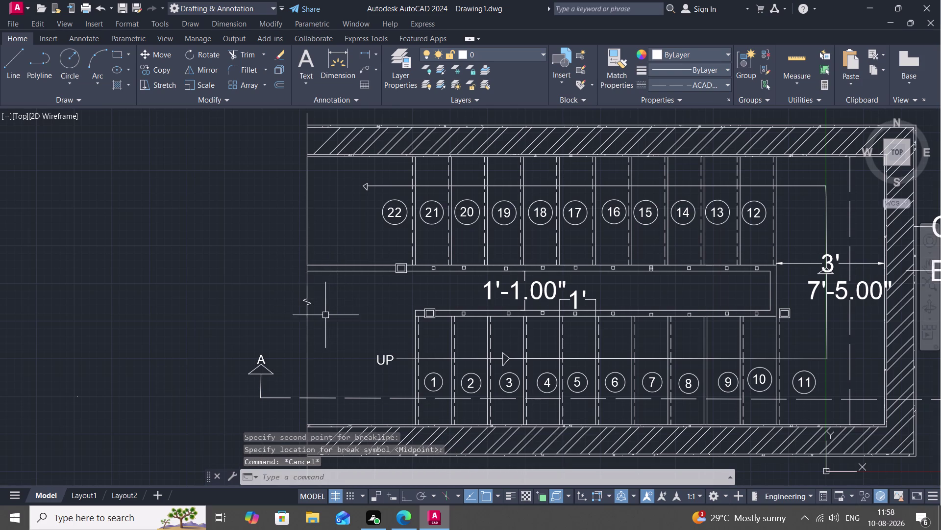
Zoom to the whole drawing and start a multiline text box below the plan.
middle_click(292, 288)
scroll(down, 3)
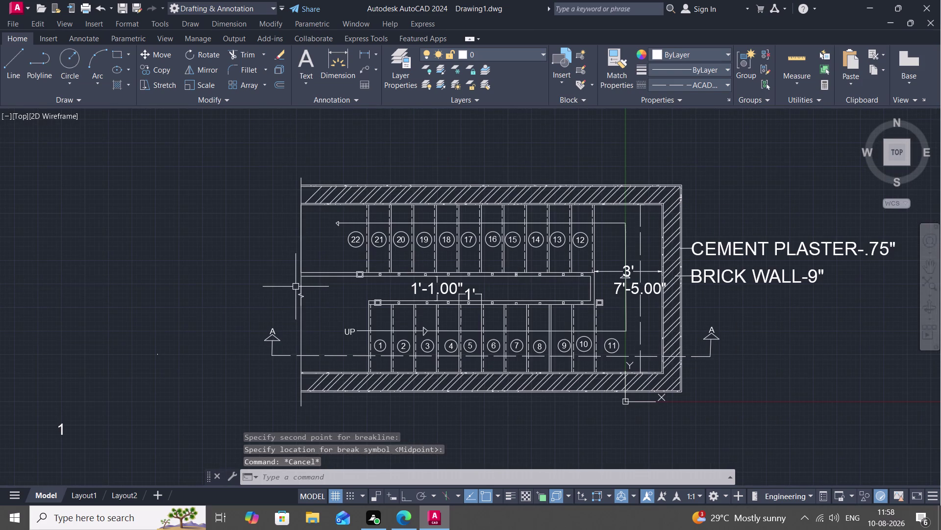
text(T)
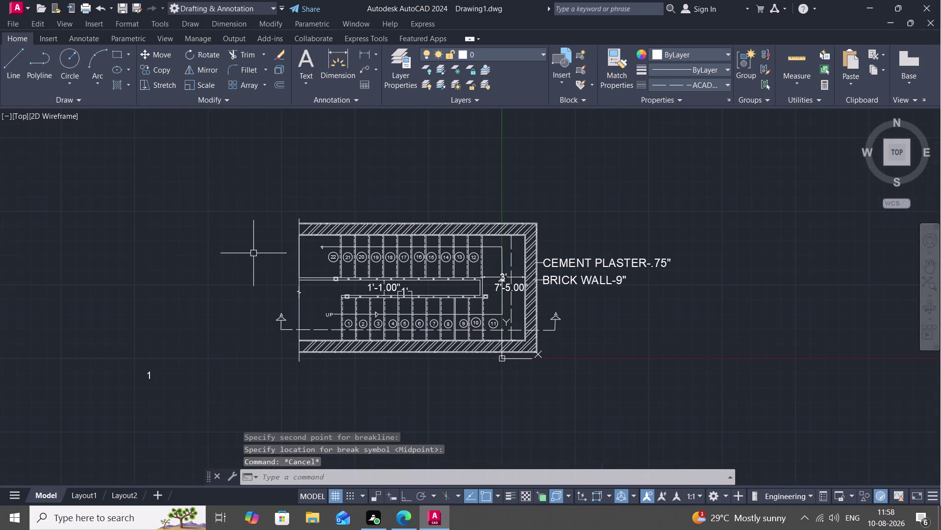
key(space)
click(365, 377)
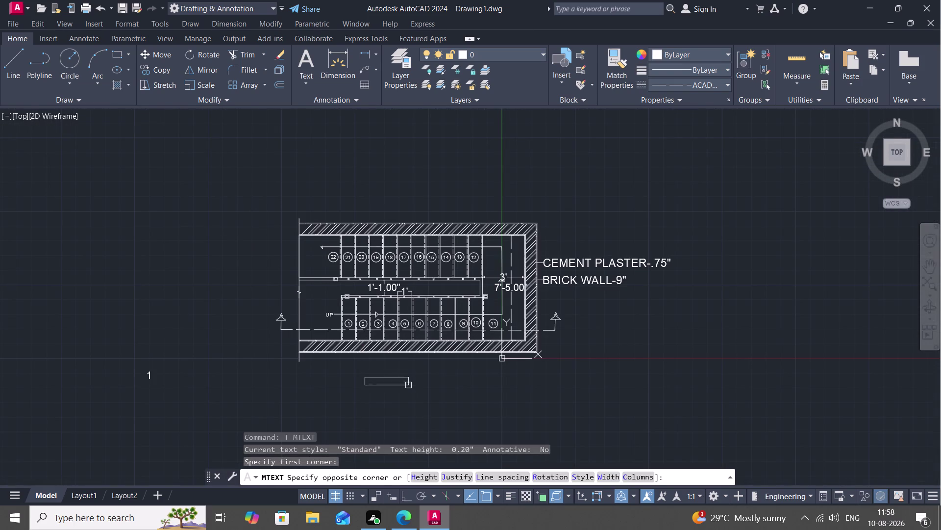
click(421, 399)
text(PL)
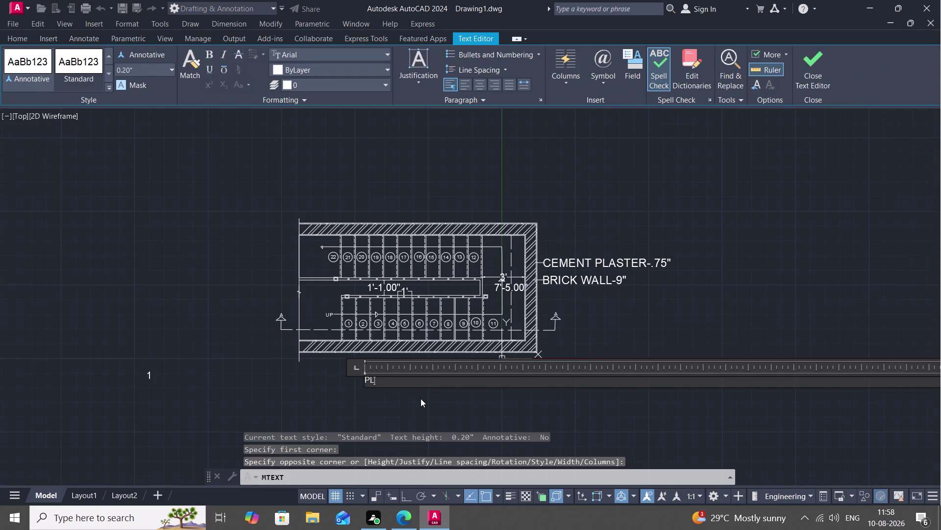
text(AN)
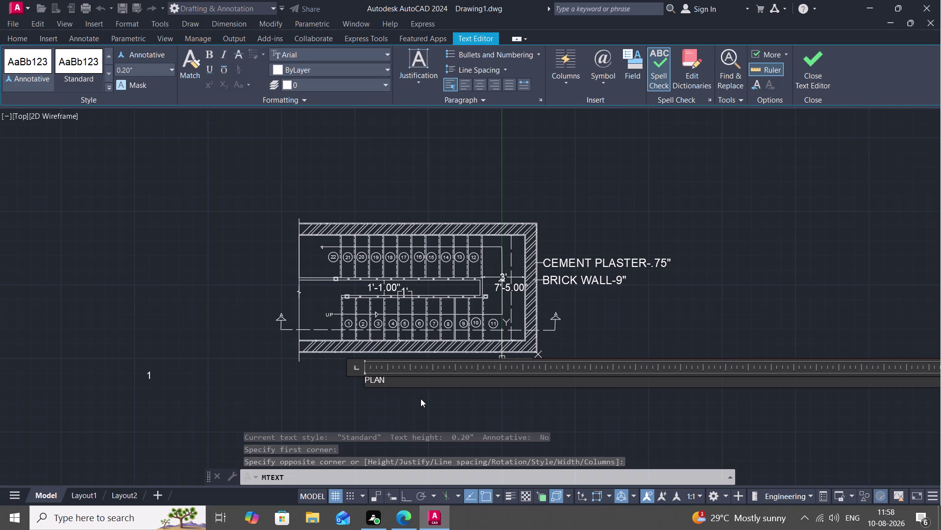
key(BackSpace)
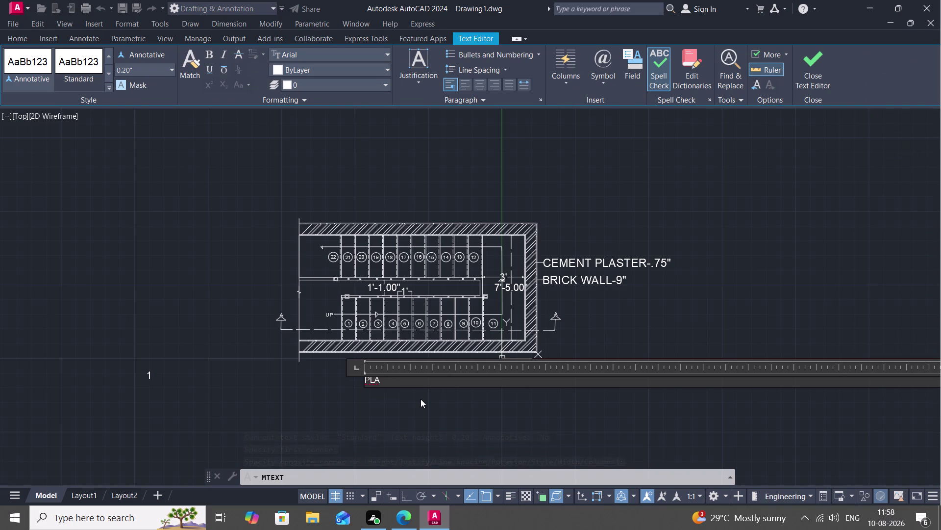
key(BackSpace)
key(BackSpace)
key(Escape)
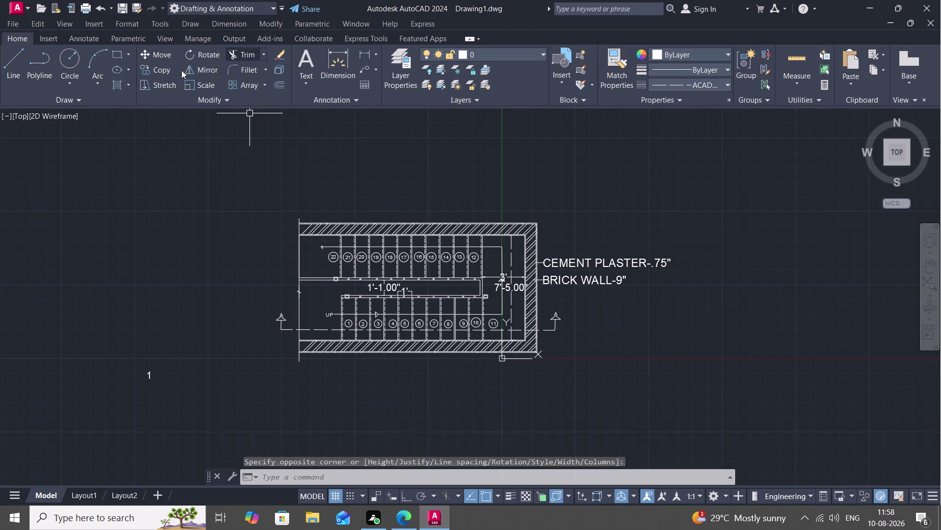
Begin copying the stall number 1 text, then cancel the attempt.
scroll(up, 3)
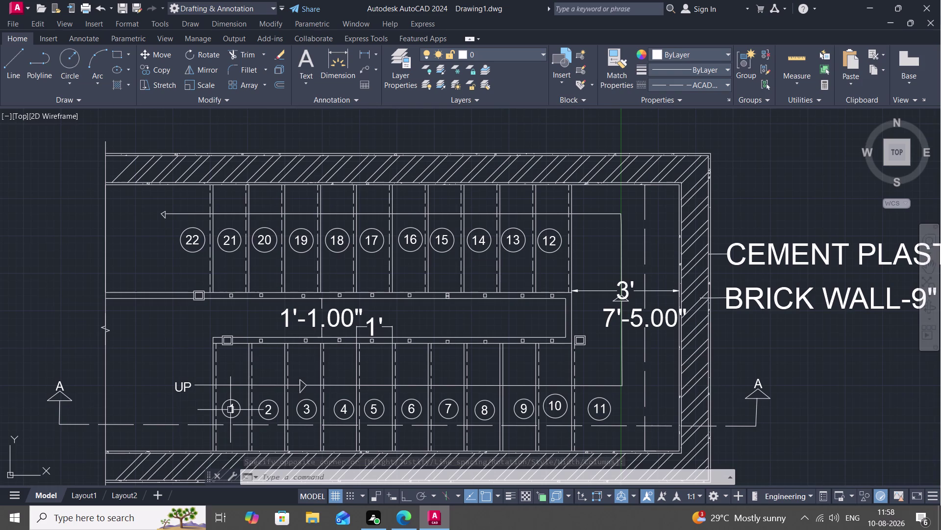
text(CO)
key(space)
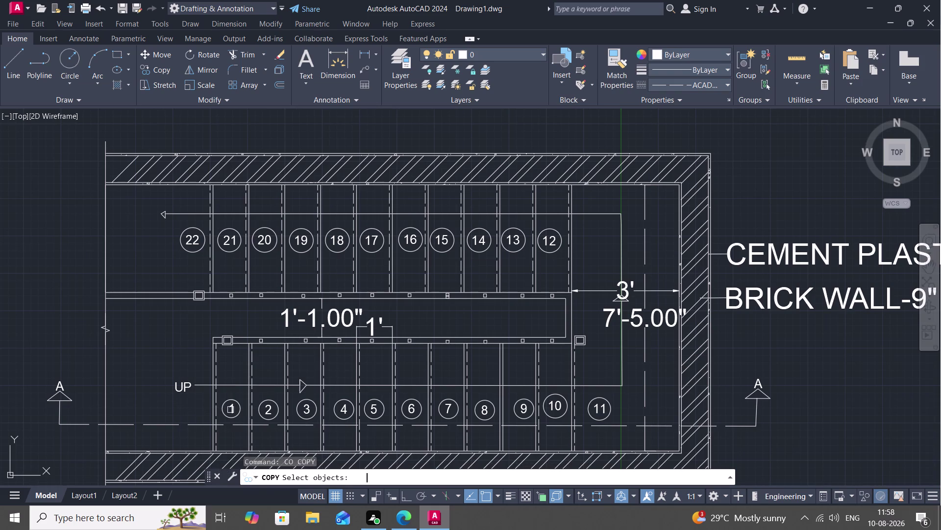
click(230, 409)
right_click(230, 409)
click(231, 409)
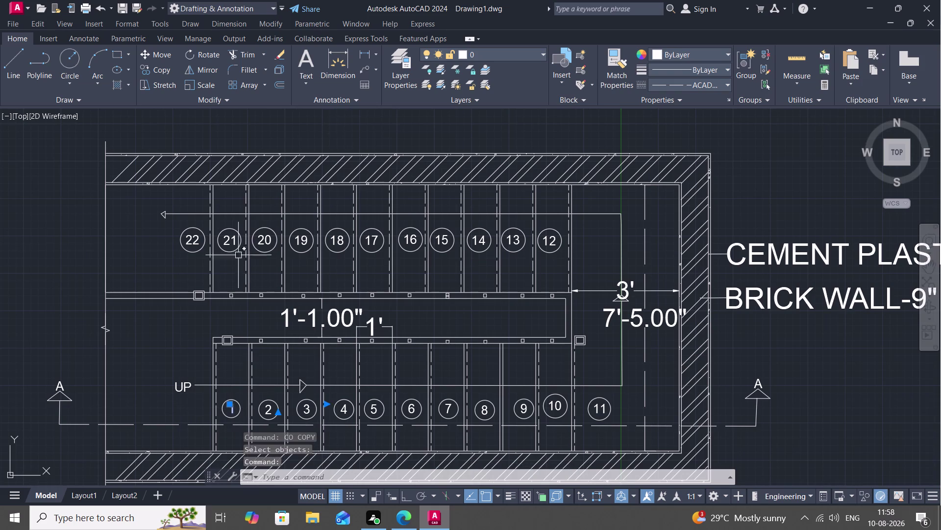
key(Escape)
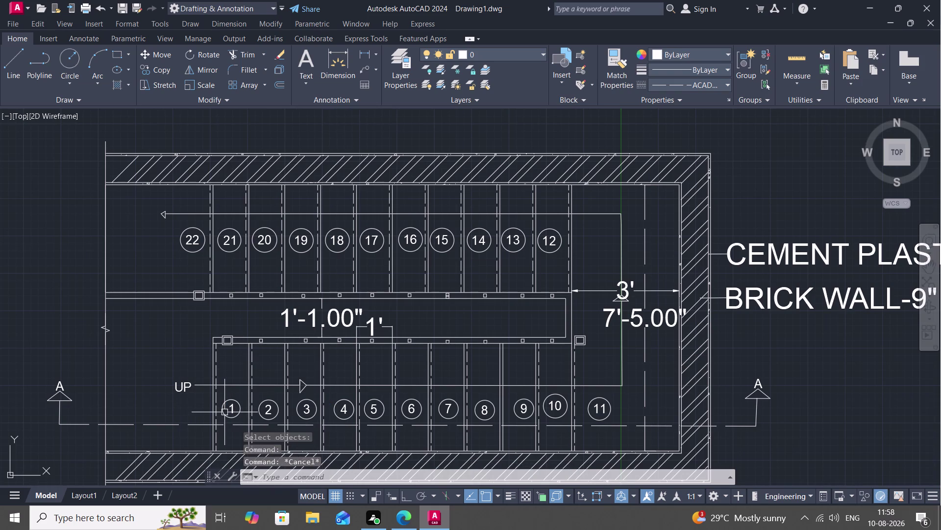
Copy the number 1 text to one spot above and one below the stair plan.
text(CO)
key(space)
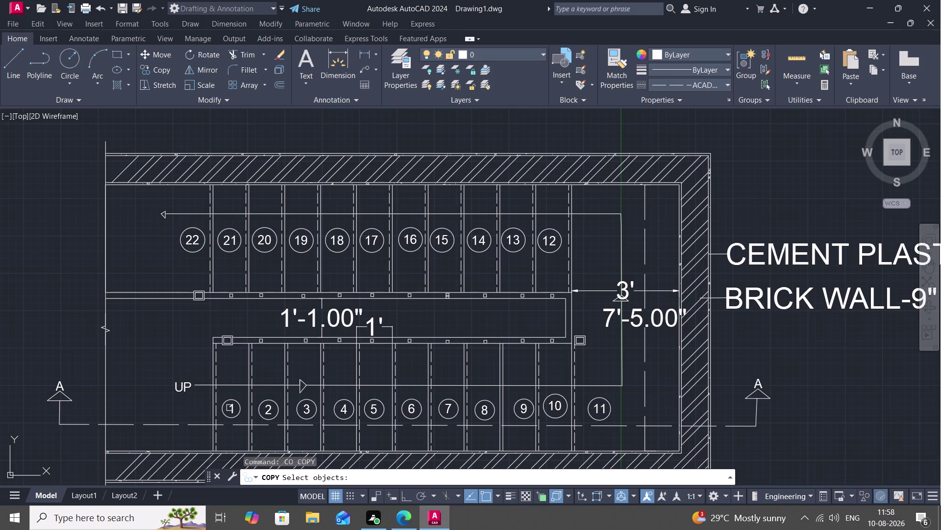
click(231, 408)
right_click(230, 408)
click(230, 408)
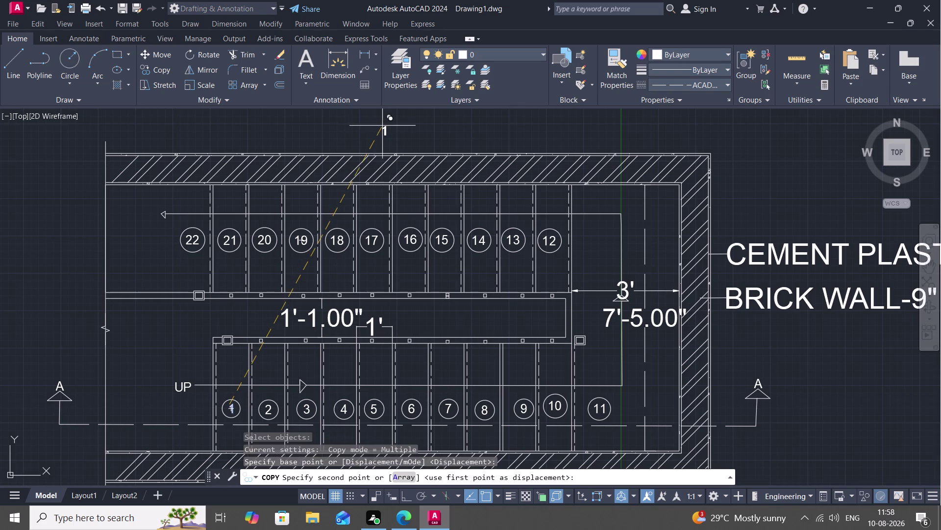
click(389, 117)
middle_drag(388, 416, 396, 120)
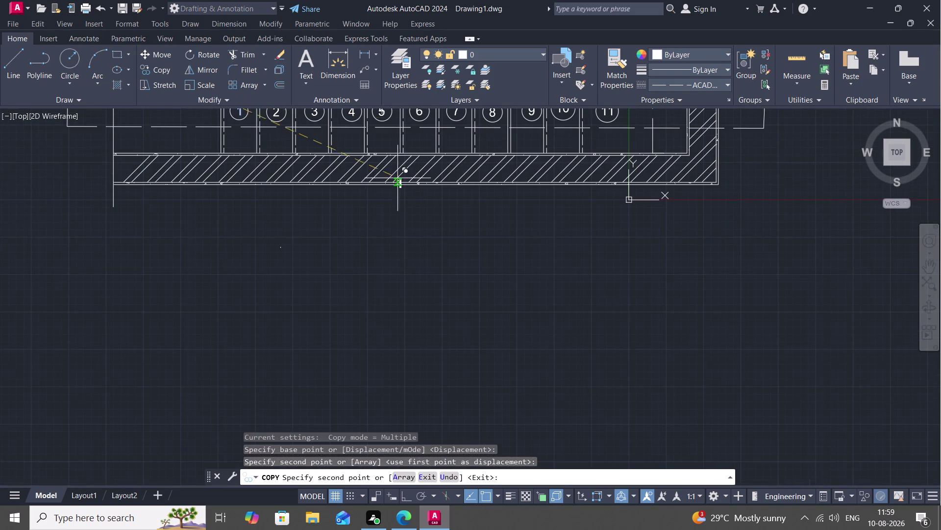
click(400, 233)
key(Escape)
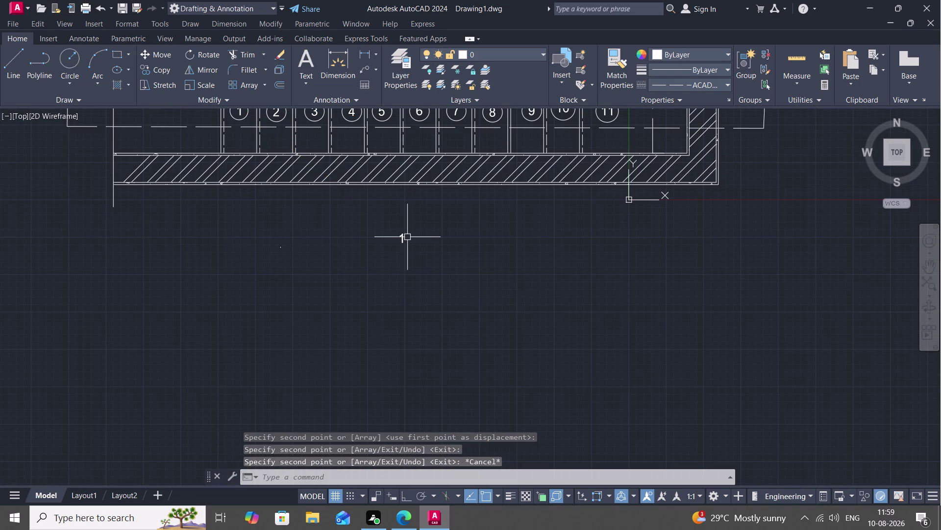
Change the lower copy's text from 1 to PLAN.
double_click(403, 237)
key(BackSpace)
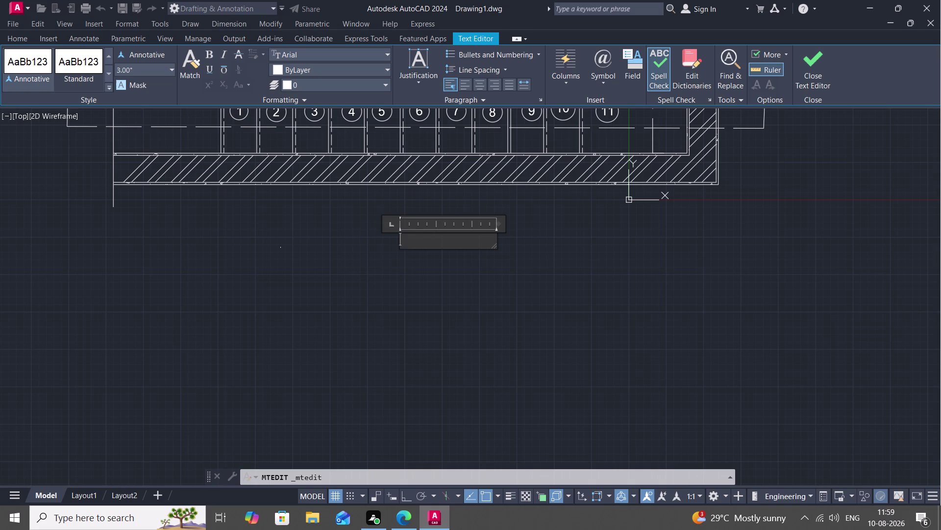
text(PLAN)
click(372, 254)
middle_drag(370, 218, 421, 478)
scroll(down, 3)
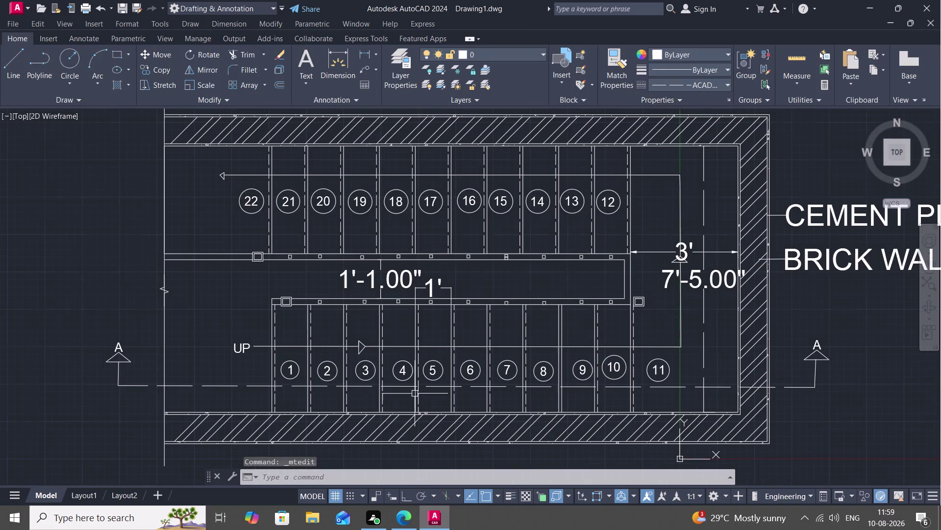
scroll(down, 3)
middle_drag(453, 197, 452, 293)
scroll(up, 3)
double_click(409, 267)
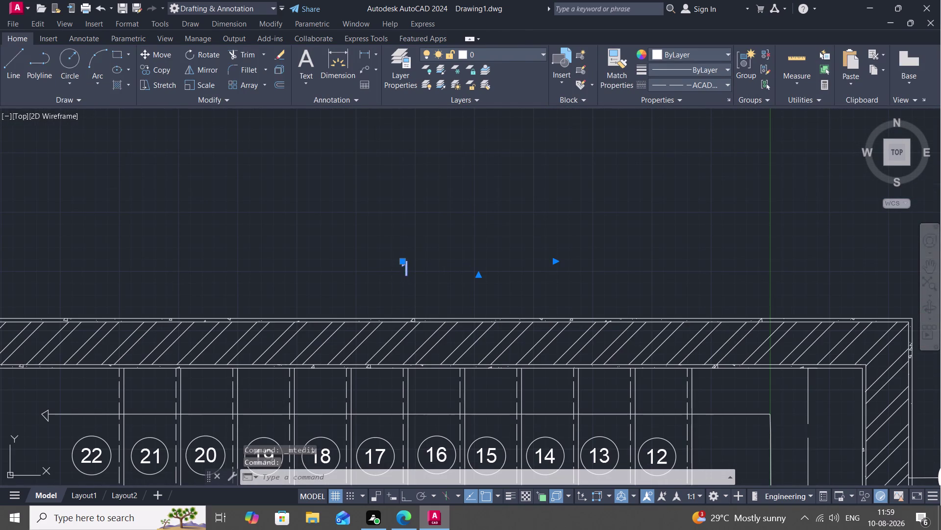
Replace the upper copy's text with HALF TURN STAIR.
key(BackSpace)
text(HA)
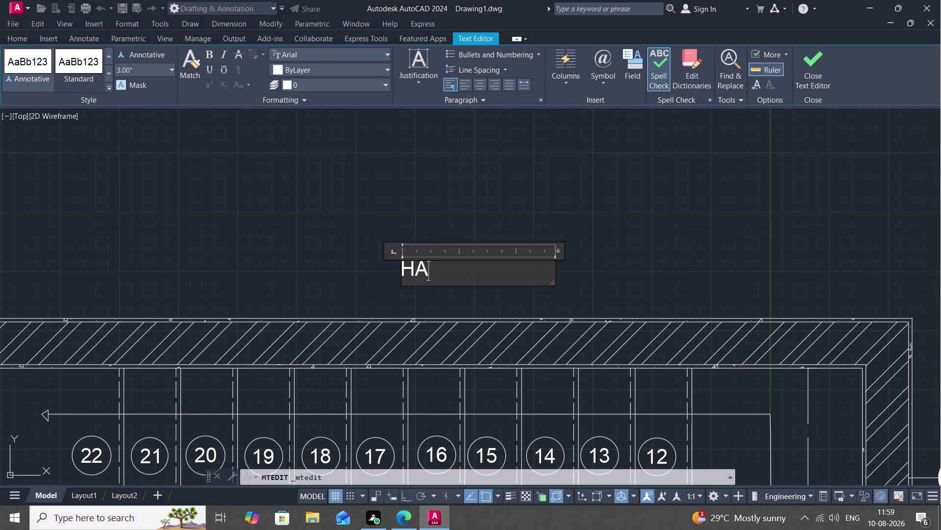
text(L)
text(F)
key(space)
text(TURN)
key(space)
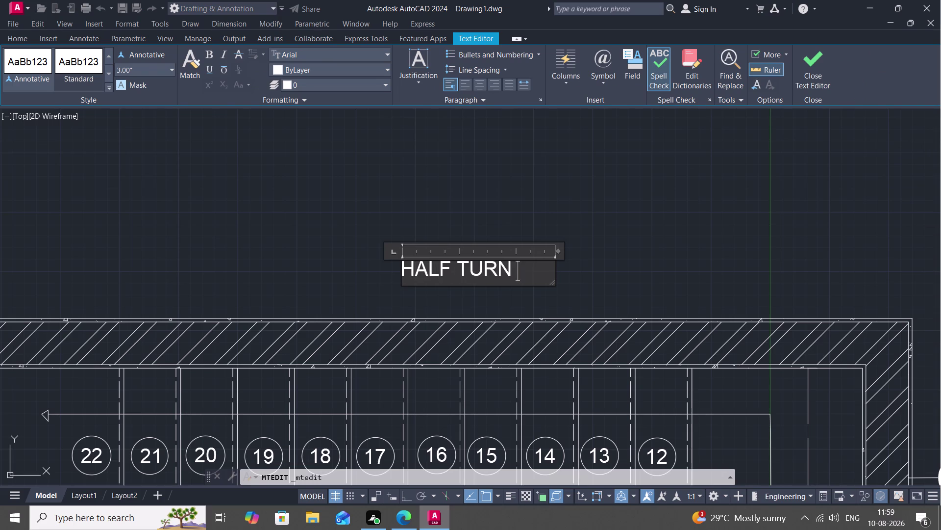
text(STA)
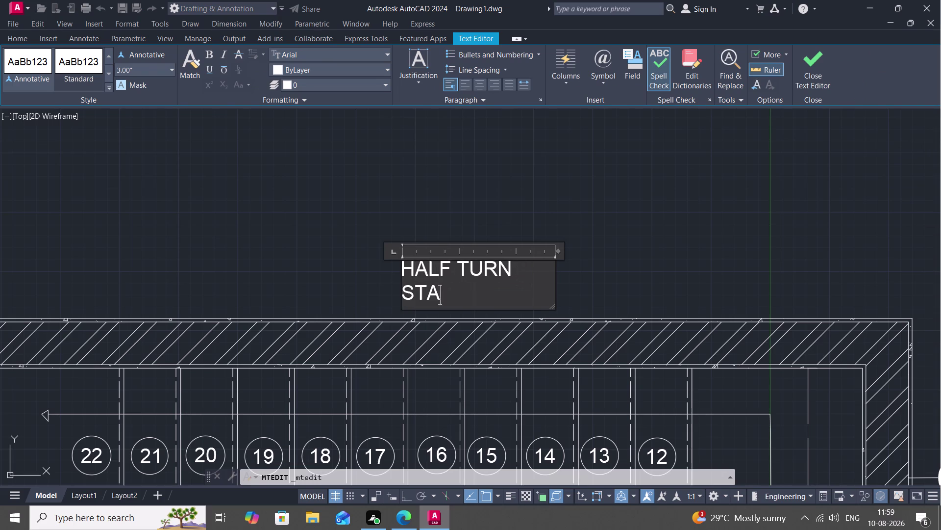
text(IR)
click(307, 163)
Widen the HALF TURN STAIR text box so the title fits on one line.
click(407, 267)
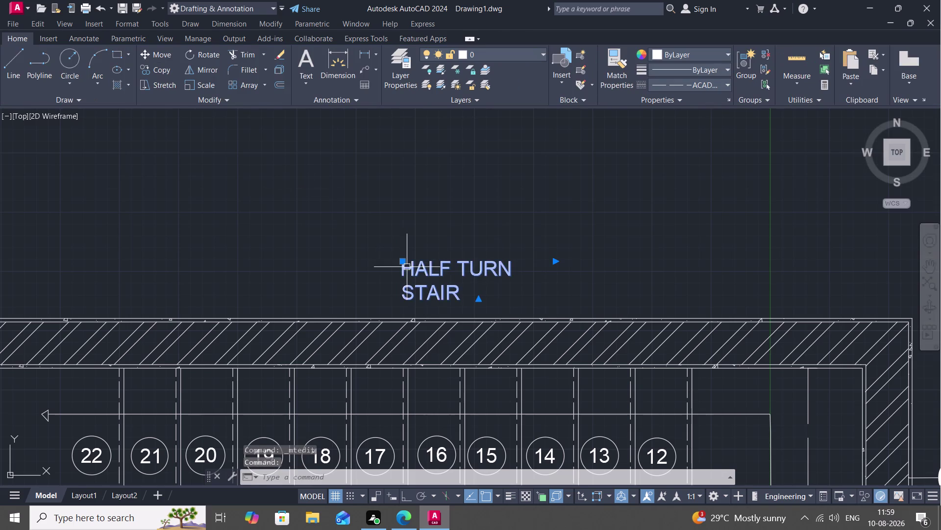
click(553, 262)
drag(554, 261, 559, 261)
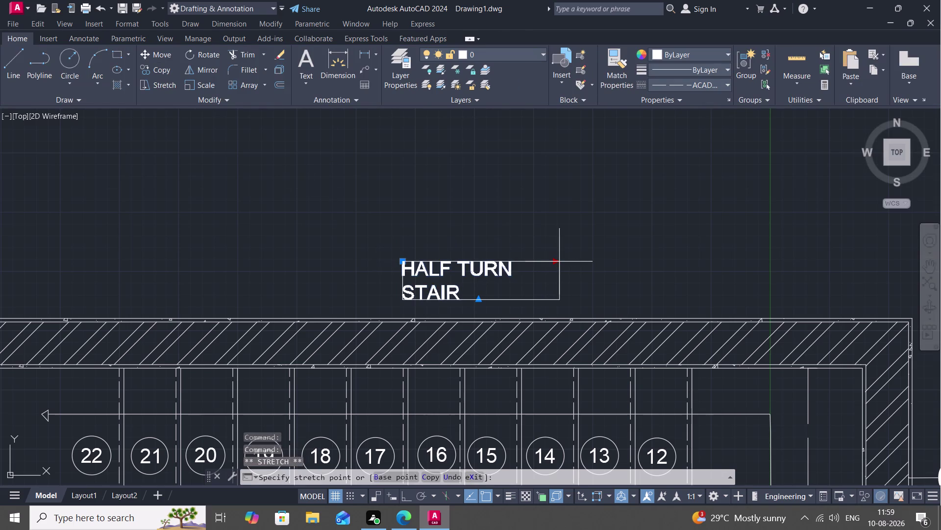
drag(559, 261, 581, 261)
click(655, 251)
key(Escape)
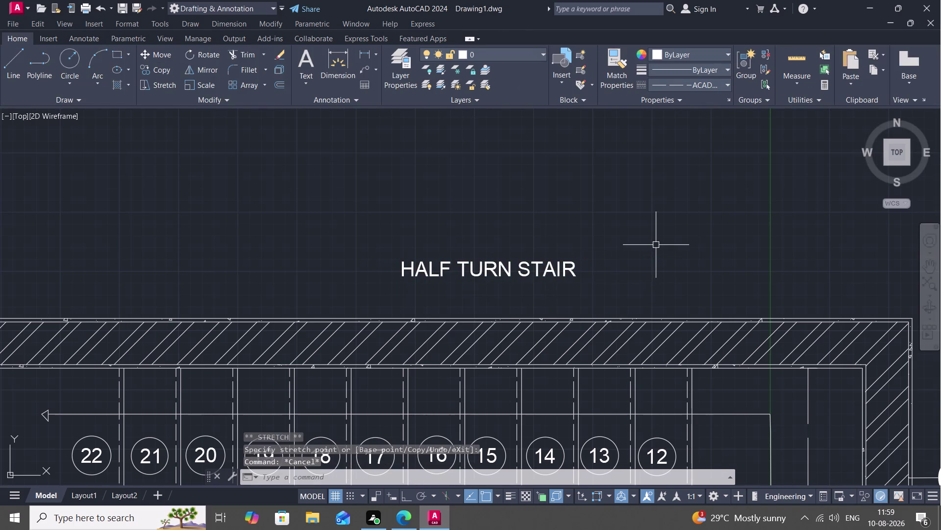
scroll(down, 3)
middle_drag(559, 251, 517, 223)
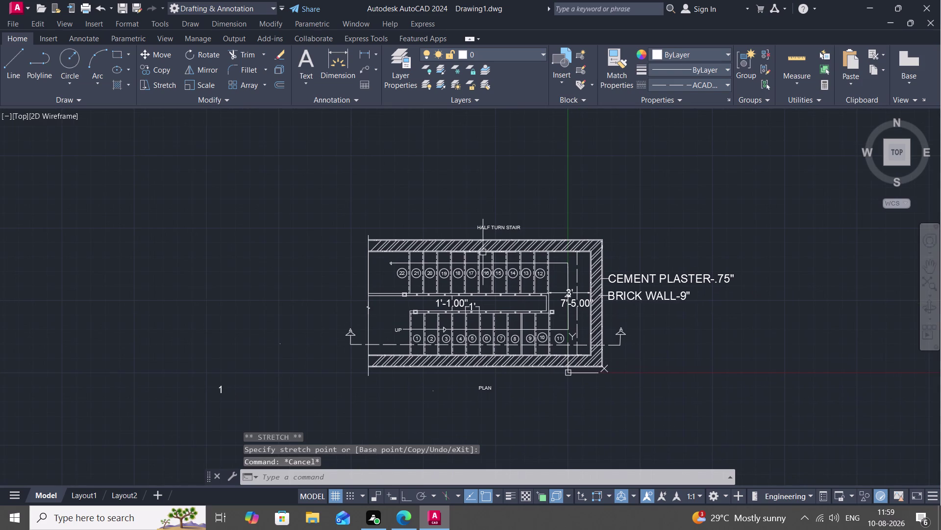
Erase the extra 1 label and the other stray objects left of the plan.
click(435, 393)
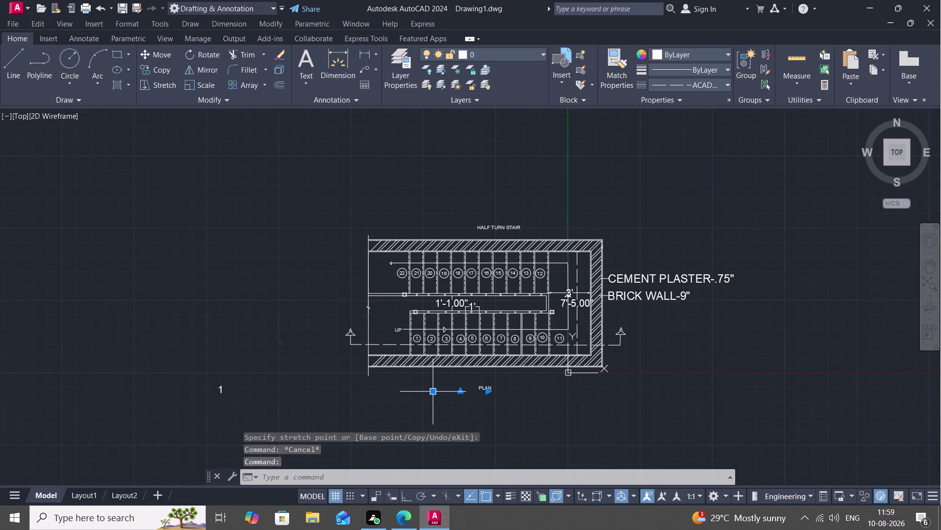
key(Delete)
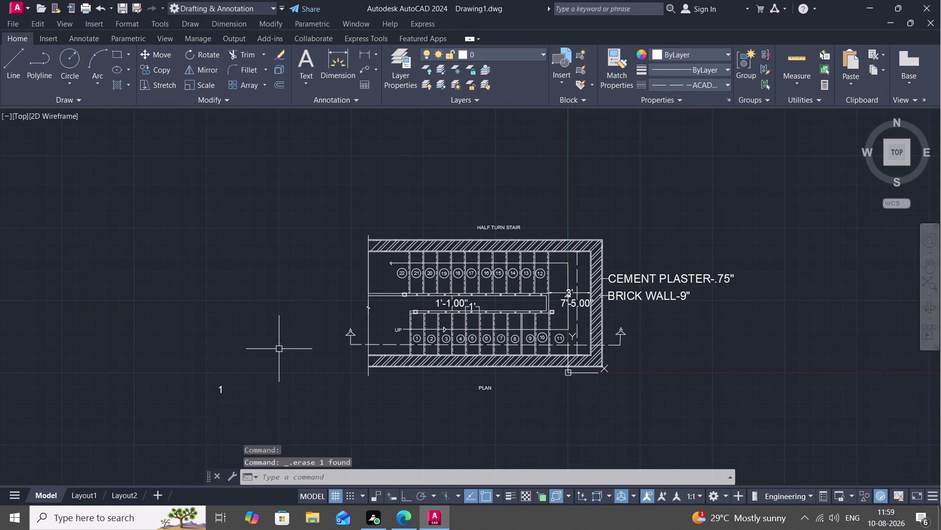
click(281, 345)
click(220, 390)
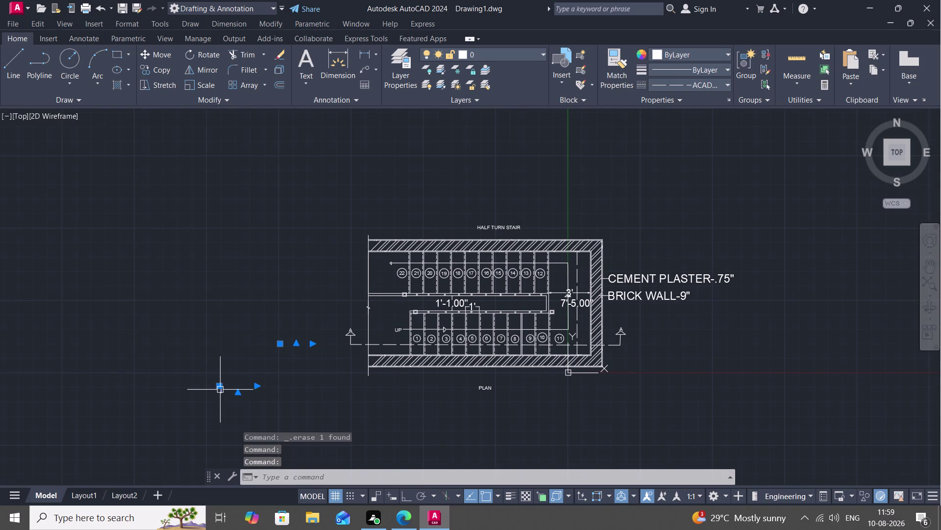
key(Delete)
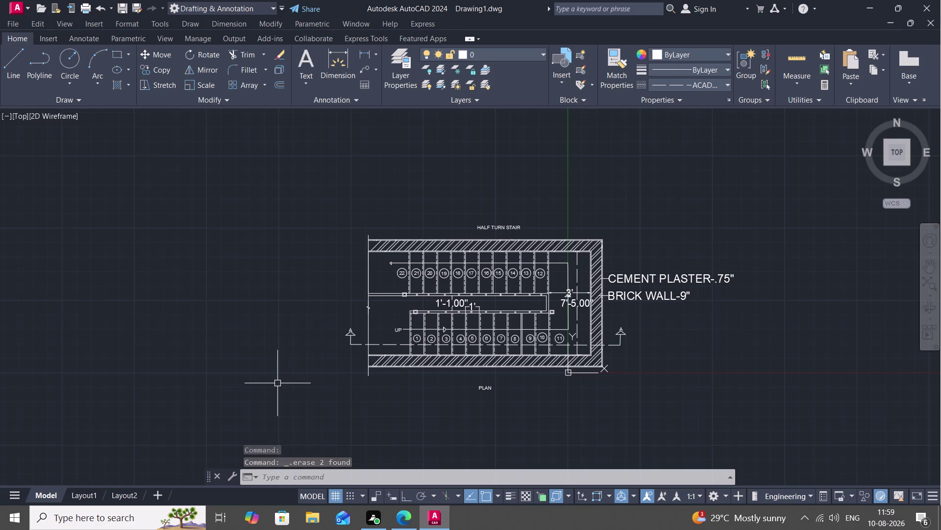
click(366, 50)
scroll(up, 3)
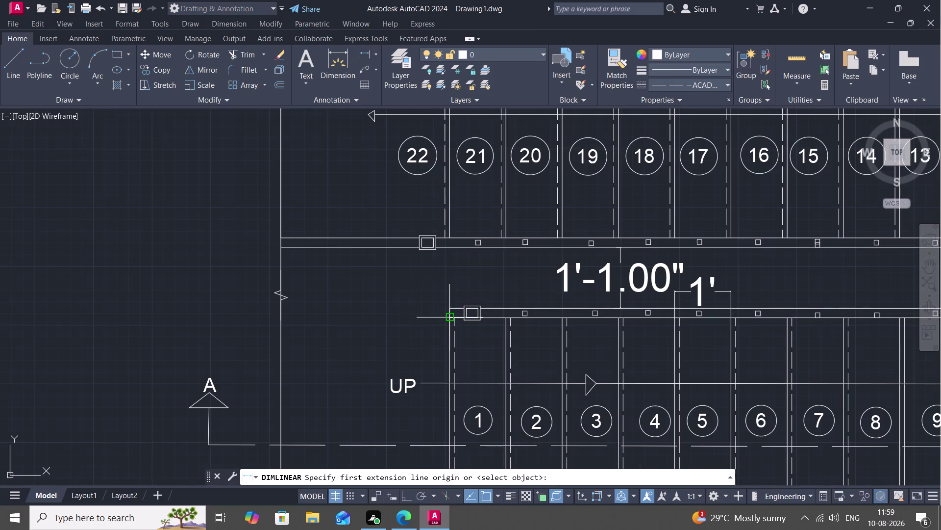
Dimension the lower flight as 3' from the inner wall to the outer wall edge.
click(448, 314)
middle_drag(447, 299, 448, 106)
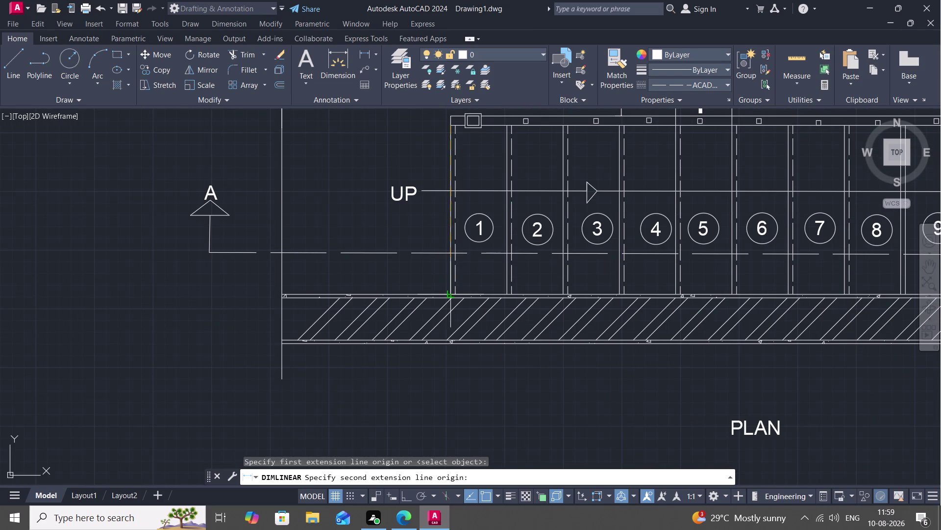
click(451, 292)
click(425, 284)
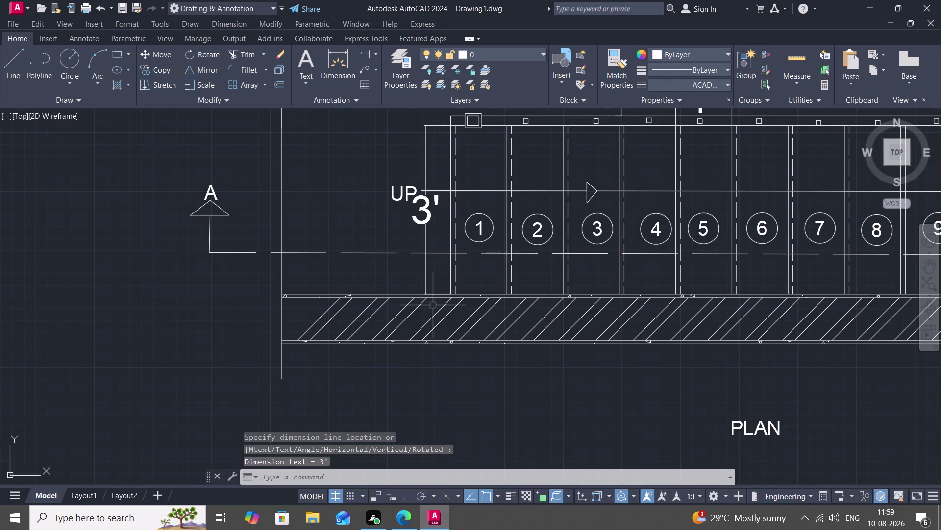
scroll(down, 3)
scroll(down, 3)
scroll(down, 3)
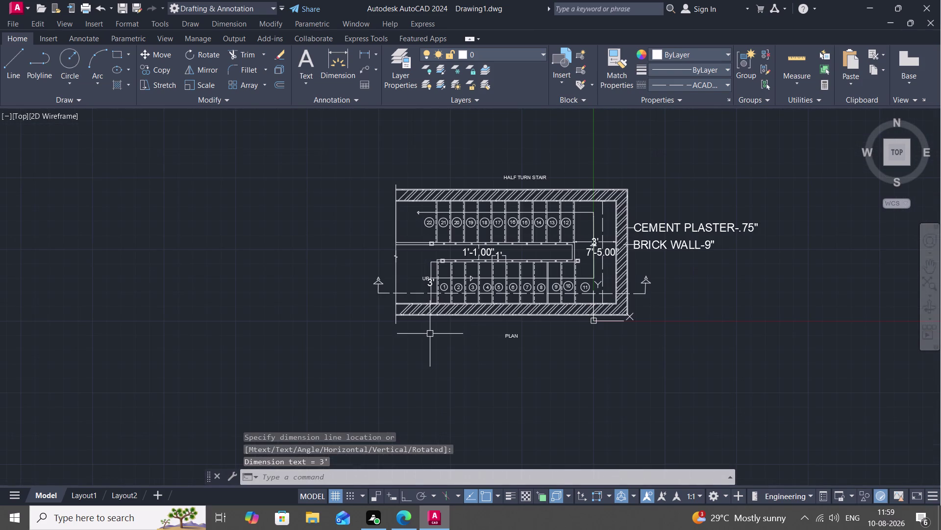
key(ctrl+p)
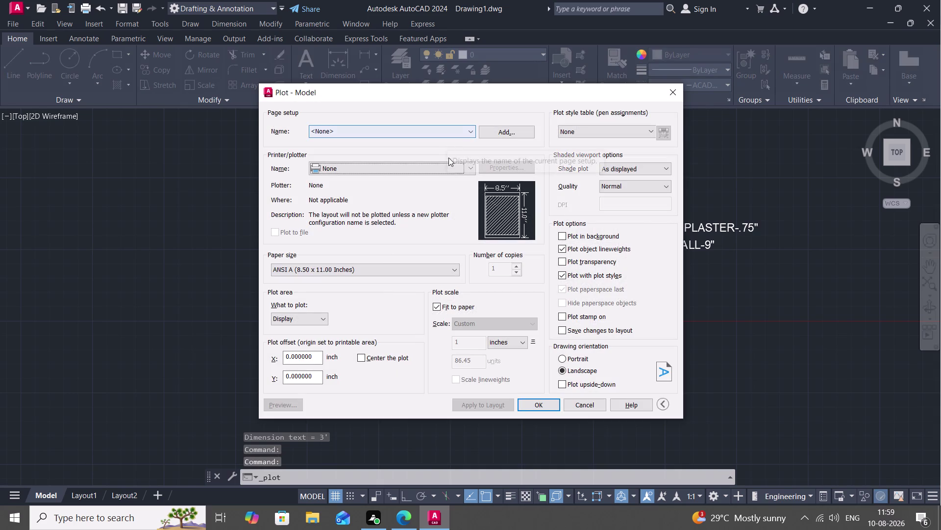
Plot a window around the whole stair plan to AutoCAD PDF (High Quality Print).
click(448, 169)
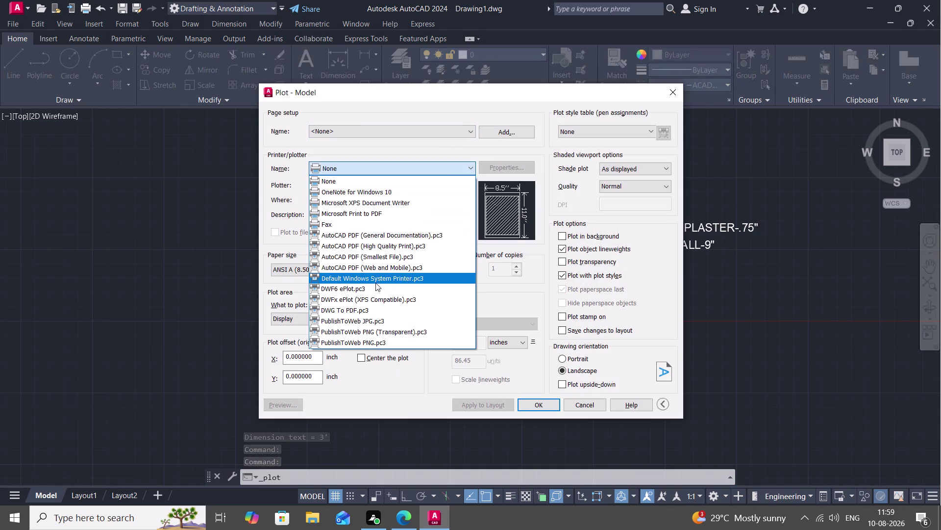
click(383, 244)
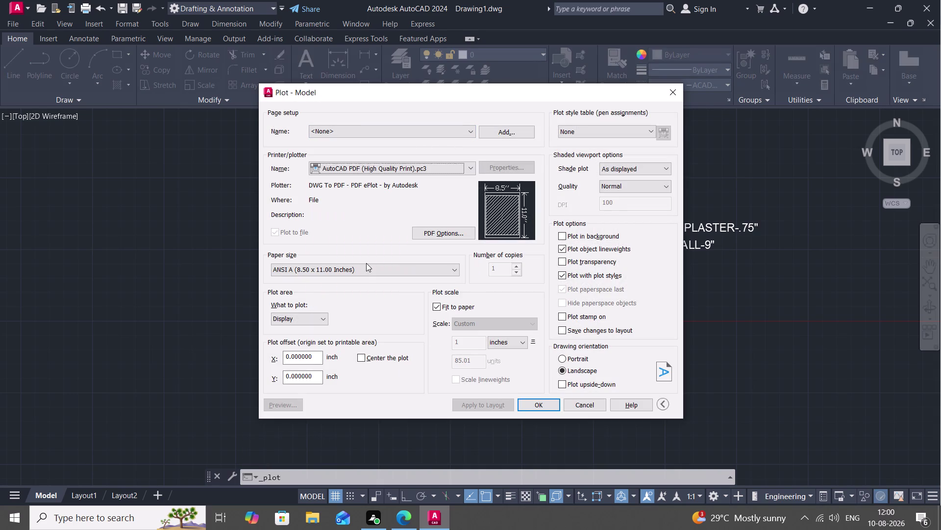
click(311, 322)
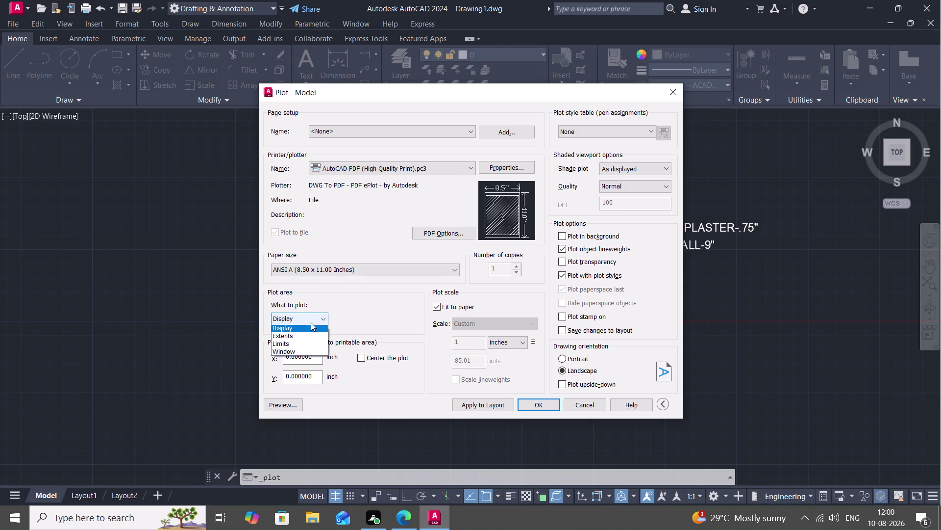
click(308, 351)
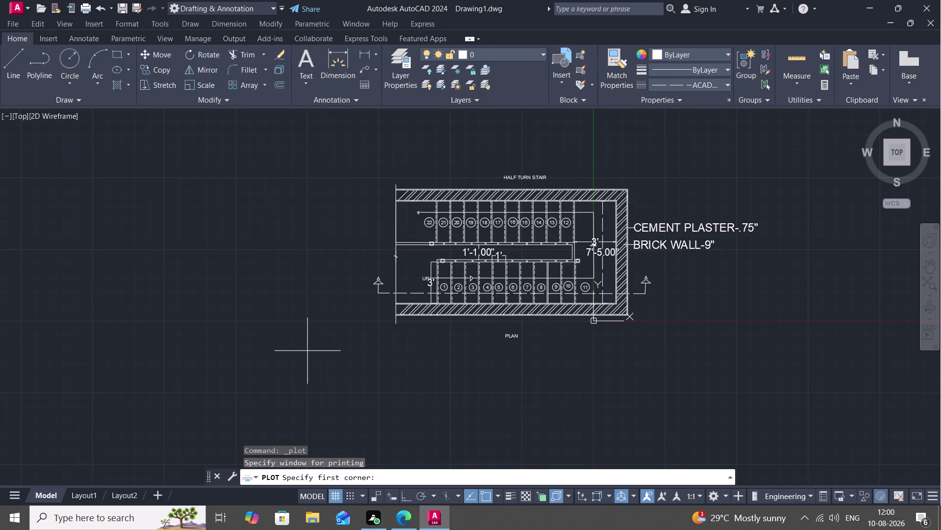
drag(348, 113, 427, 115)
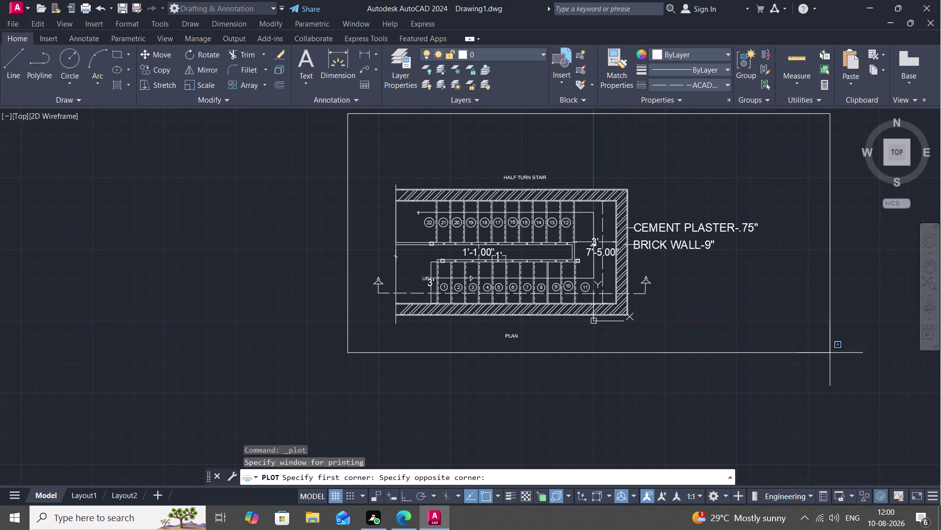
click(826, 381)
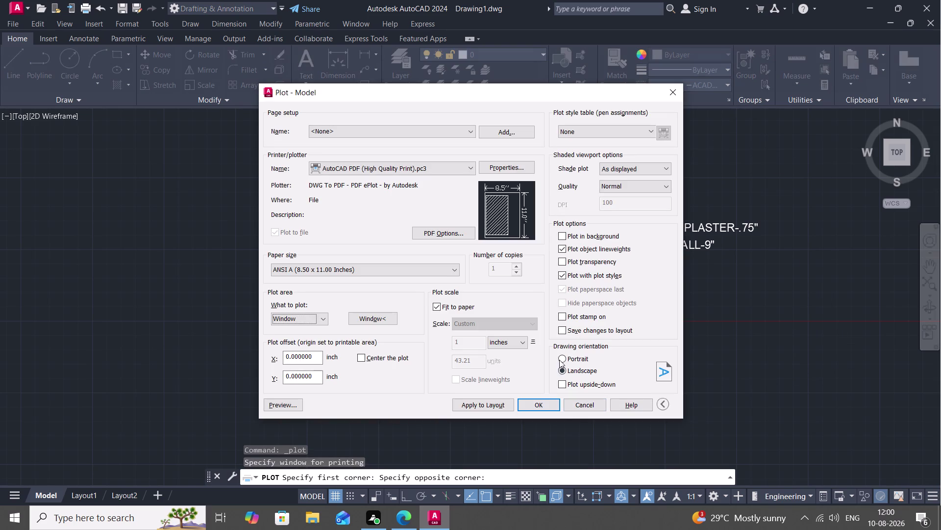
click(560, 355)
Save the plotted PDF as VYSHNAVI 71 and start the plot job.
click(547, 402)
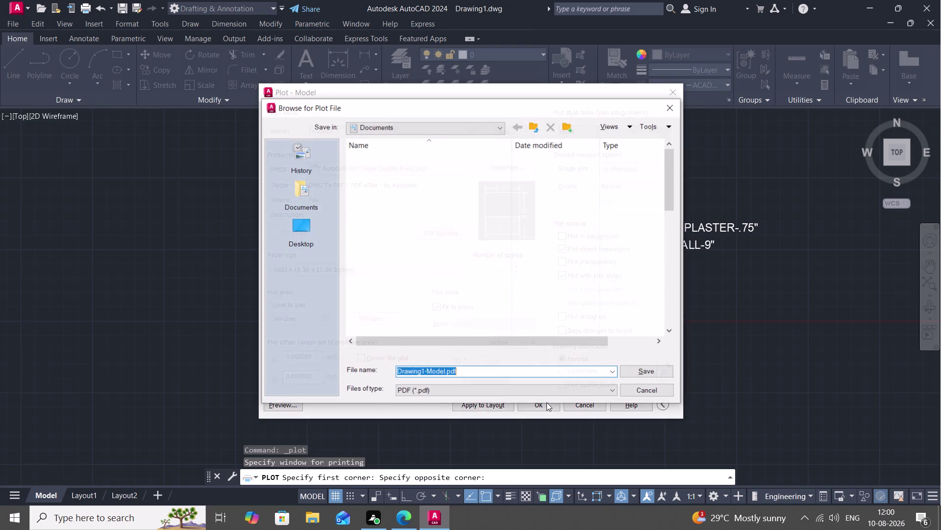
click(481, 369)
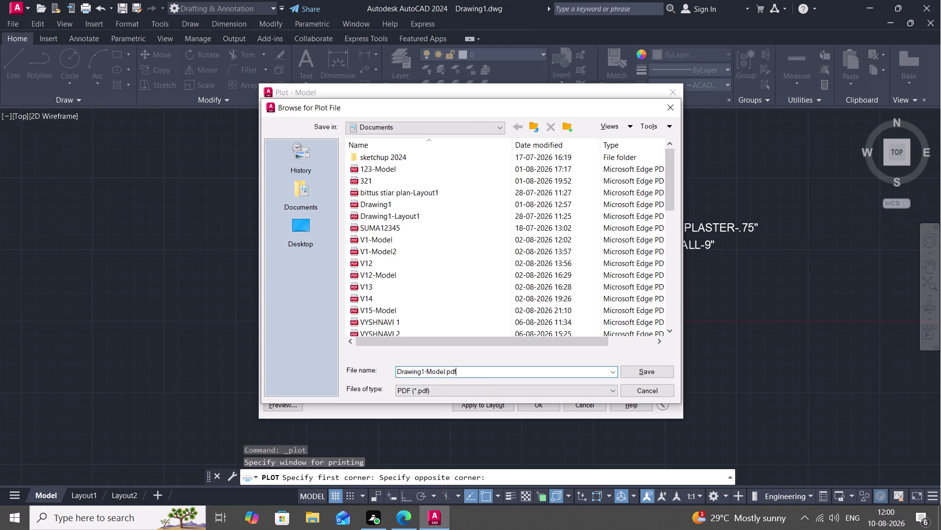
key(BackSpace)
key(BackSpace)
key(BackSpace)
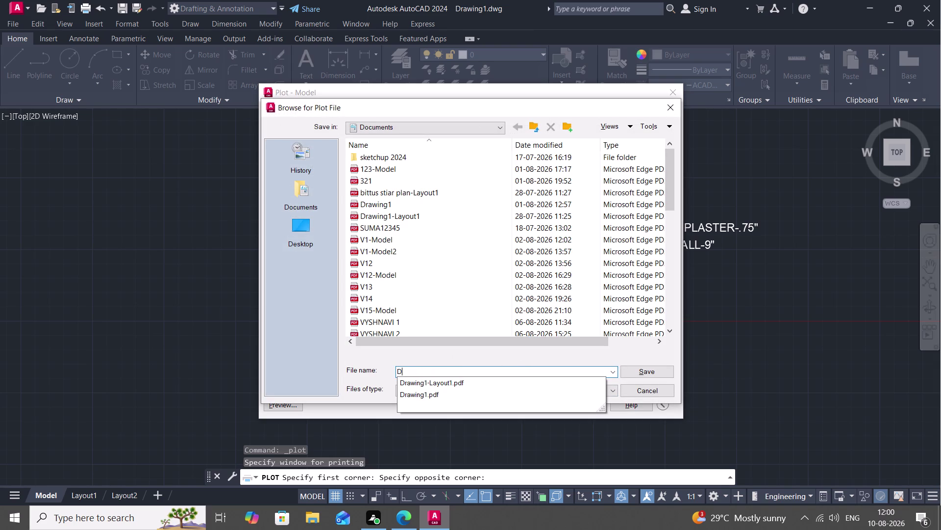
key(v)
text(YSH)
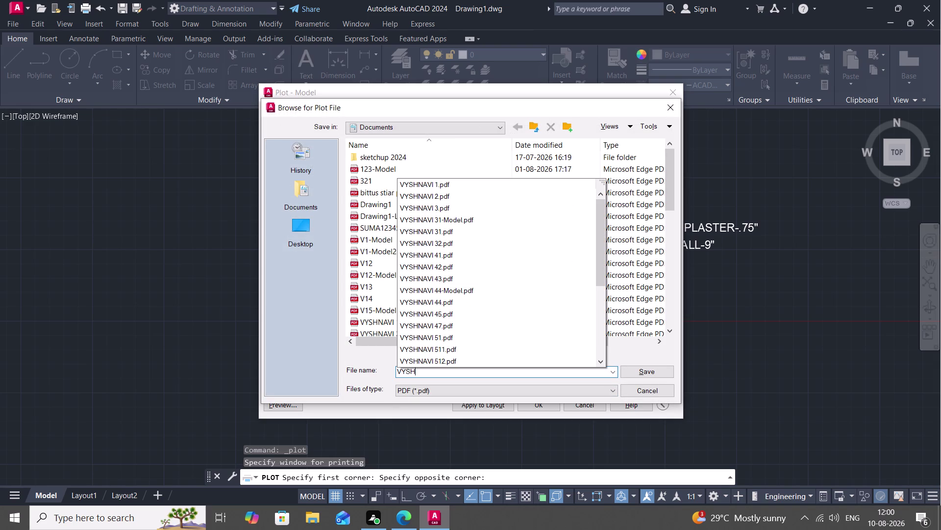
text(NAVI)
key(space)
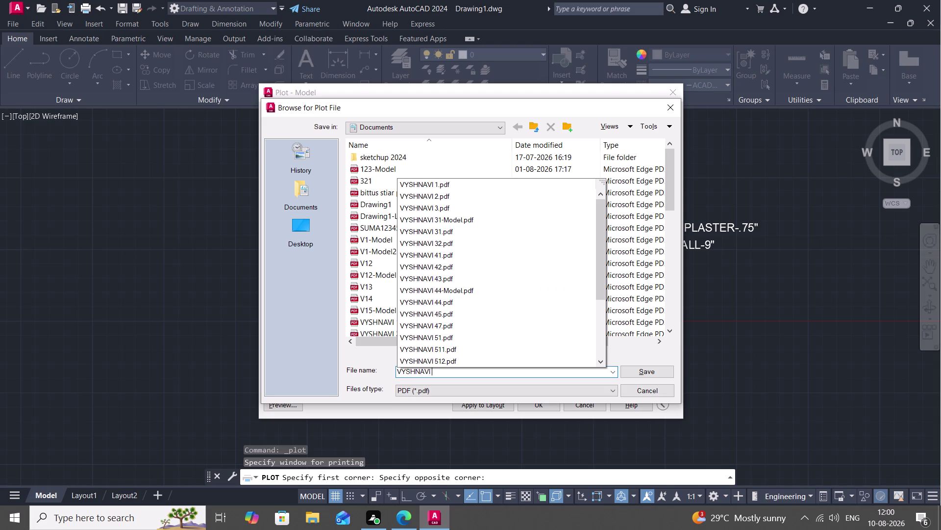
key(1)
key(BackSpace)
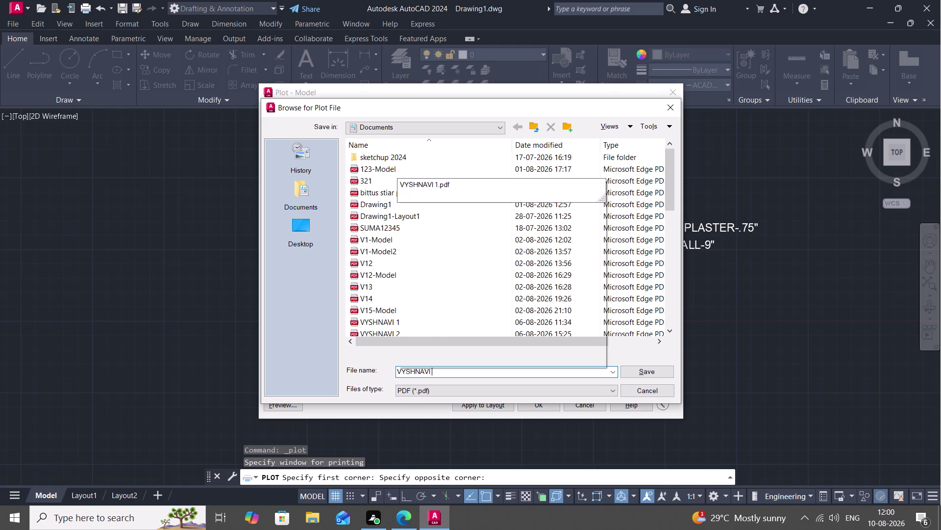
key(7)
key(1)
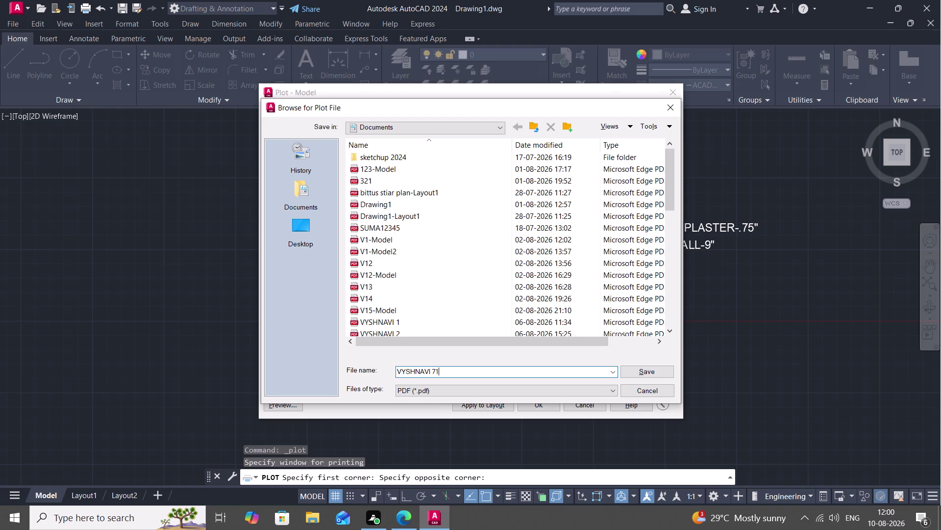
key(BackSpace)
key(1)
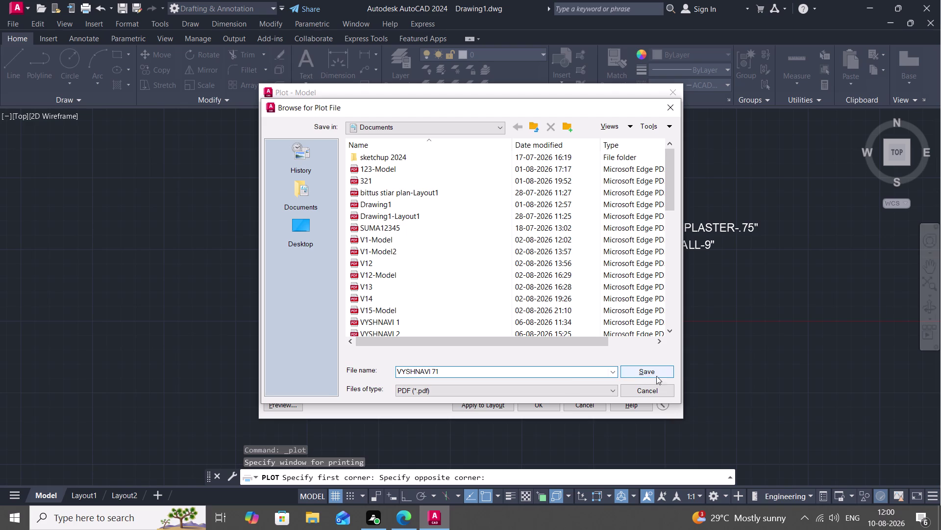
click(643, 369)
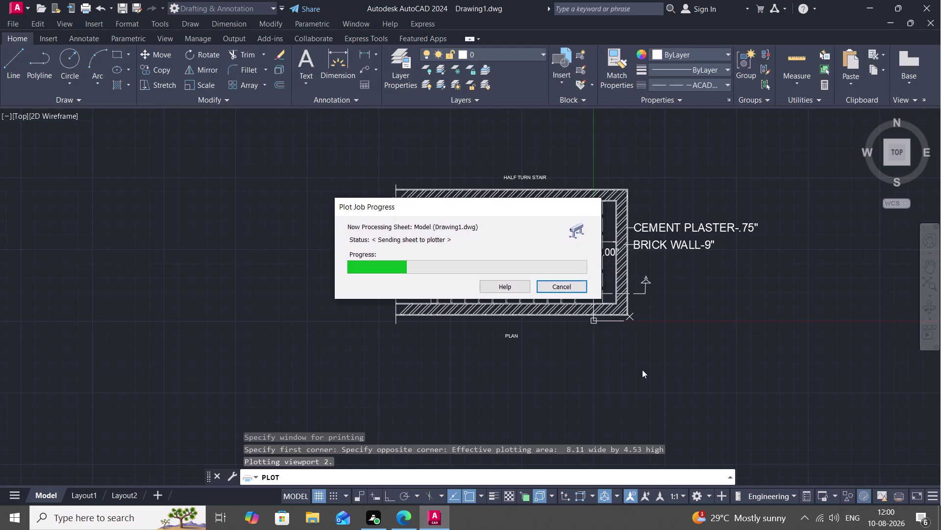